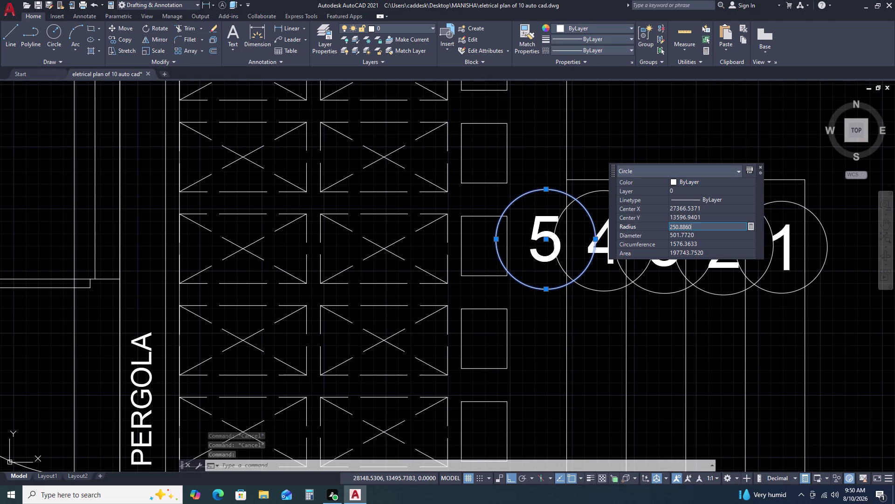
Enter a radius of 100 for circle 5 in the Properties palette.
text(100)
key(Return)
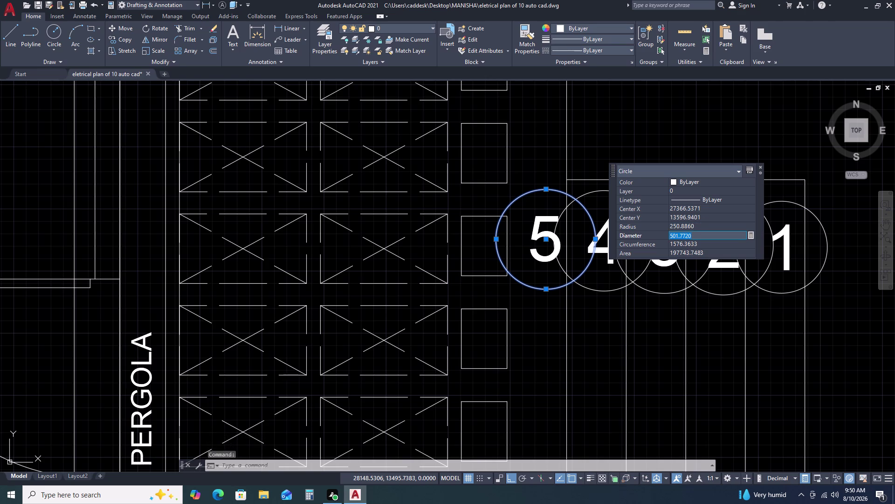
click(698, 228)
text(1)
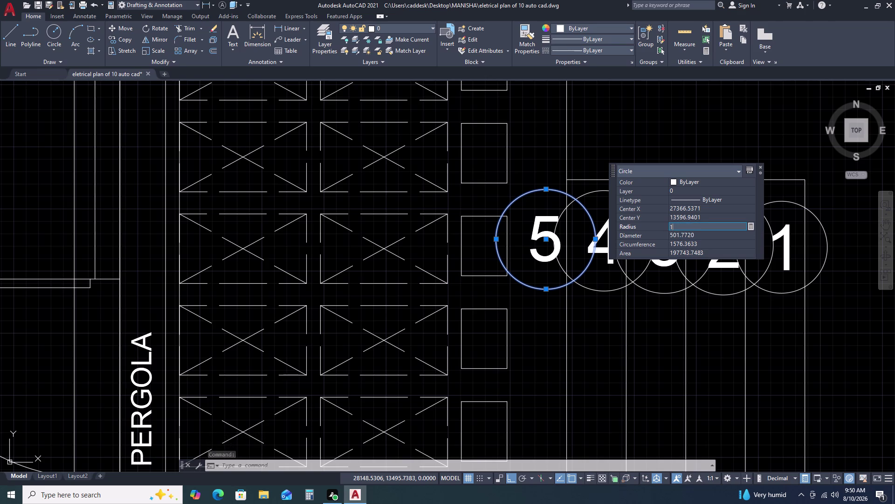
text(00)
key(Return)
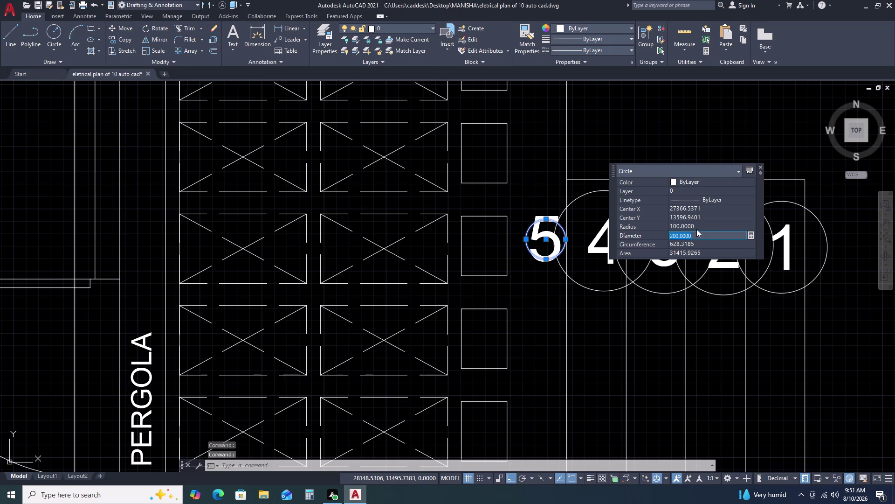
Change circle 5's radius to 150.
double_click(703, 224)
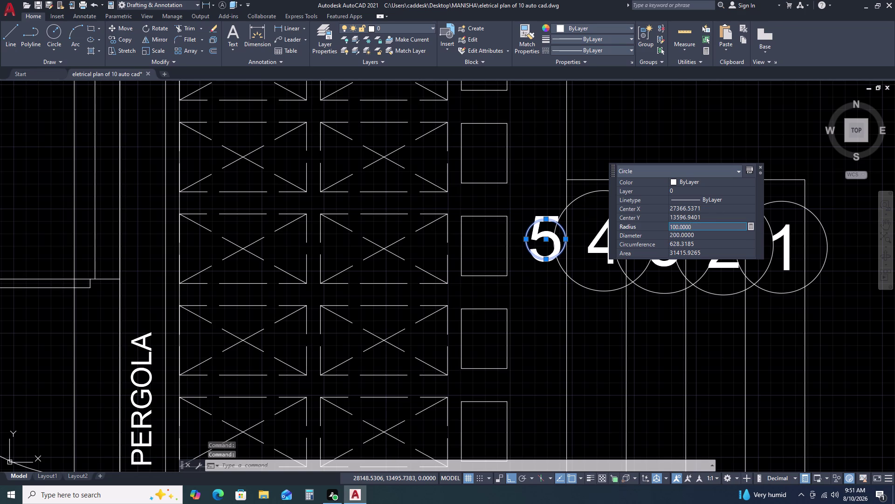
key(1)
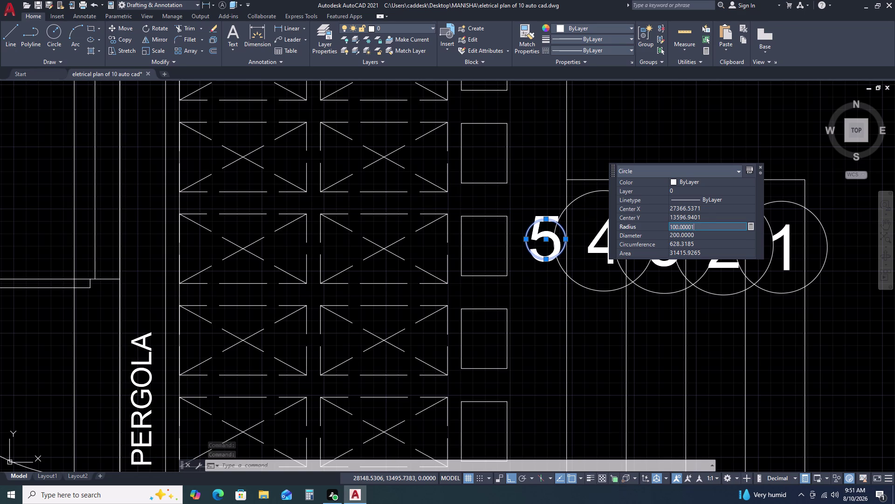
key(BackSpace)
key(BackSpace)
key(BackSpace)
key(BackSpace)
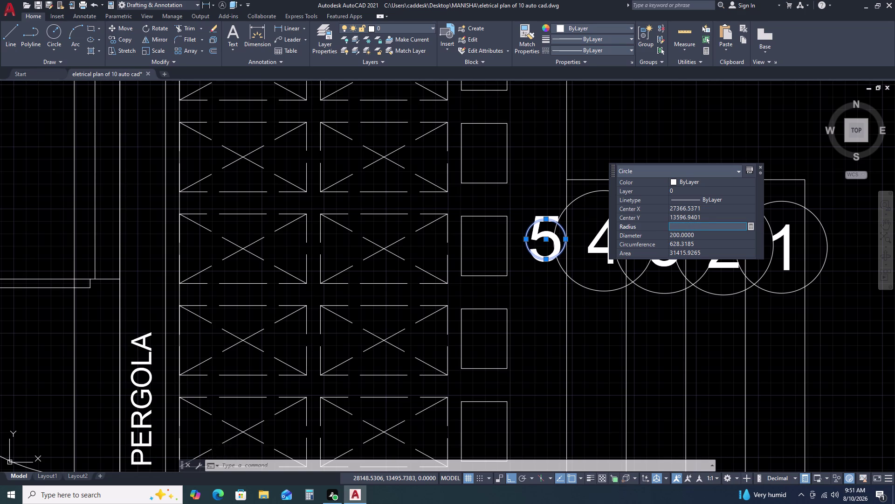
key(1)
text(50)
key(Return)
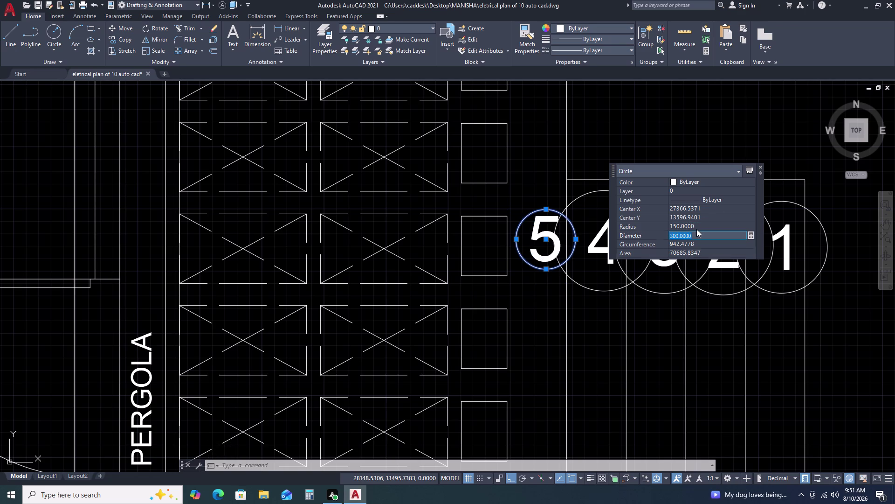
key(Escape)
key(Escape)
click(760, 164)
click(760, 167)
key(Escape)
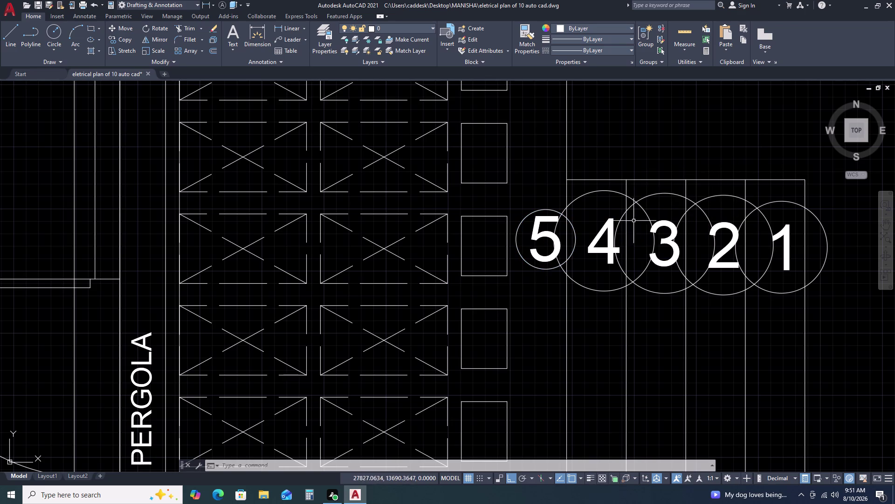
Give circles 4, 3, 2 and 1 the same 150 radius.
click(617, 194)
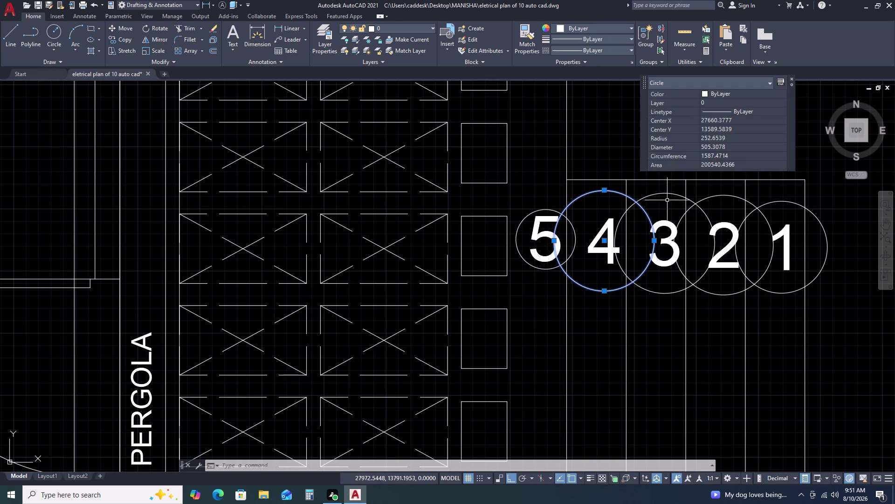
key(Escape)
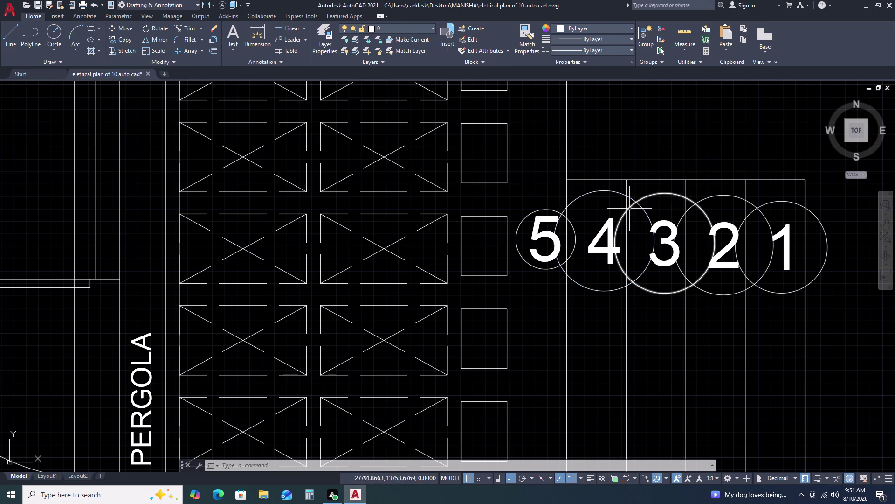
click(582, 192)
click(583, 202)
click(606, 189)
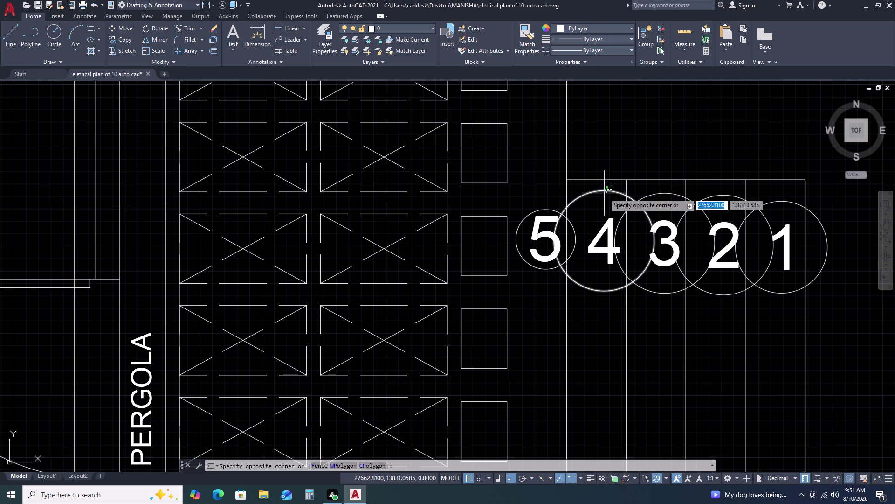
click(601, 200)
click(666, 189)
click(649, 207)
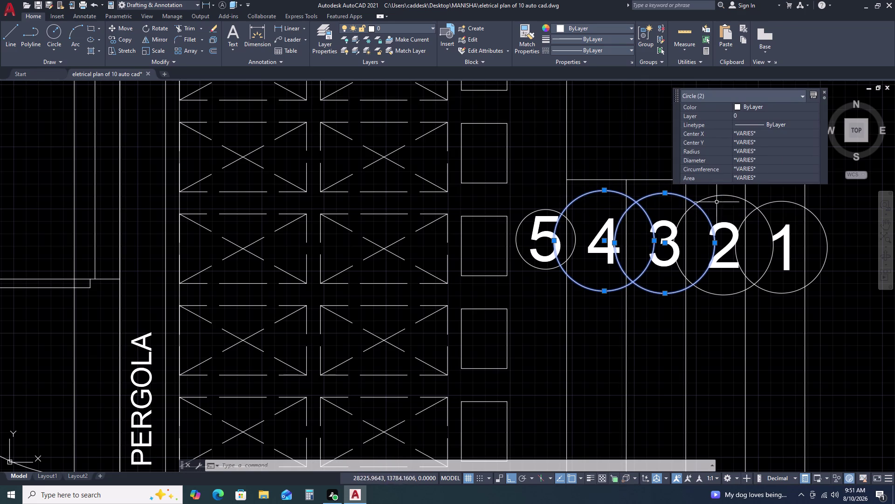
click(722, 194)
click(770, 202)
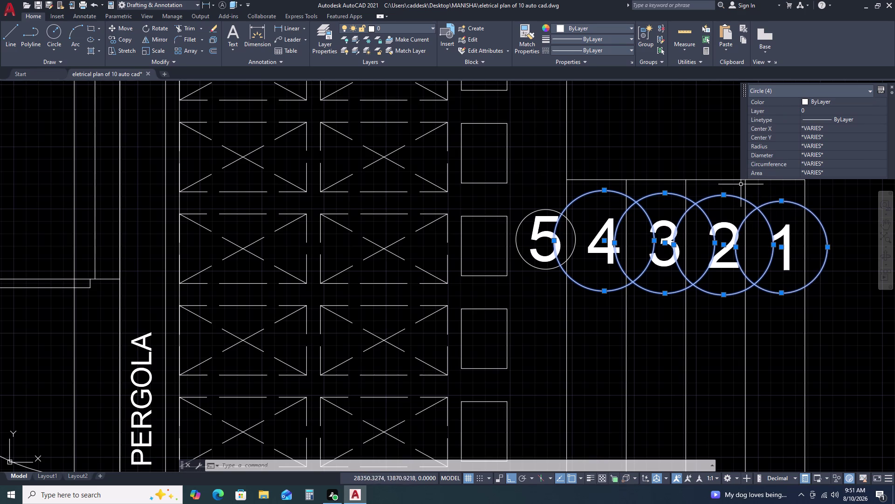
click(828, 147)
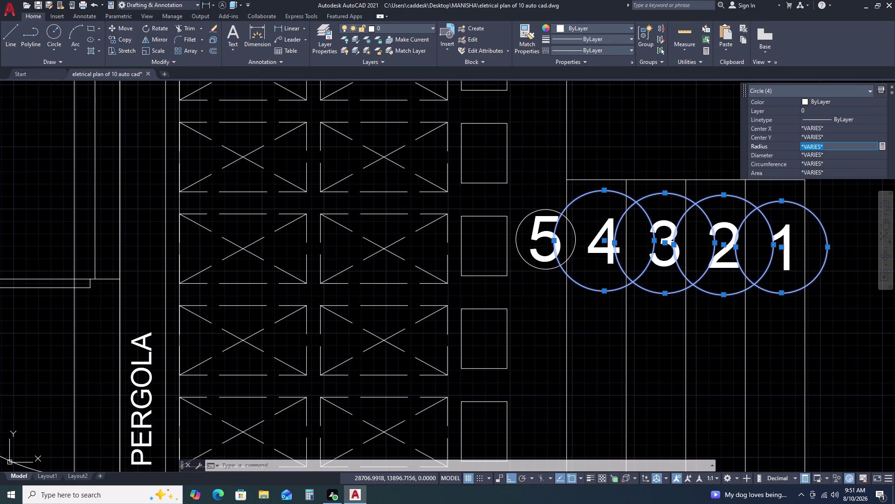
key(1)
text(50)
key(Return)
key(Escape)
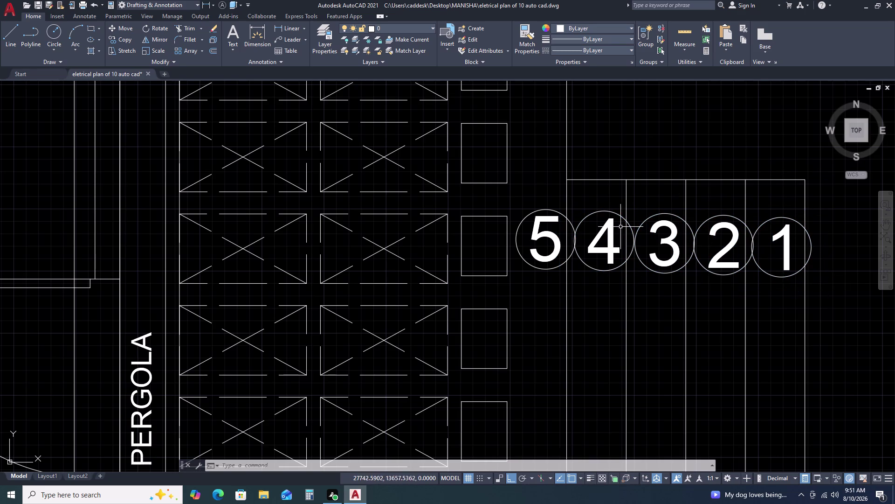
scroll(down, 3)
middle_drag(829, 286, 795, 213)
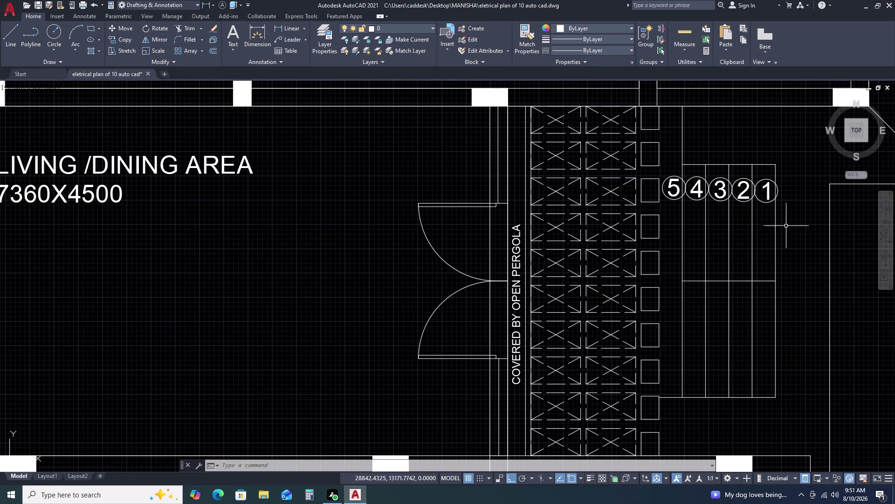
scroll(down, 3)
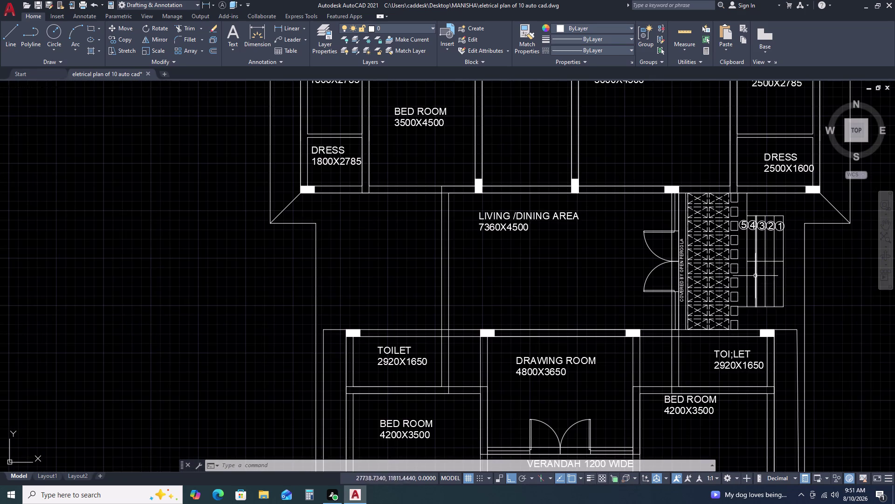
middle_drag(768, 265, 718, 228)
scroll(up, 3)
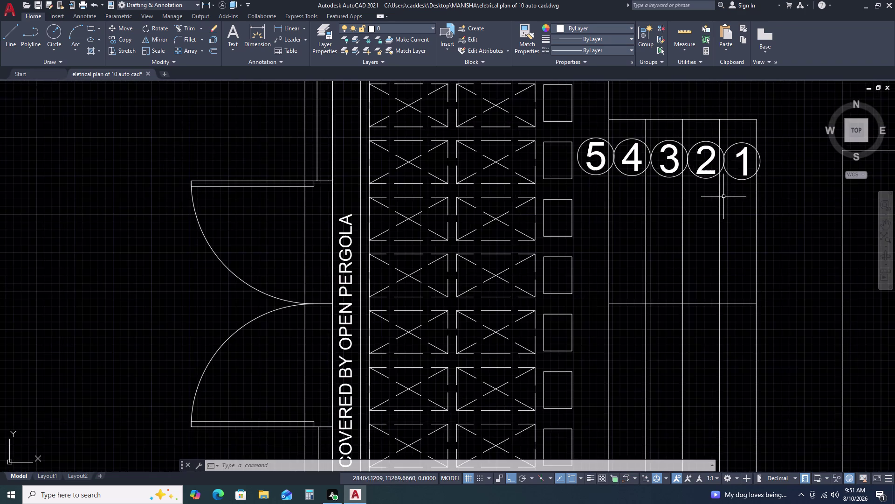
scroll(down, 3)
scroll(down, 3)
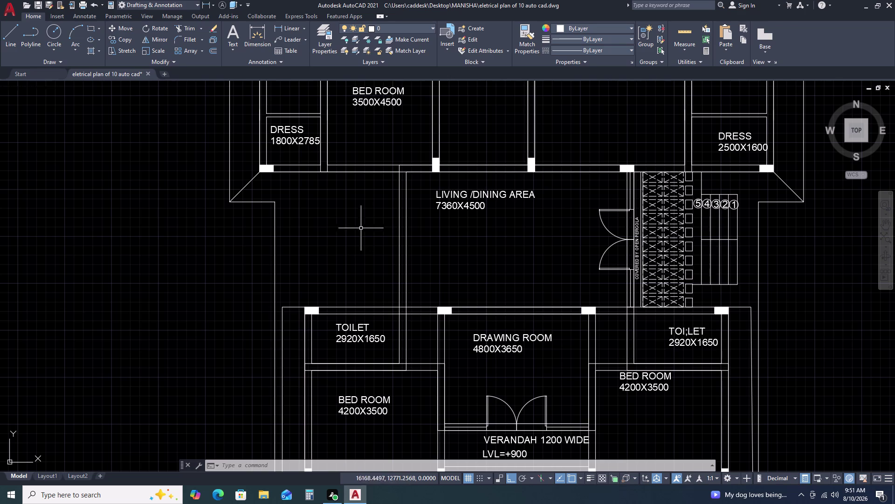
scroll(up, 3)
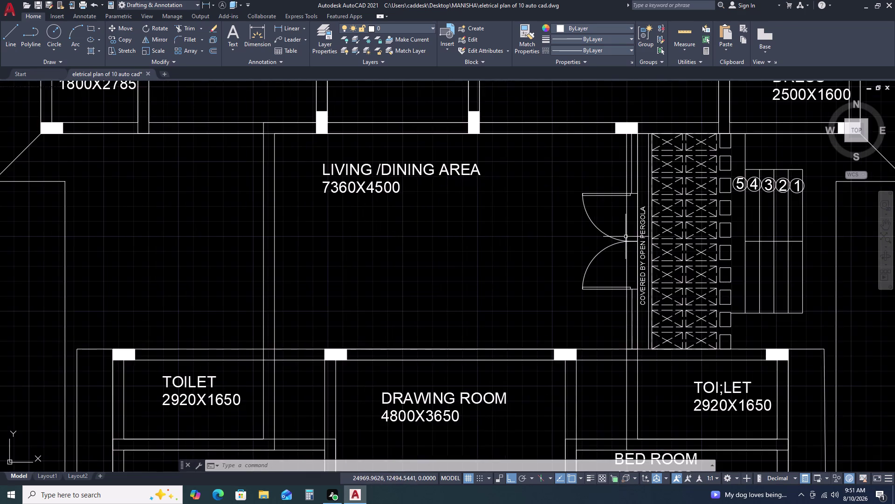
scroll(up, 3)
text(TR)
key(space)
scroll(up, 3)
click(654, 209)
click(505, 221)
scroll(down, 3)
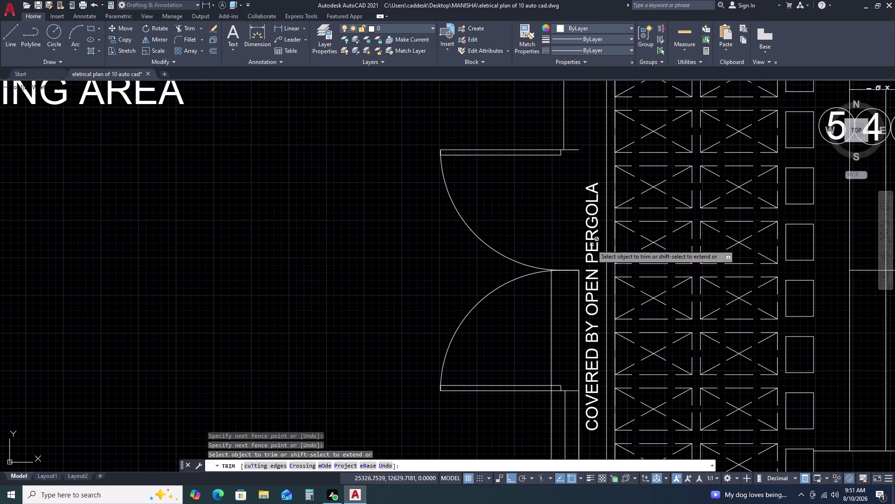
scroll(down, 3)
key(Escape)
key(Escape)
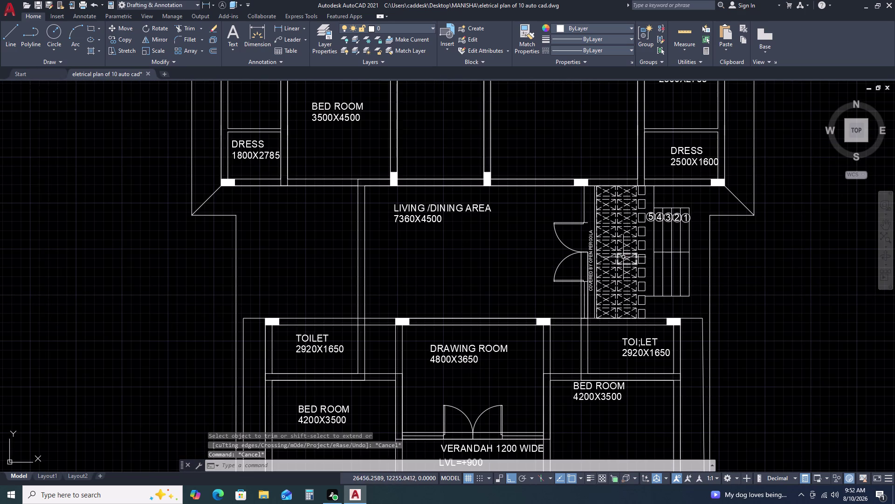
key(ctrl+z)
key(ctrl+z)
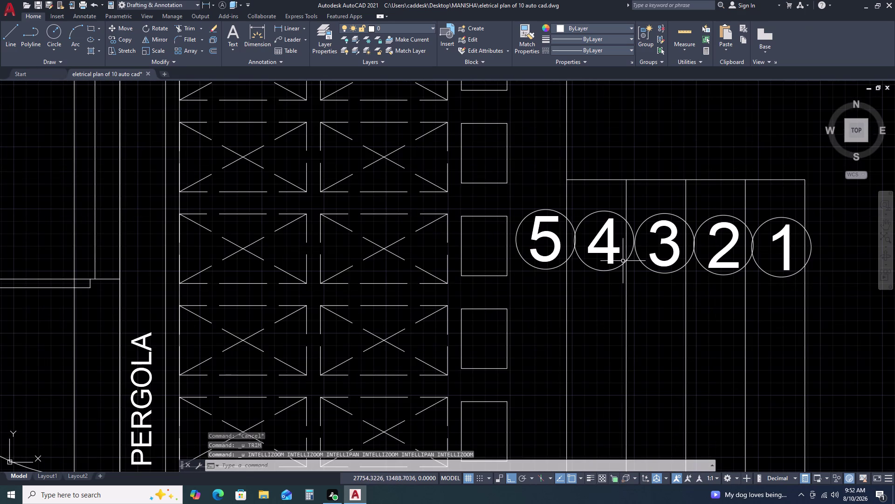
scroll(down, 3)
middle_drag(740, 328, 717, 265)
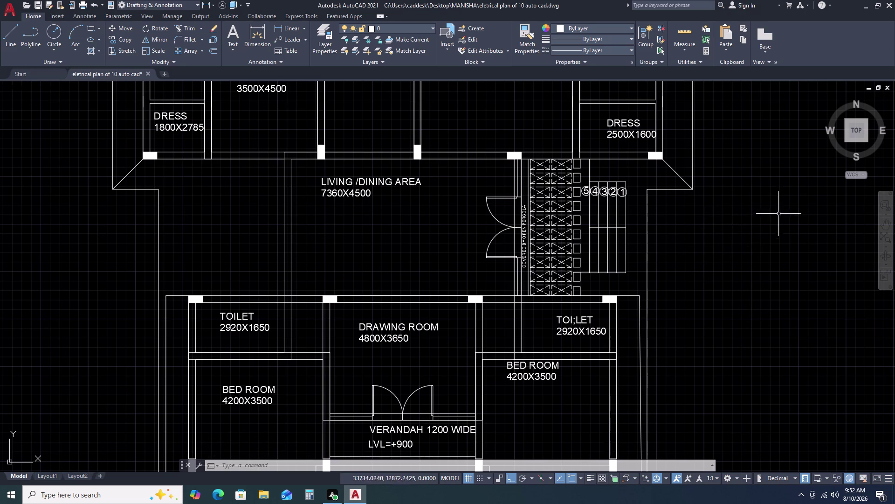
scroll(up, 3)
scroll(down, 3)
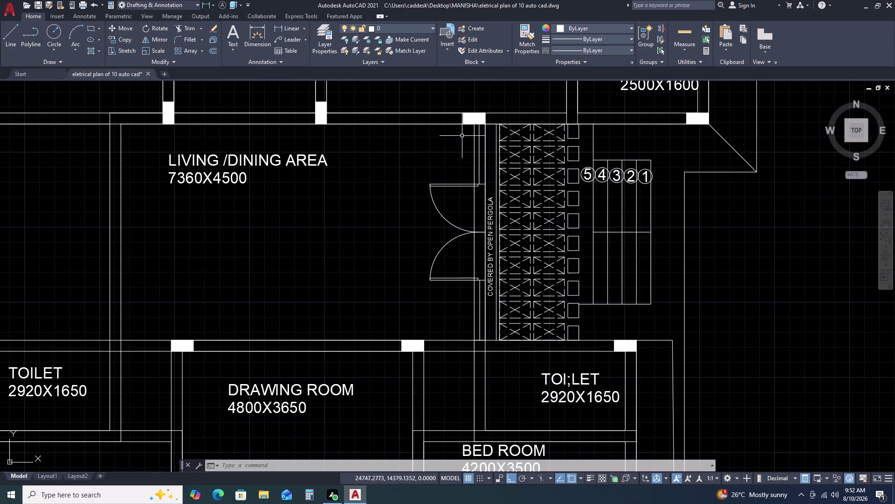
Select the pergola, numbered steps and door swings.
click(449, 120)
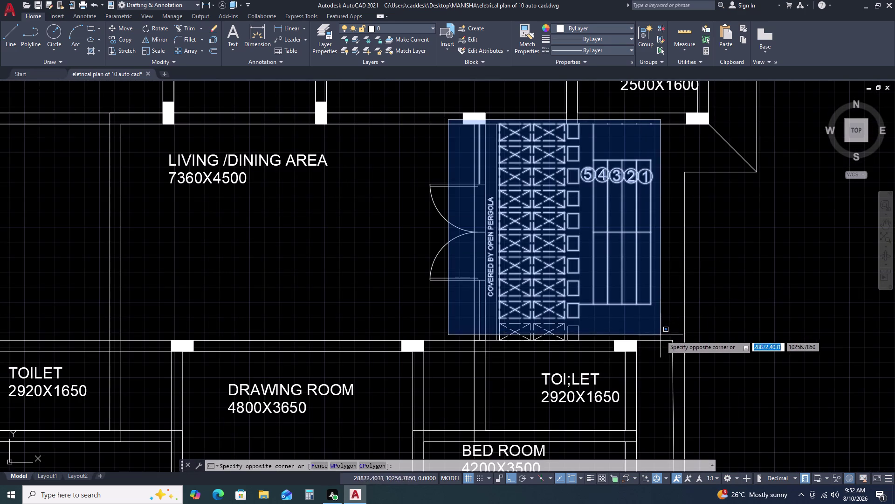
click(671, 346)
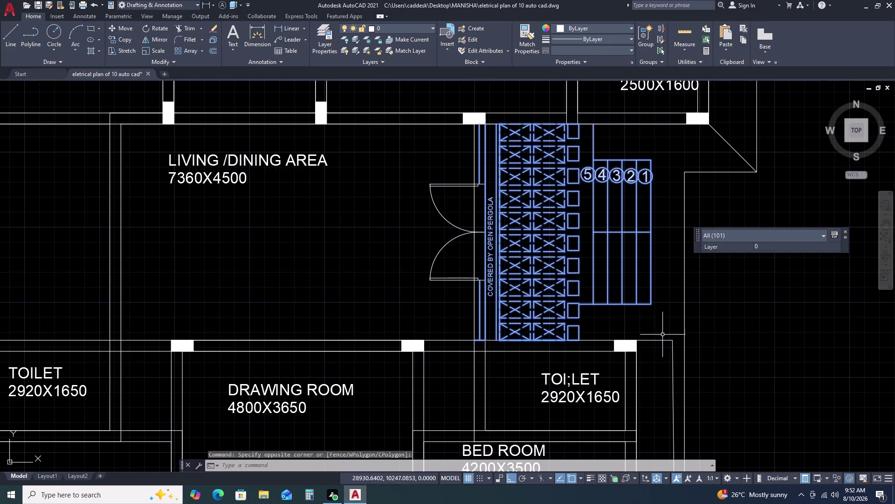
click(414, 172)
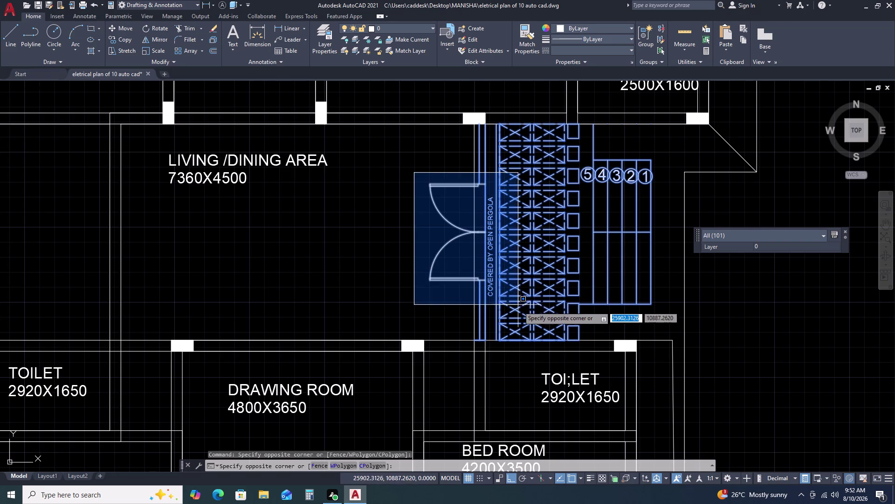
click(521, 312)
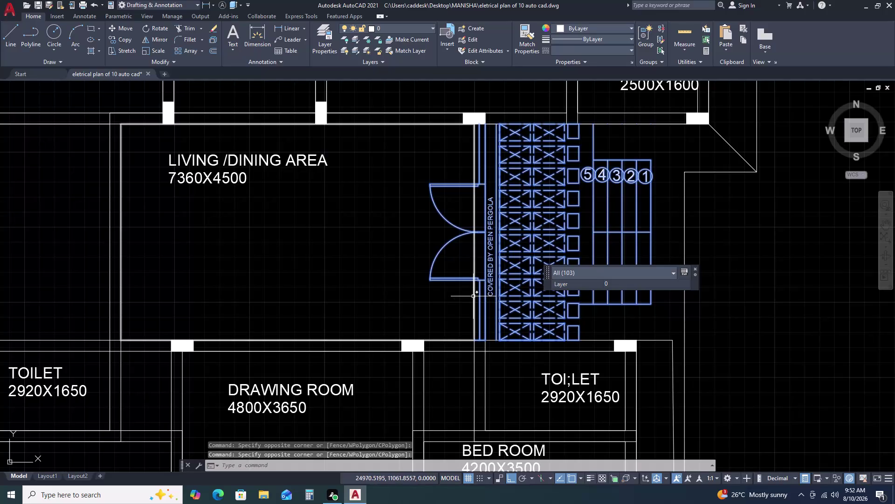
scroll(down, 3)
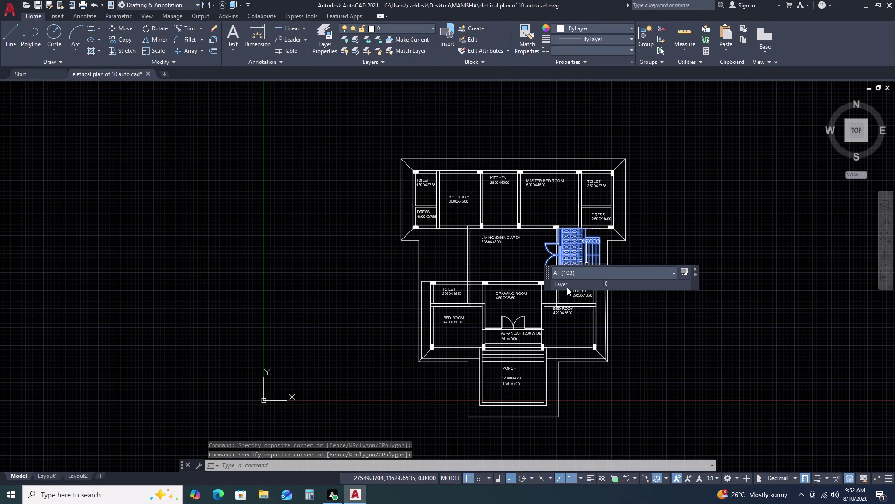
Mirror the selection across a vertical axis through the living area, keeping the originals.
key(m)
text(I)
key(space)
scroll(up, 3)
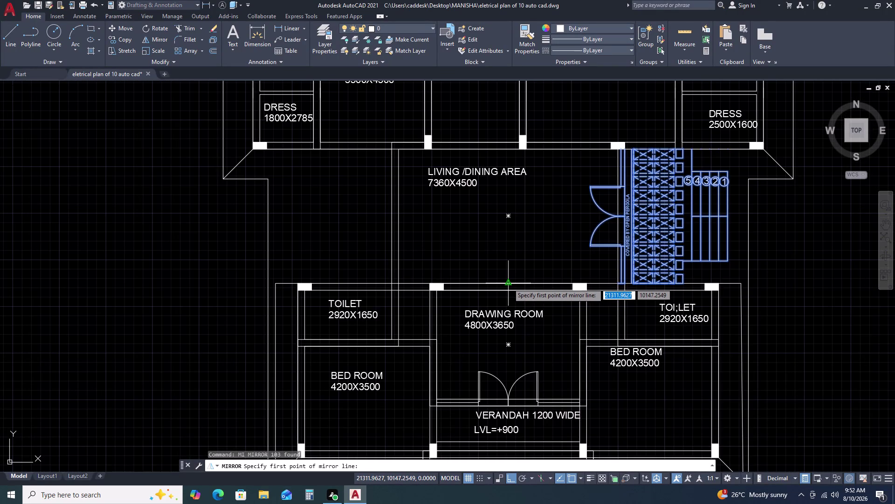
click(508, 283)
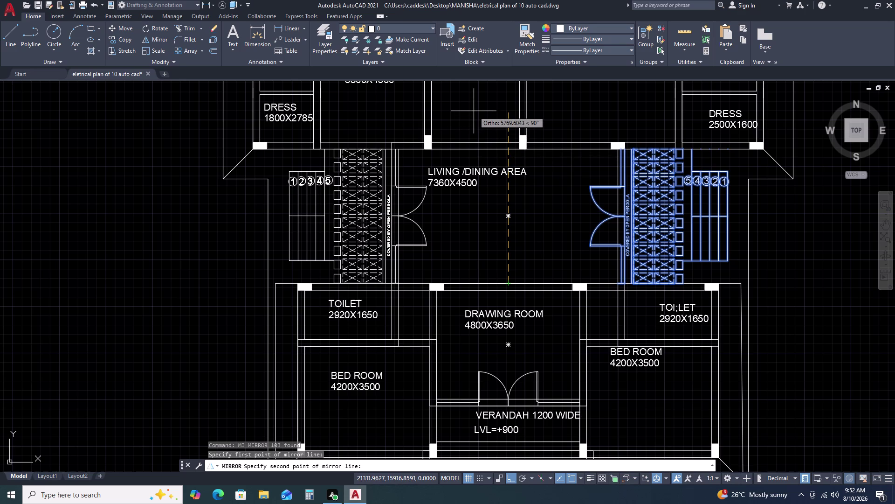
click(474, 111)
click(485, 145)
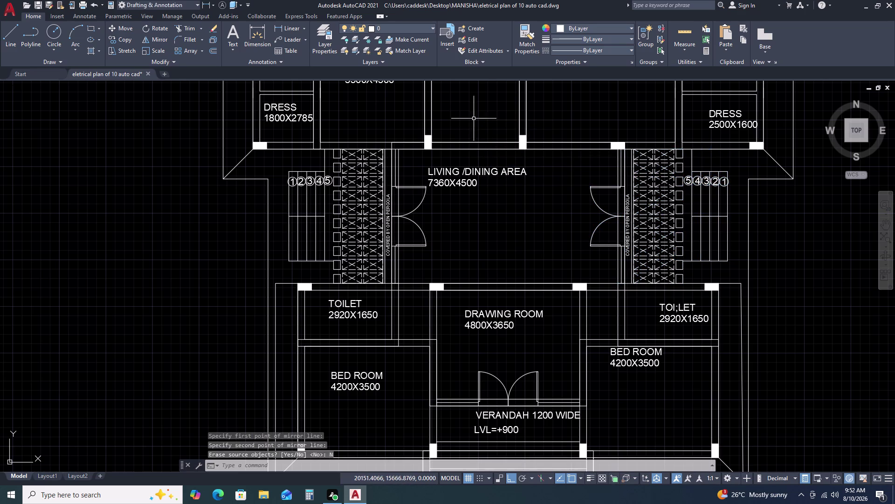
key(Escape)
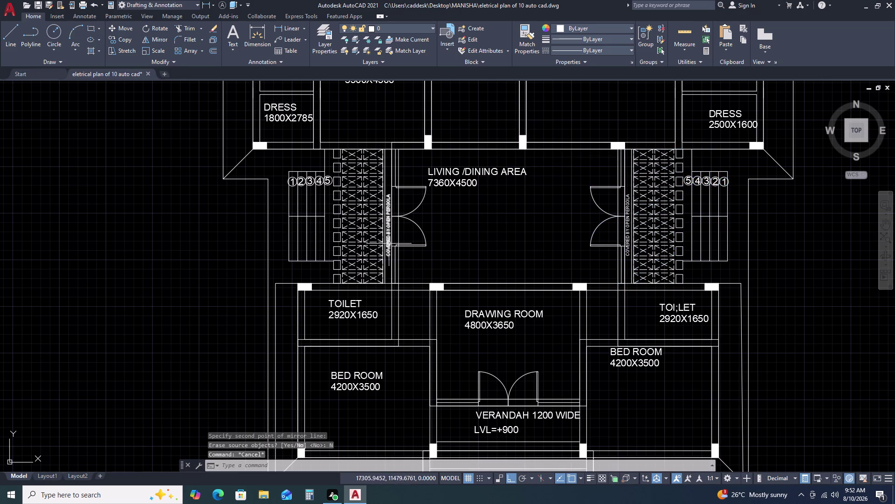
Trim the excess line segments beside the left pergola doorway with TR.
scroll(up, 3)
middle_drag(406, 229, 492, 247)
text(TR)
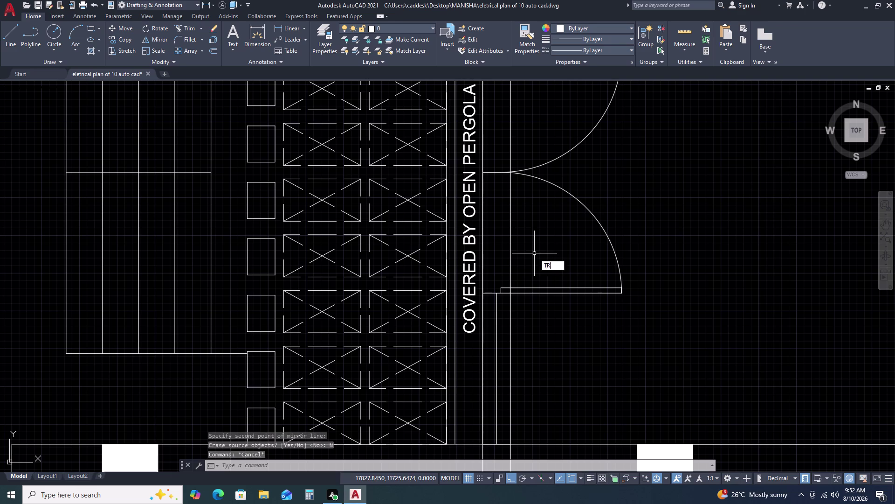
key(space)
click(483, 244)
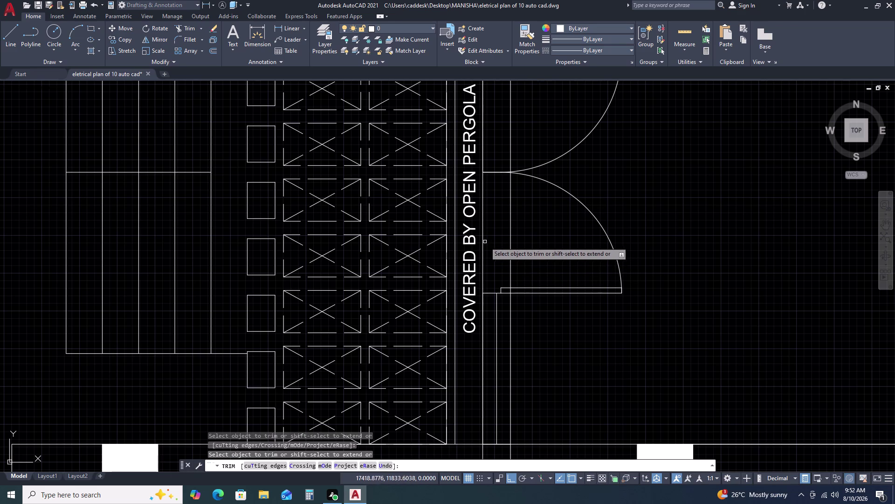
double_click(483, 244)
click(514, 232)
click(501, 238)
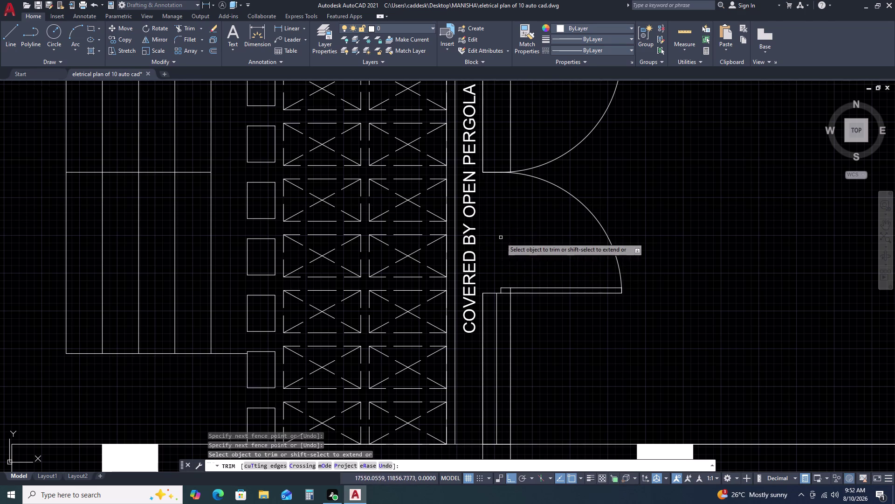
scroll(down, 3)
scroll(up, 3)
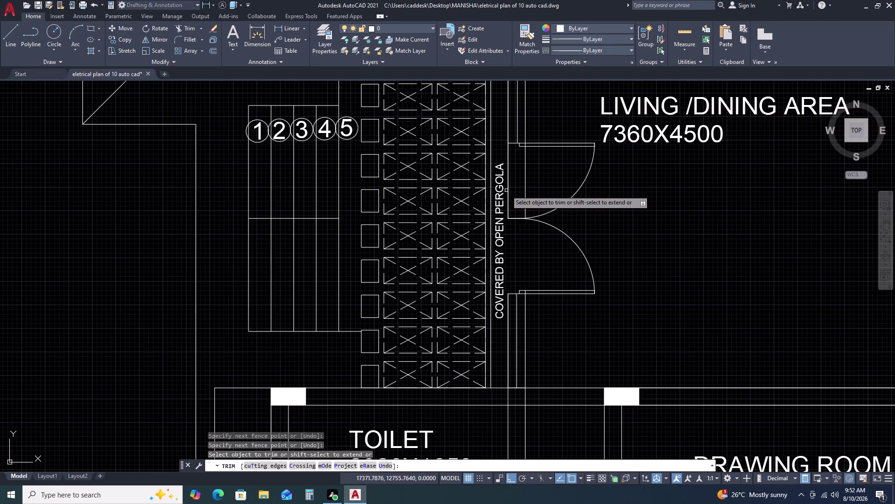
click(507, 188)
click(507, 188)
click(544, 178)
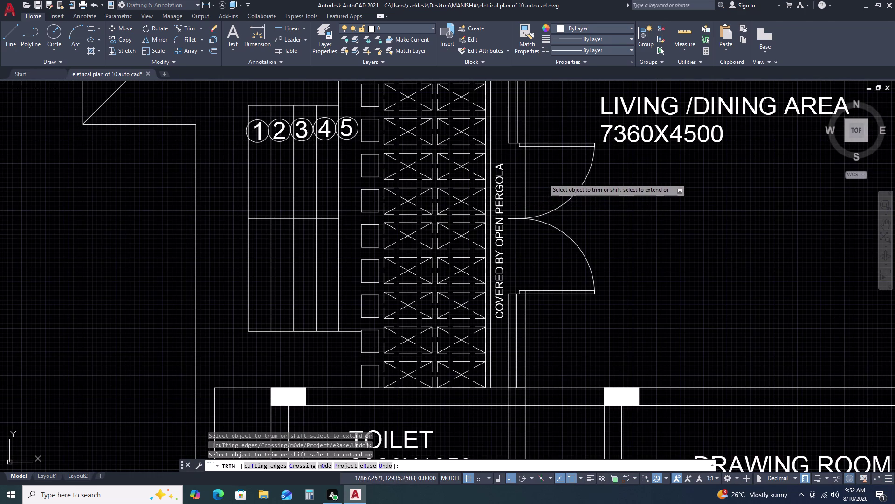
click(518, 190)
Trim the wall corner and wall lines beside the pergola, including a fence trim.
scroll(up, 3)
scroll(up, 3)
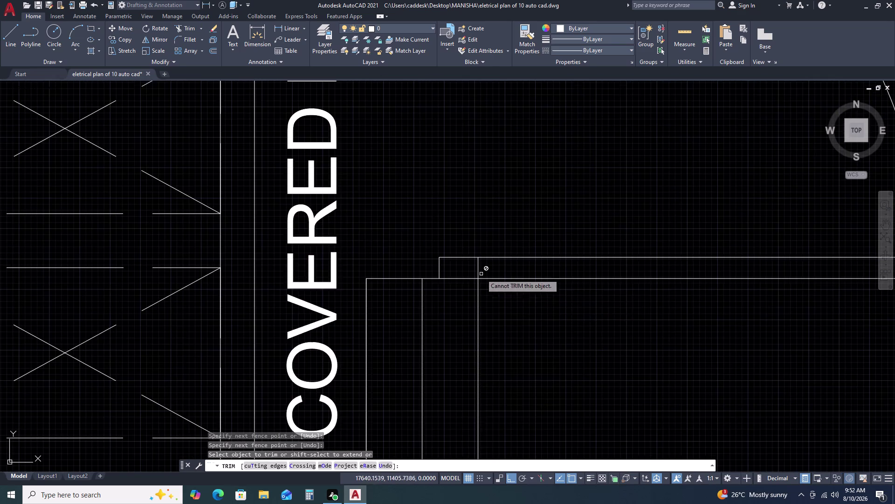
scroll(up, 3)
click(512, 267)
click(440, 253)
scroll(down, 3)
scroll(down, 3)
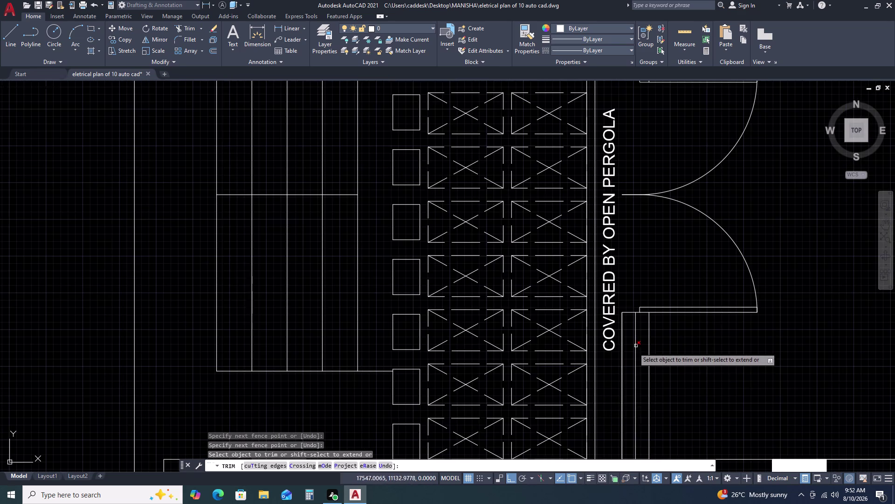
click(622, 358)
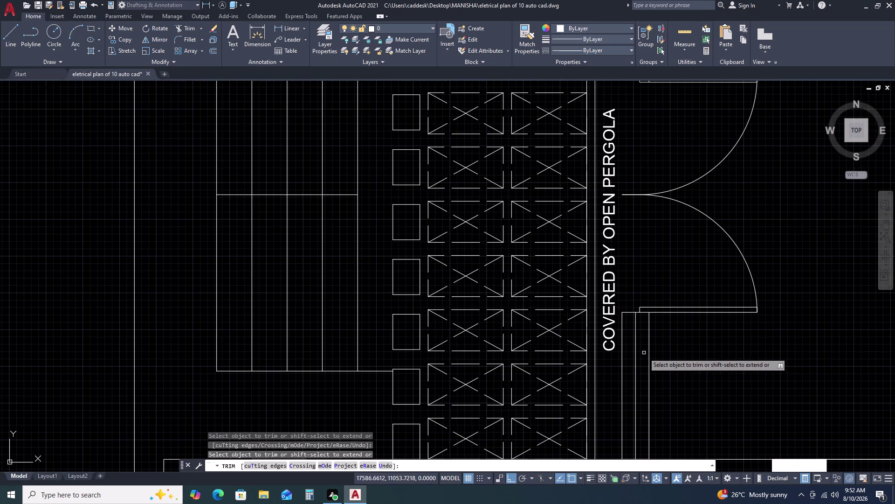
scroll(down, 3)
scroll(up, 3)
click(620, 288)
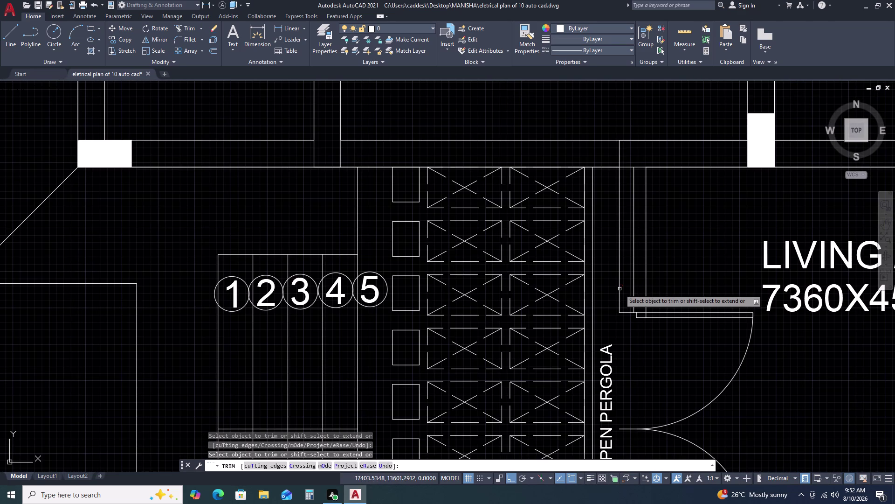
scroll(up, 3)
click(670, 359)
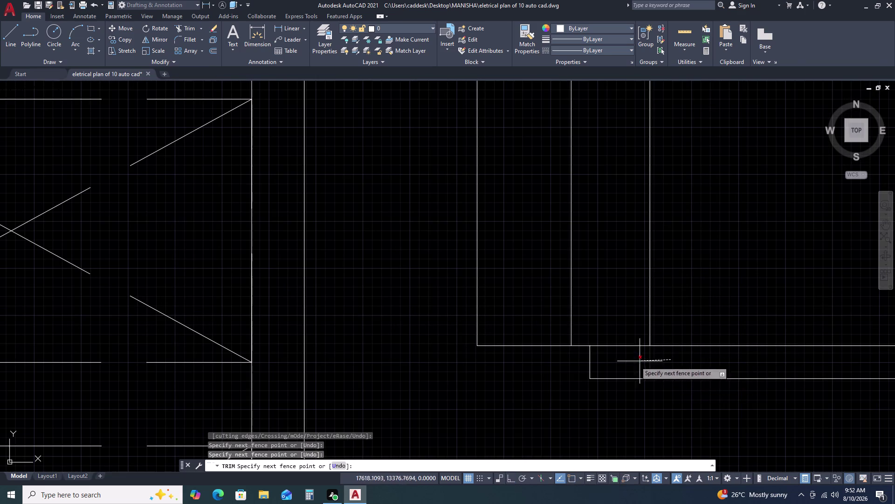
double_click(629, 364)
Shift the view to the right pergola doorway, abandoning a started fence selection.
scroll(down, 3)
middle_drag(755, 389, 586, 309)
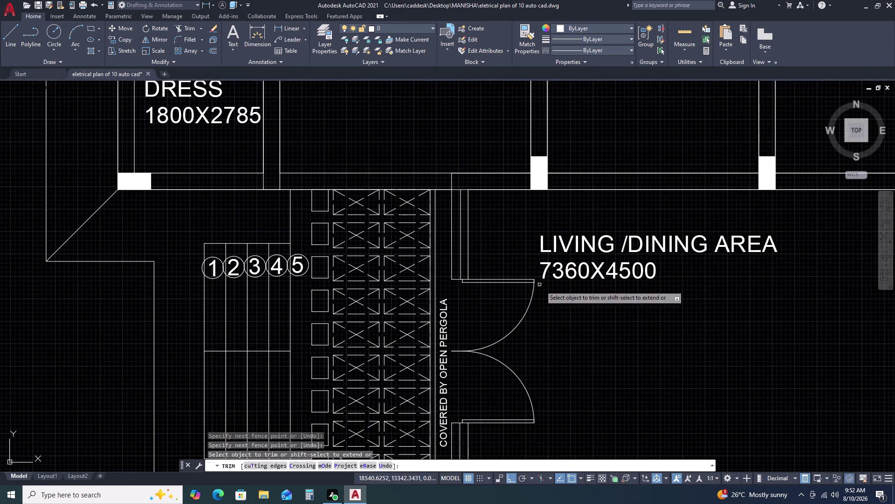
scroll(down, 3)
scroll(up, 3)
middle_drag(726, 360, 651, 285)
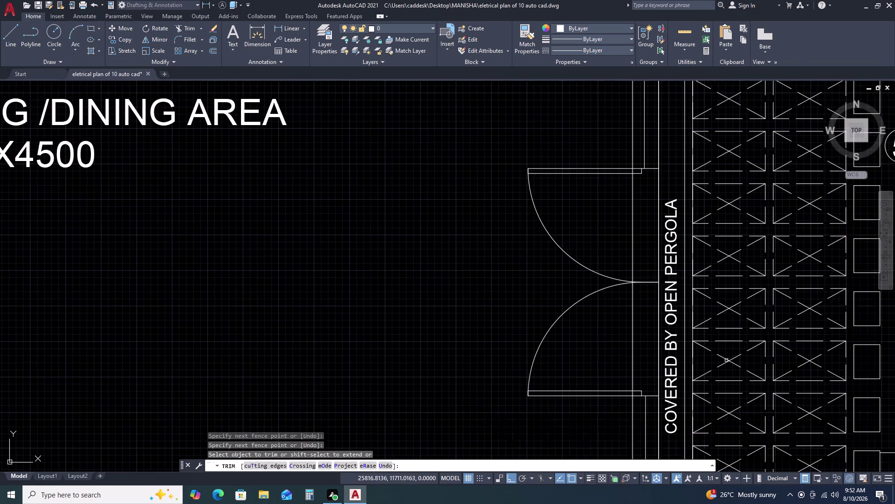
scroll(up, 3)
click(699, 164)
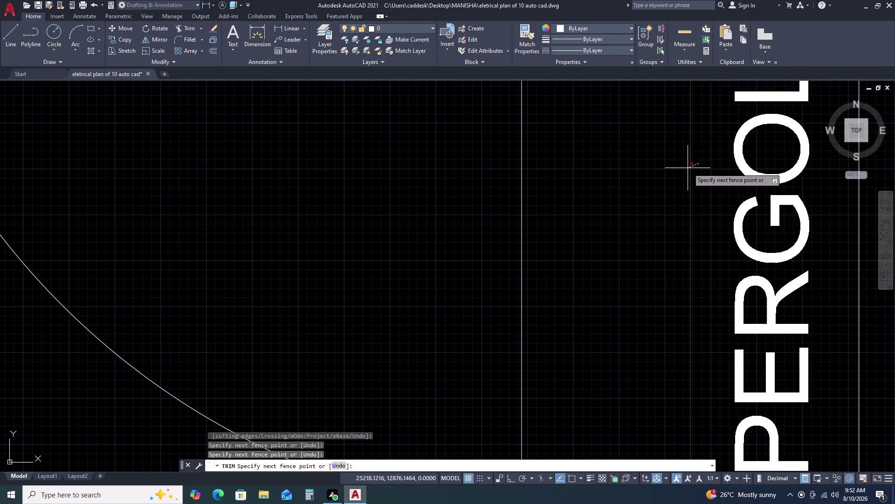
key(Escape)
Trim the leftover segments at the right door jamb and end Trim.
key(space)
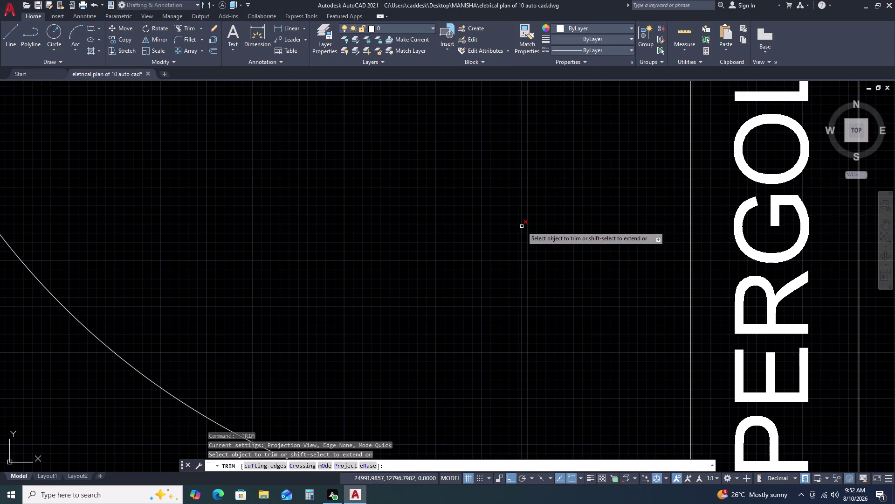
click(522, 226)
scroll(down, 3)
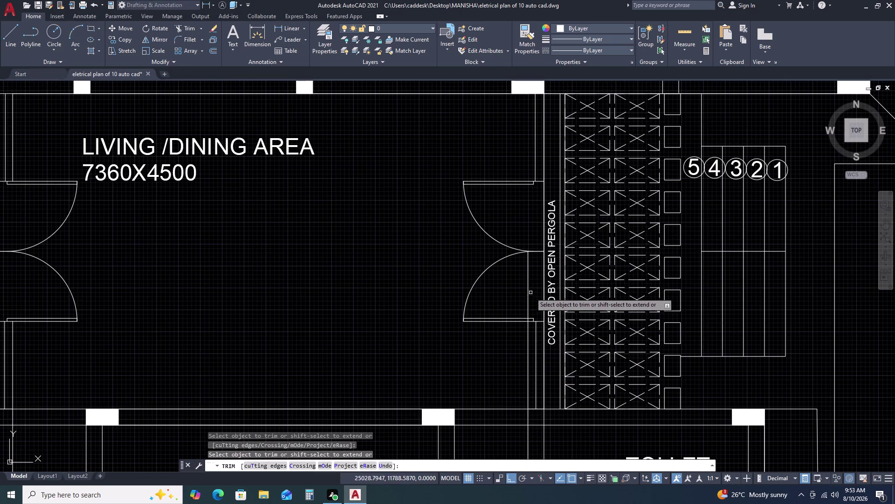
click(529, 286)
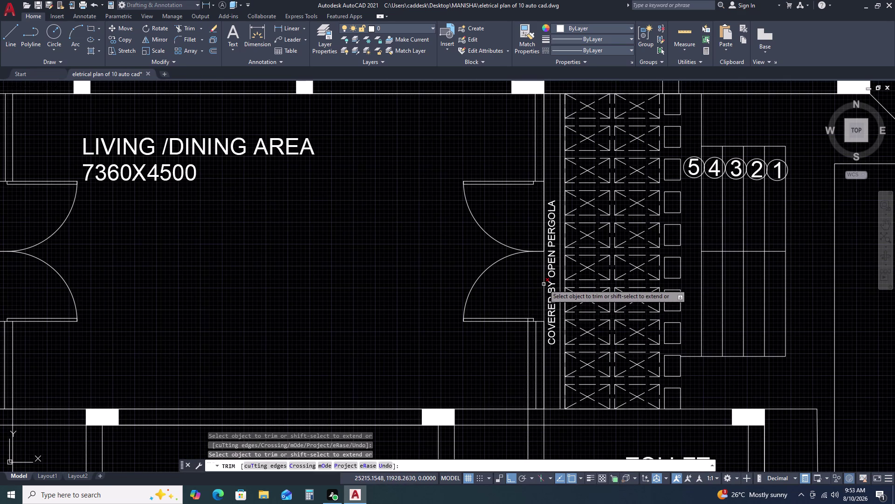
click(544, 284)
click(543, 240)
double_click(544, 264)
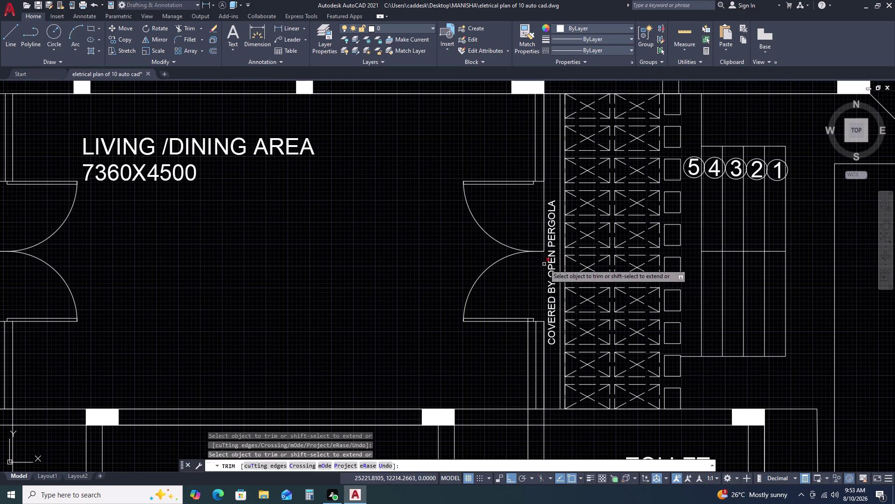
click(543, 241)
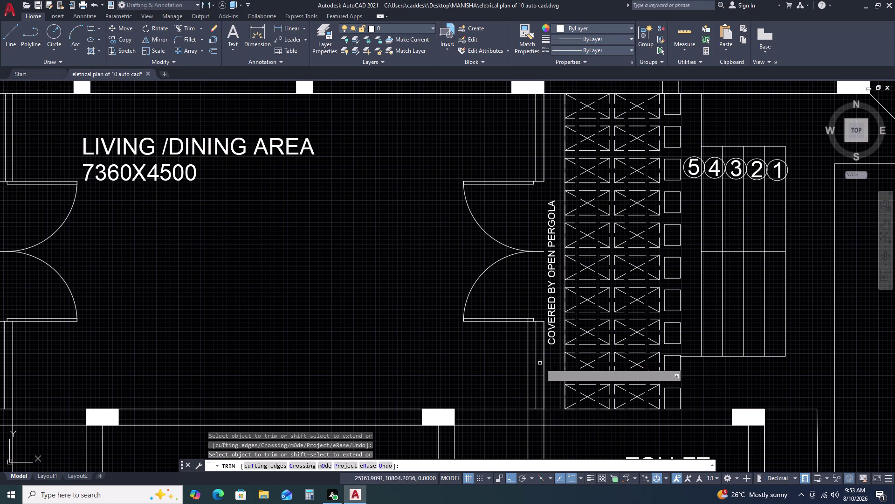
key(Escape)
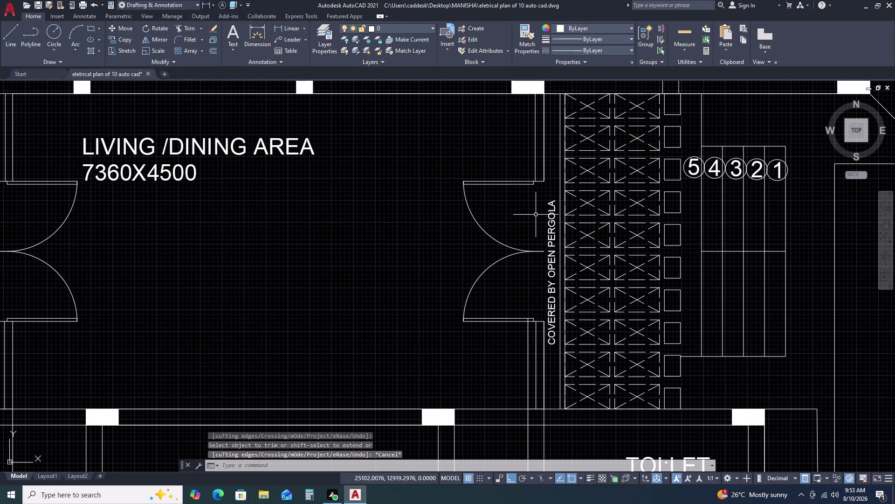
Start a line of length 115 from the door corner, then cancel it.
key(l)
key(space)
click(546, 180)
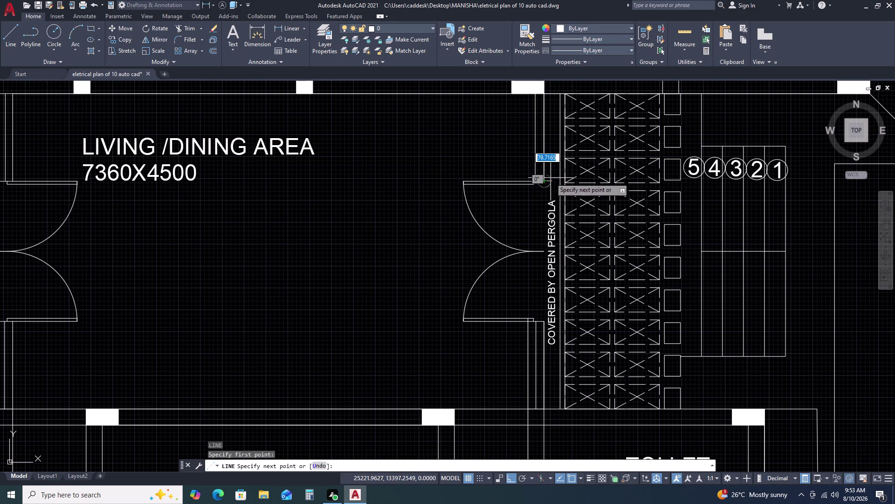
text(11)
text(5)
key(space)
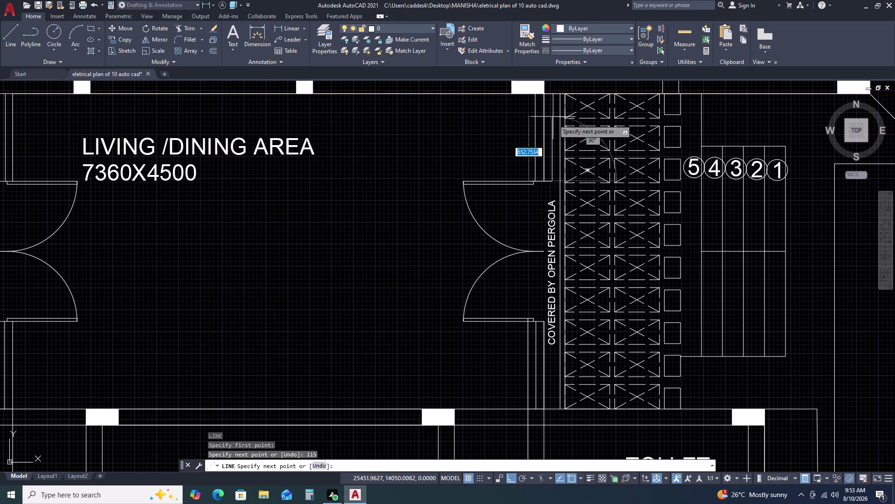
click(549, 97)
key(Escape)
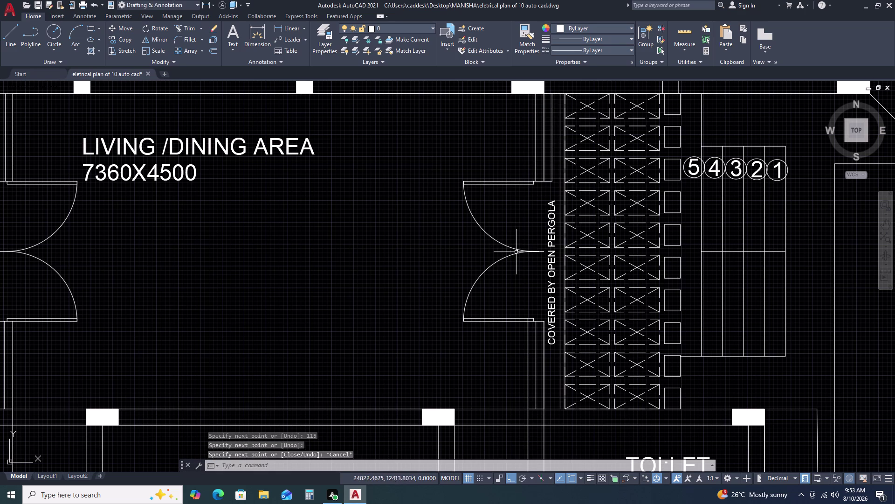
Delete the 1250-long vertical line below the right doorway.
click(545, 367)
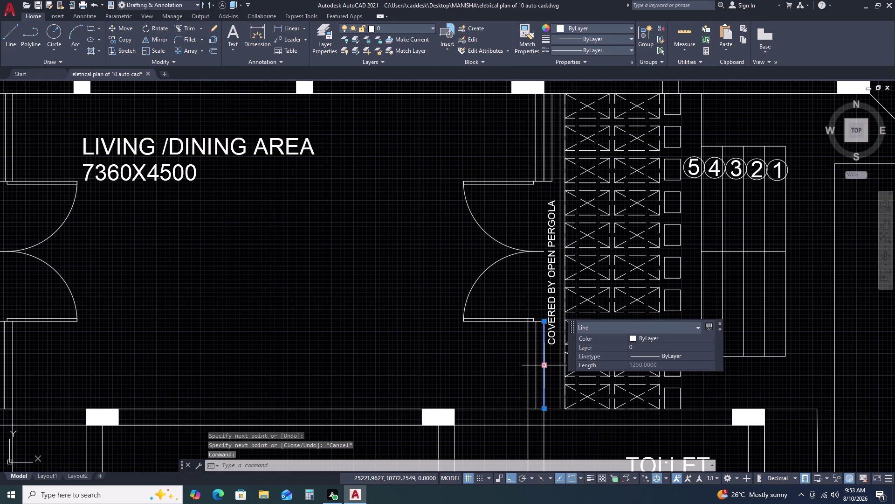
key(Delete)
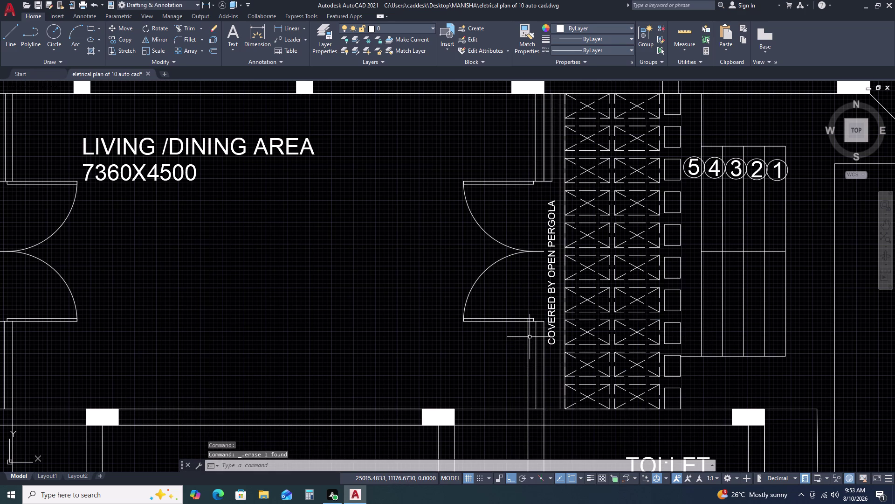
click(530, 336)
key(Escape)
Trim the two leftover edge segments at the doorway with TR.
text(TR)
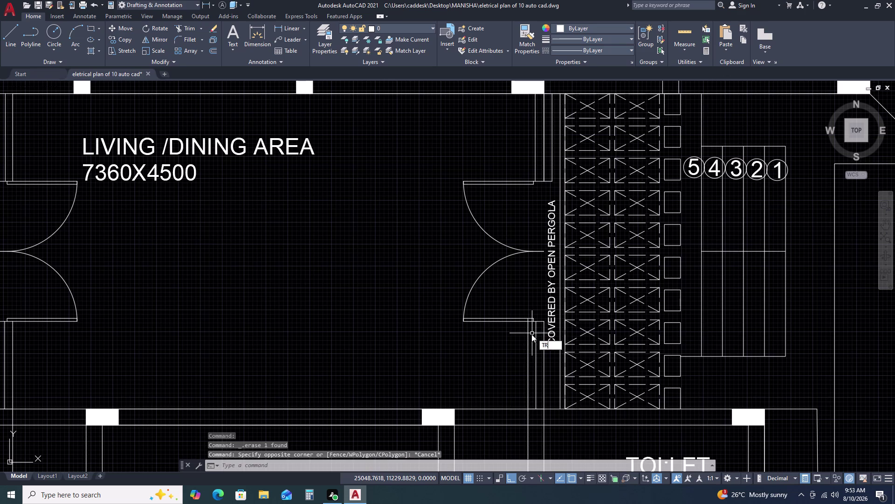
key(space)
scroll(up, 3)
click(548, 344)
click(511, 343)
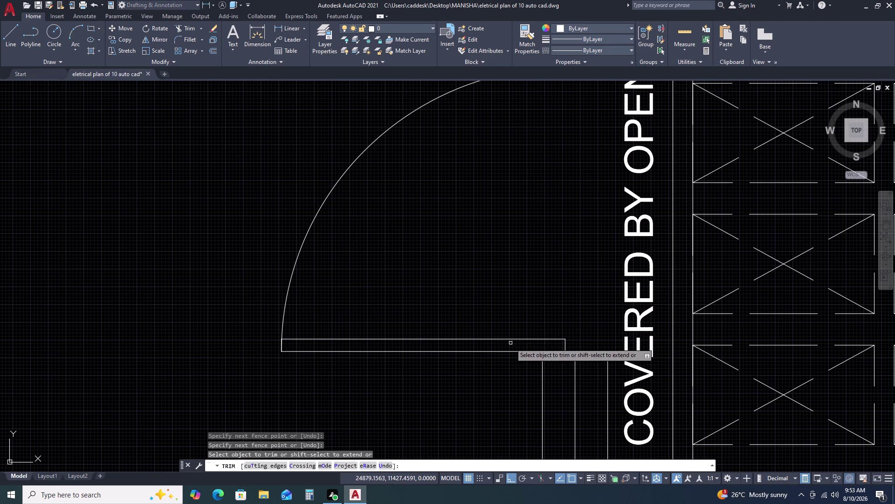
key(Escape)
scroll(down, 3)
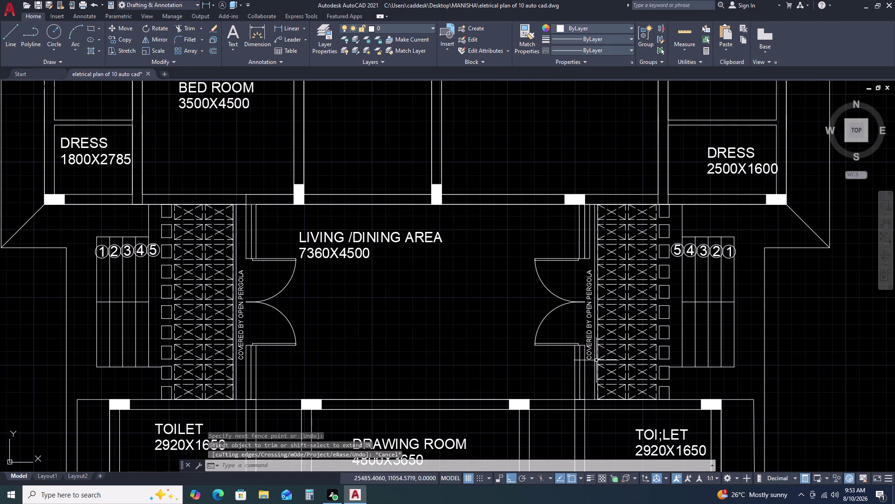
Zoom in on both pergola doorways and select the left door block.
scroll(down, 3)
middle_drag(828, 394, 725, 334)
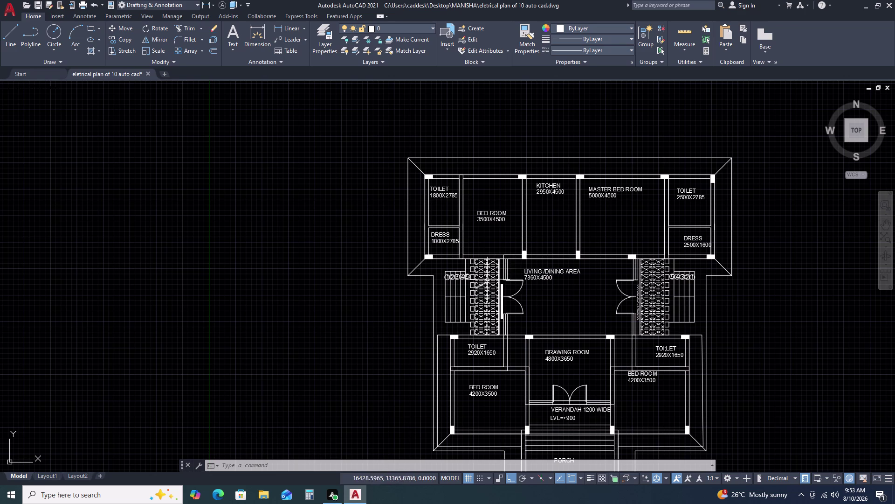
scroll(up, 3)
scroll(down, 3)
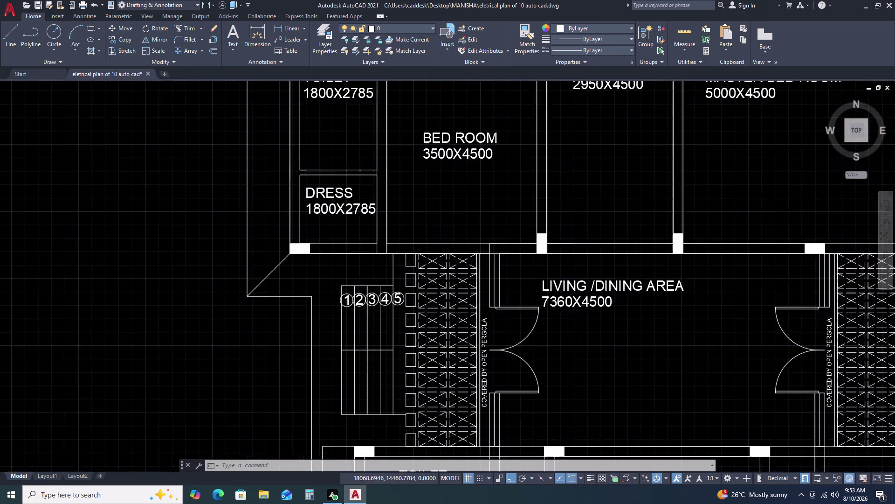
scroll(down, 3)
scroll(up, 3)
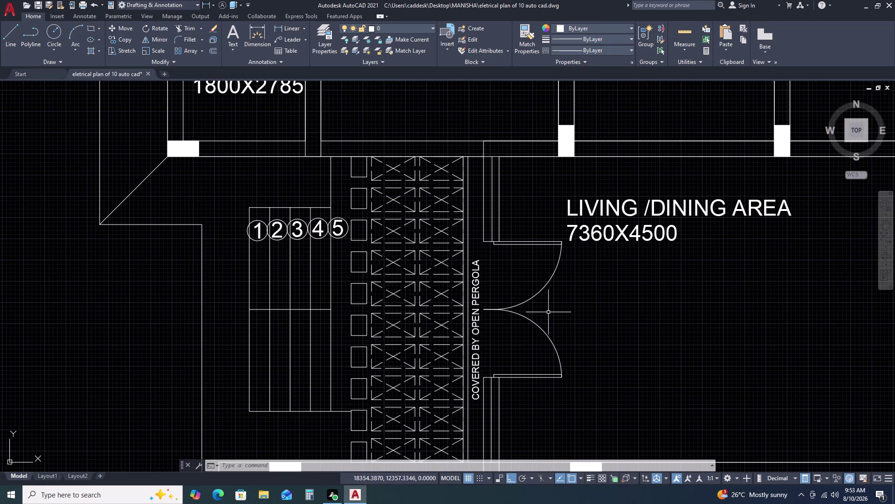
double_click(542, 296)
double_click(534, 282)
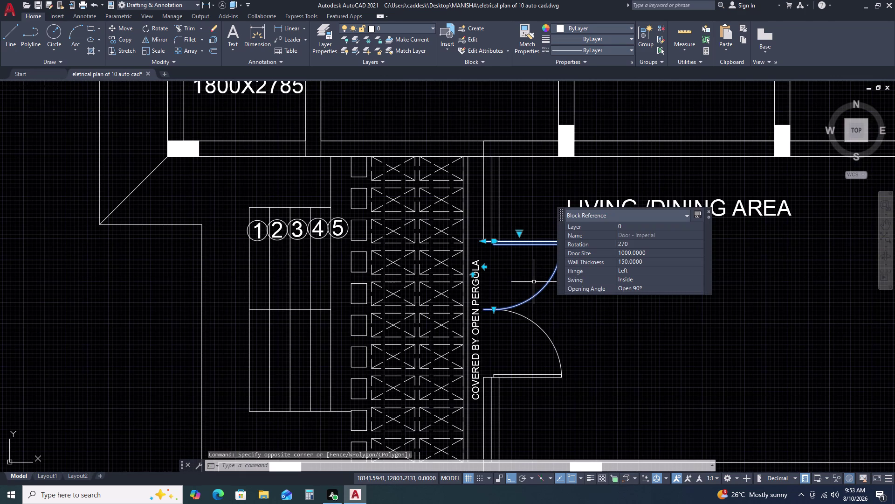
Copy the door block to a point further right in the living/dining area.
text(CO)
key(space)
double_click(534, 281)
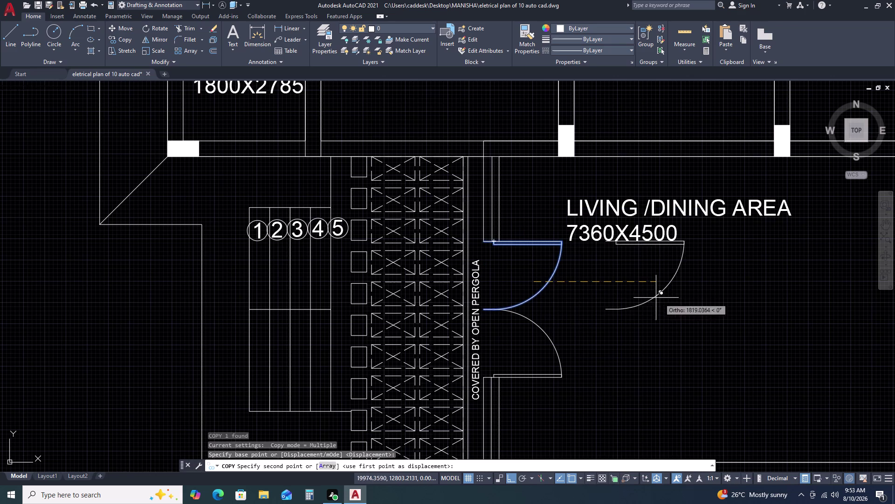
double_click(783, 339)
key(Escape)
Select the new door copy and start mirroring it, then cancel.
click(788, 314)
drag(784, 310, 778, 302)
double_click(771, 289)
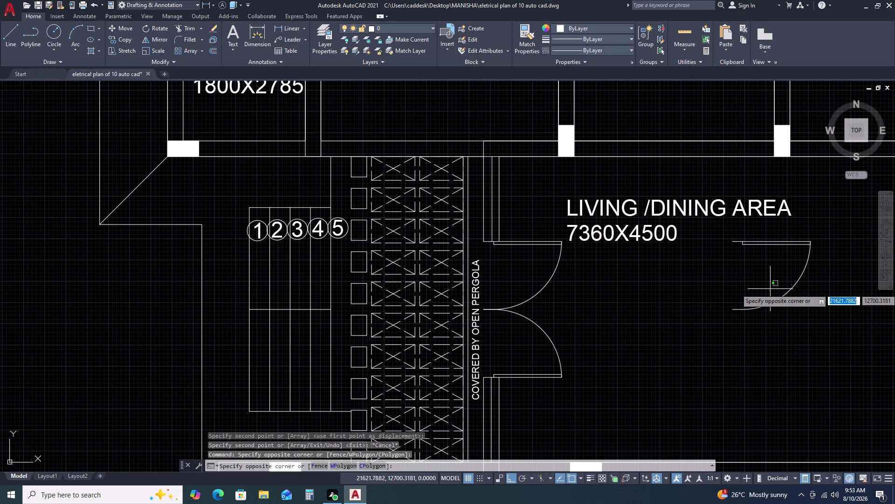
double_click(756, 235)
text(M)
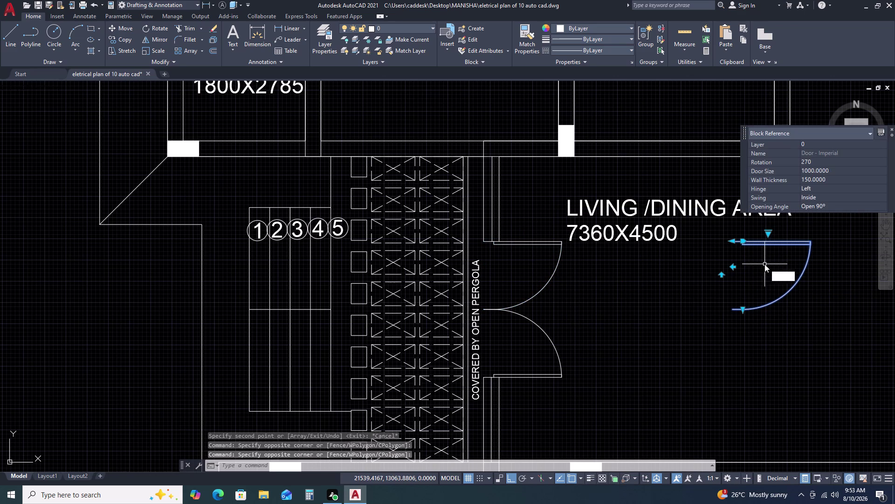
text(I)
key(space)
click(735, 313)
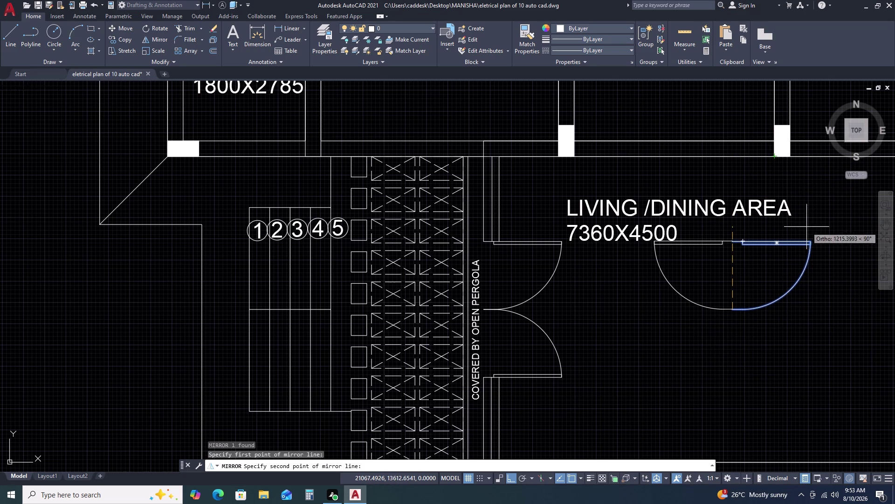
middle_drag(807, 227, 636, 261)
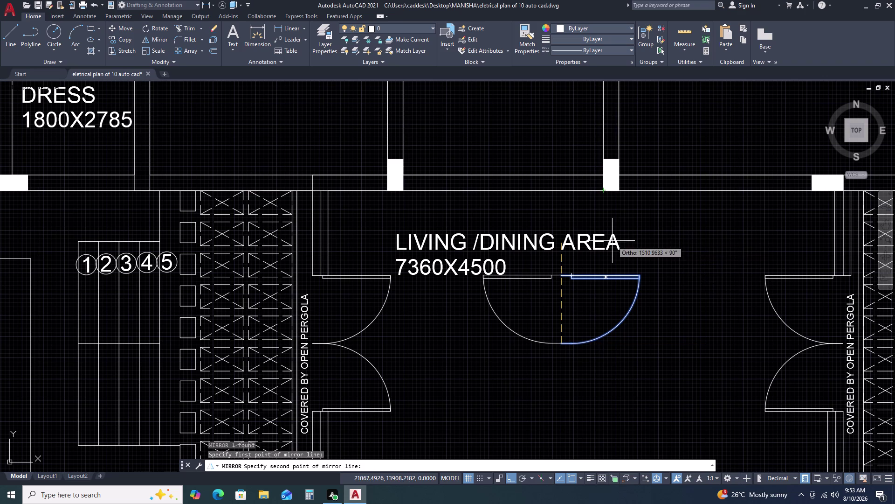
key(Escape)
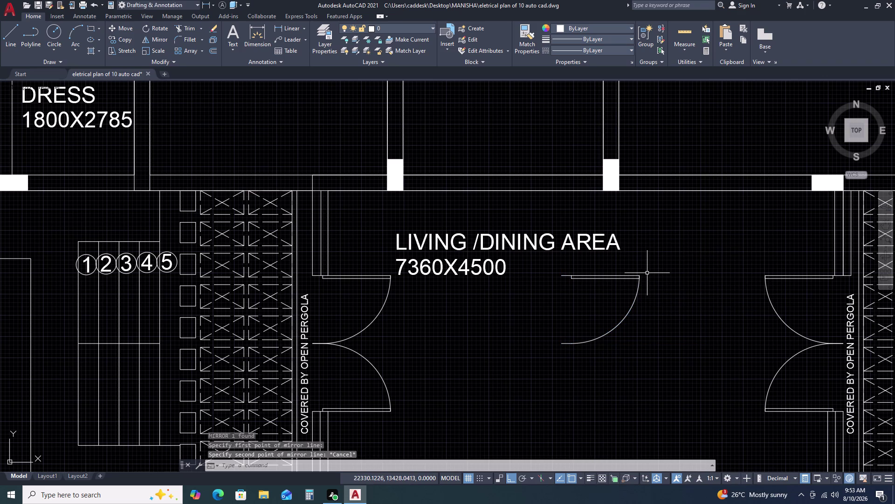
Rotate the copied door to its new angle about a picked base point.
click(647, 273)
click(614, 318)
text(R)
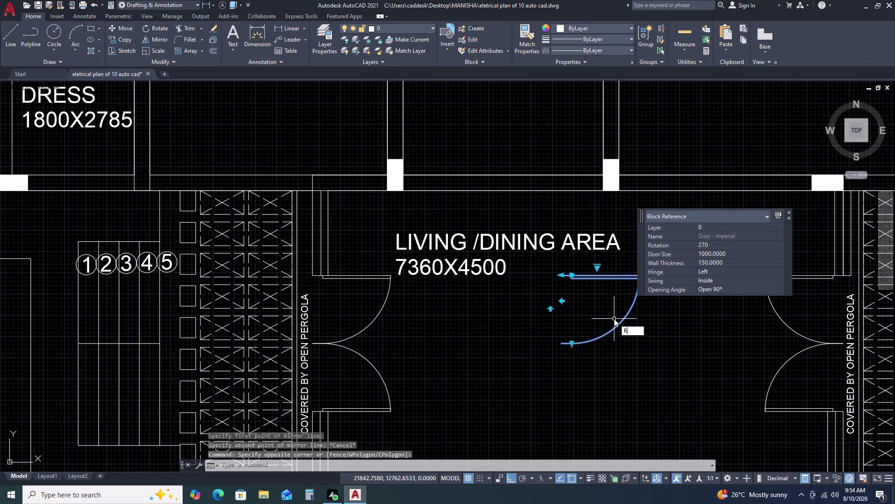
text(O)
key(space)
drag(619, 316, 621, 307)
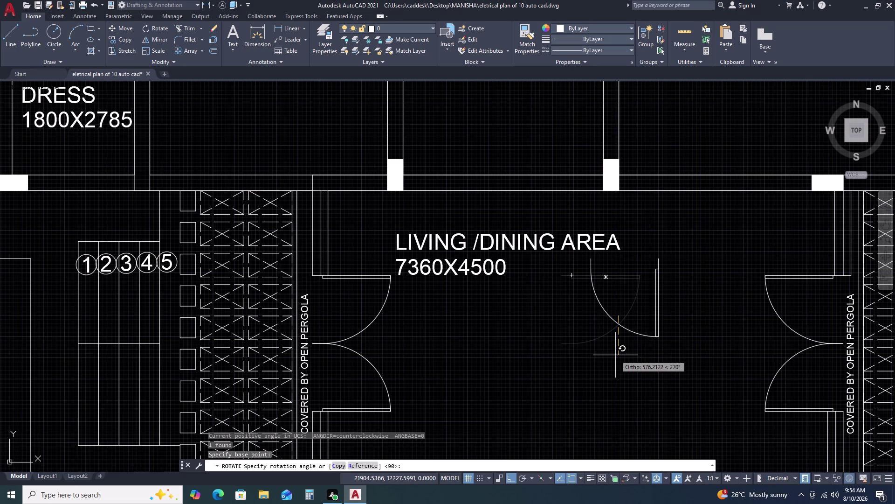
double_click(615, 355)
Mirror the rotated door so it swings left, deleting the original.
drag(681, 292, 673, 297)
click(633, 335)
key(m)
text(I)
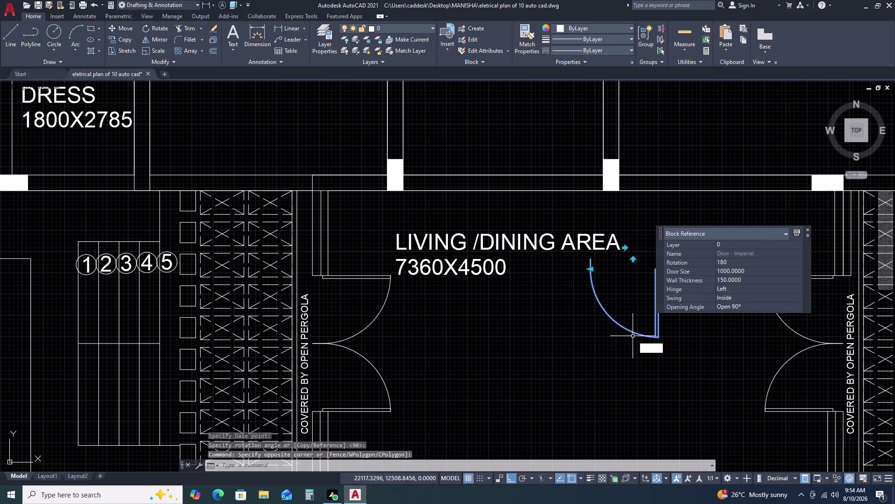
key(space)
click(659, 261)
click(704, 253)
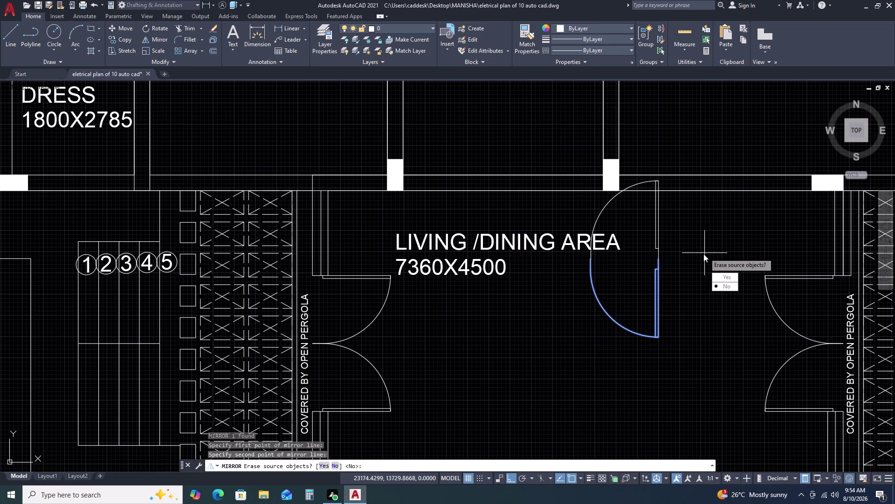
drag(725, 275, 705, 253)
click(664, 211)
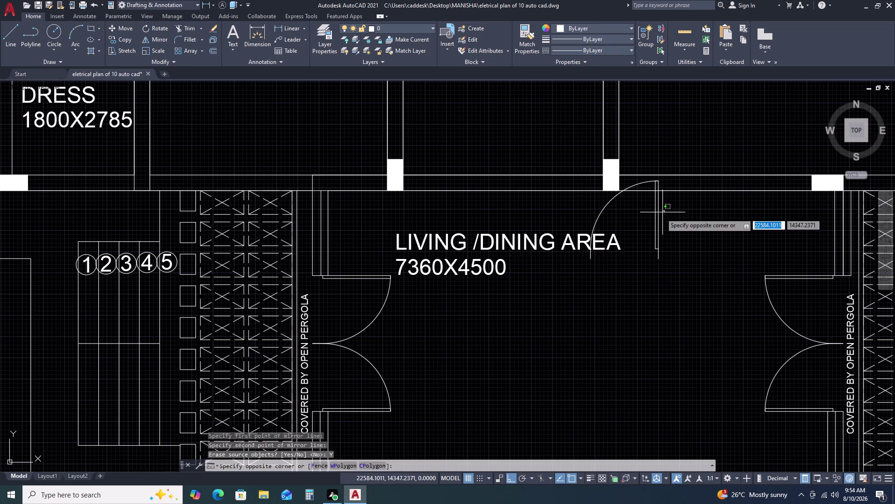
Move the mirrored door lower into the living/dining area.
double_click(642, 223)
text(M)
key(space)
click(655, 258)
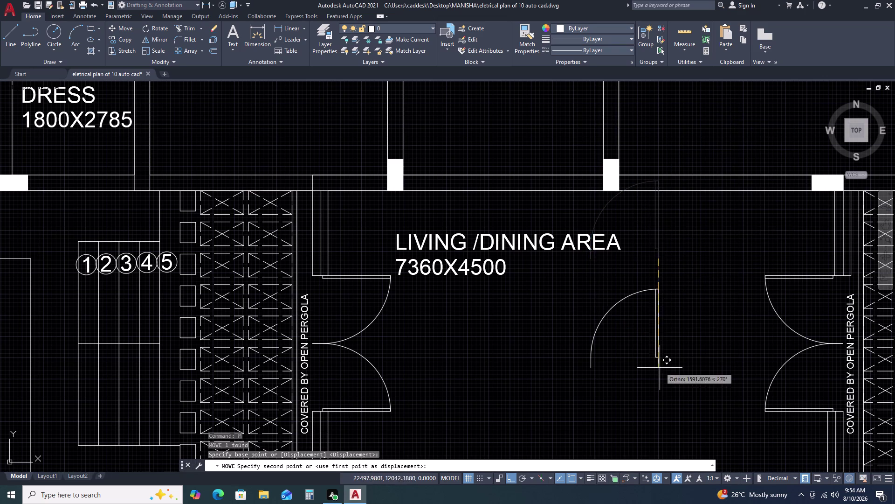
double_click(660, 367)
Cancel the stray DLI command and select the repositioned door for scaling.
key(d)
key(l)
key(i)
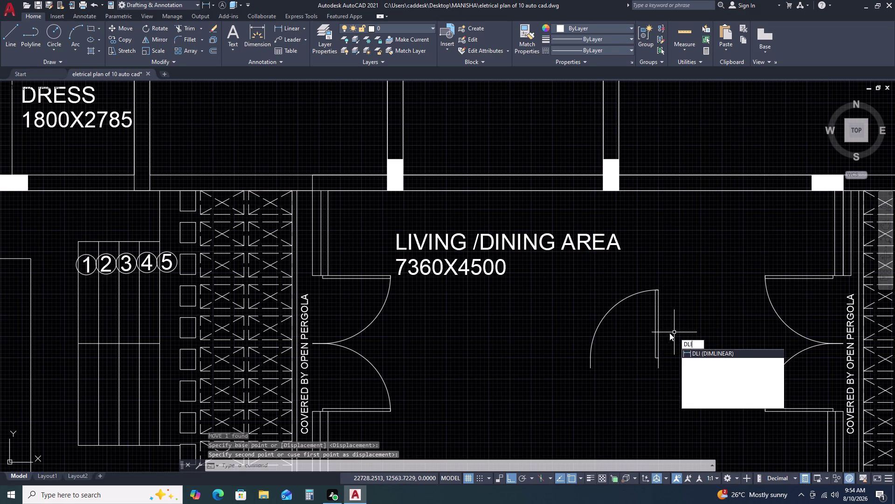
key(Escape)
click(679, 315)
drag(679, 314, 668, 321)
click(646, 337)
click(646, 340)
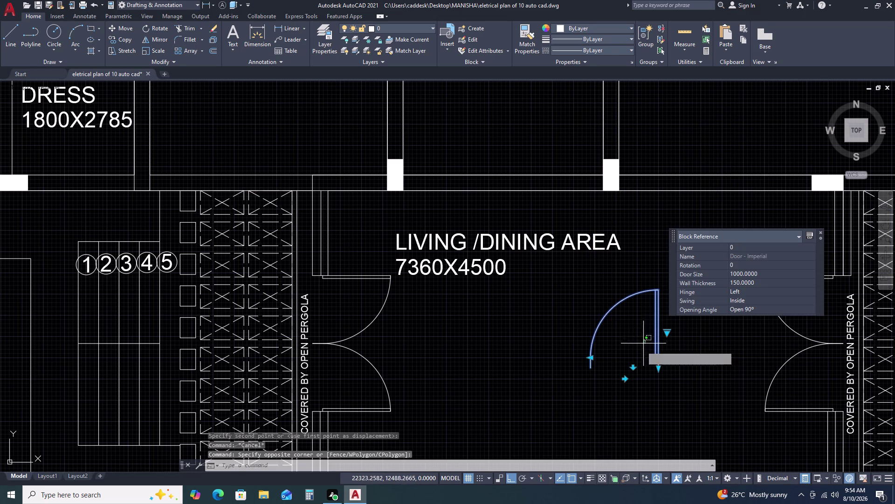
text(SC)
key(space)
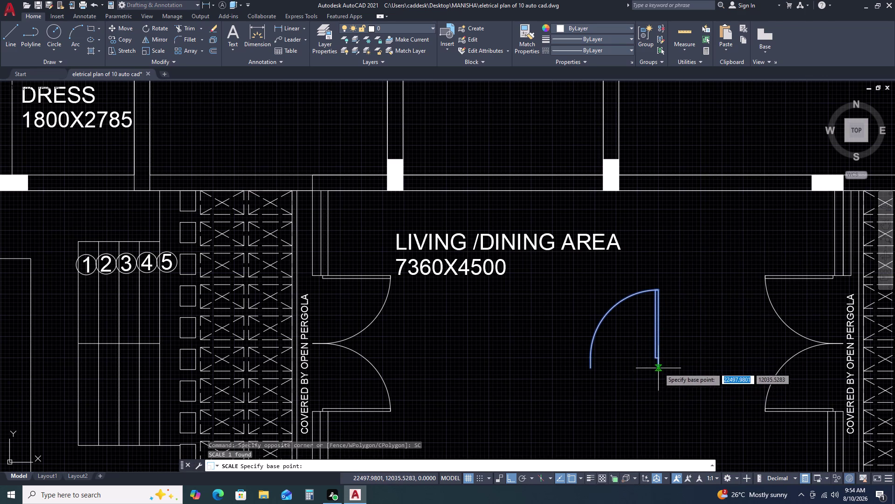
Scale the door by reference so its measured width becomes 1000.
click(659, 367)
text(R)
key(space)
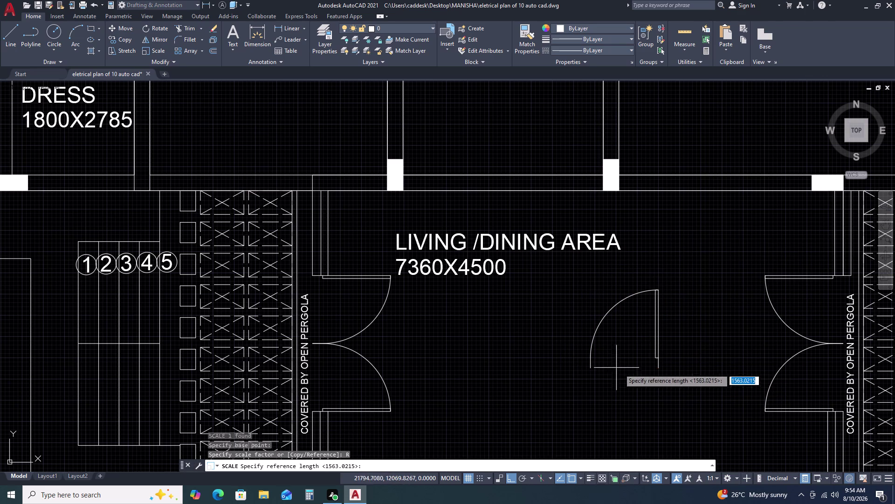
click(661, 369)
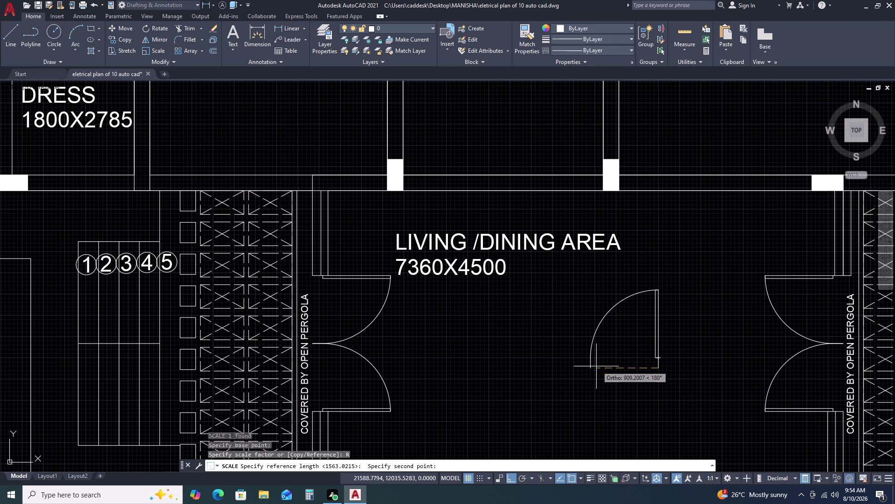
click(589, 367)
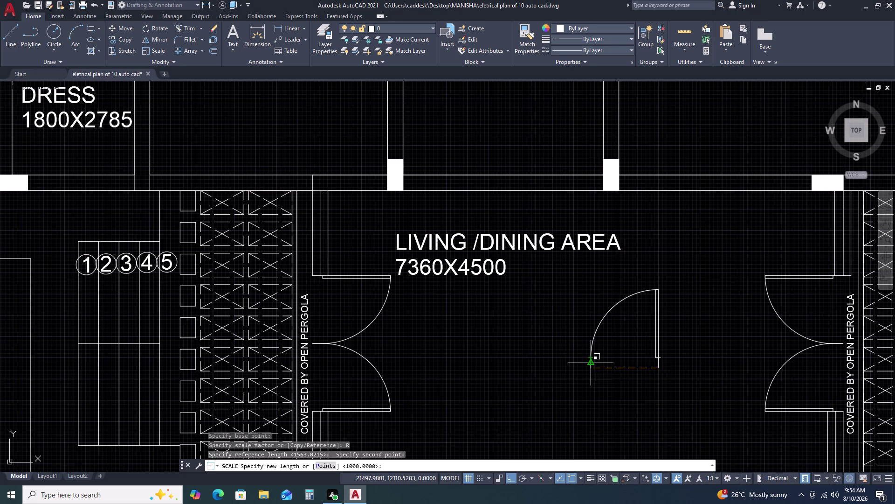
key(1)
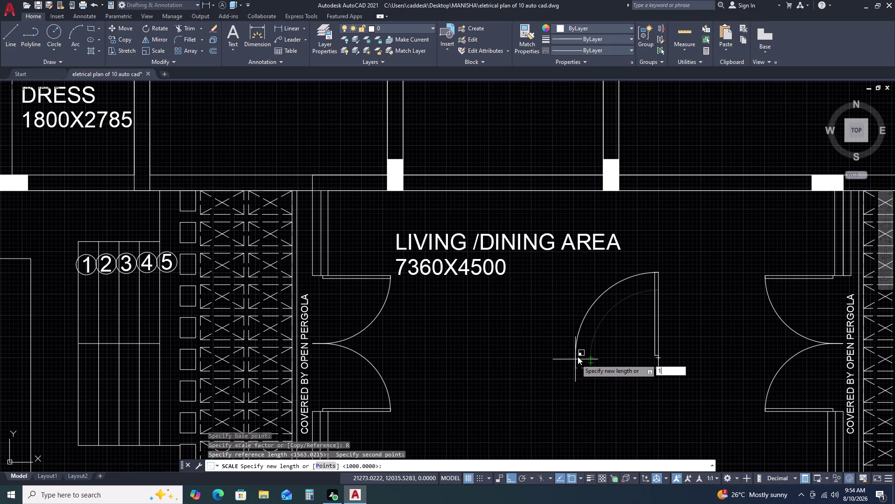
key(0)
key(0)
key(0)
key(space)
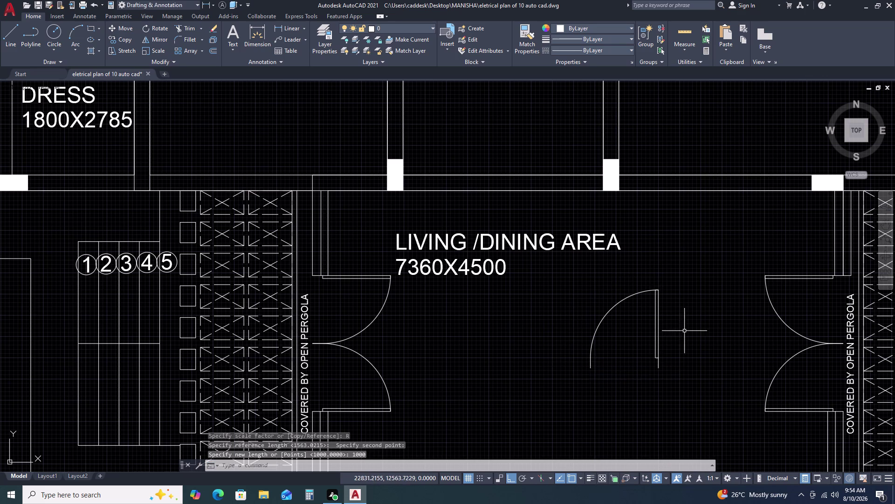
Select the resized door to move it.
click(700, 306)
click(631, 354)
text(M)
key(space)
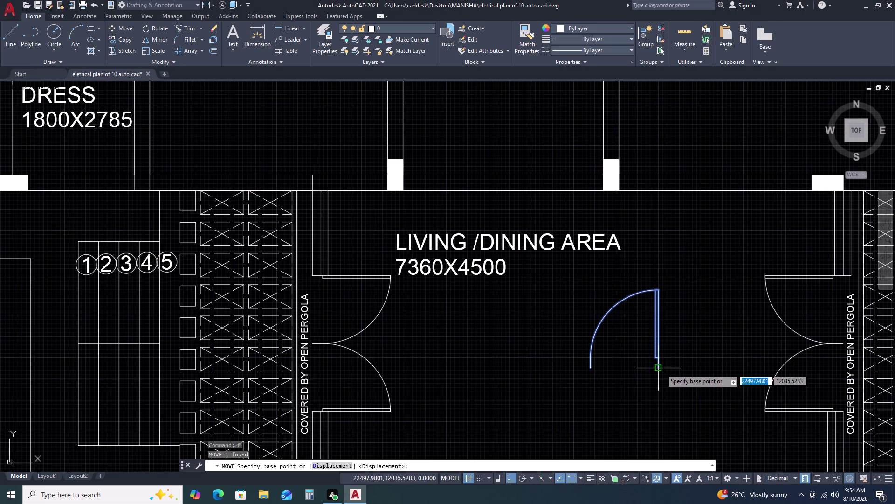
Move the resized door into the upper wall opening, with ortho off.
click(662, 367)
key(F8)
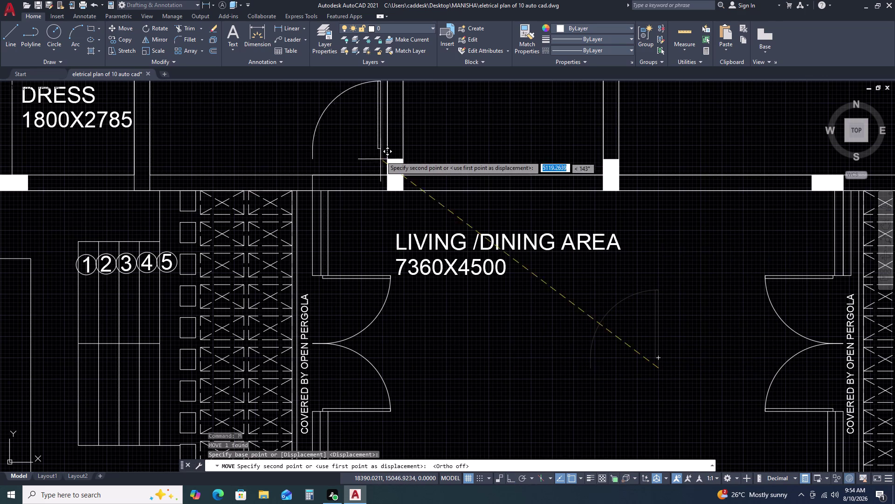
click(385, 188)
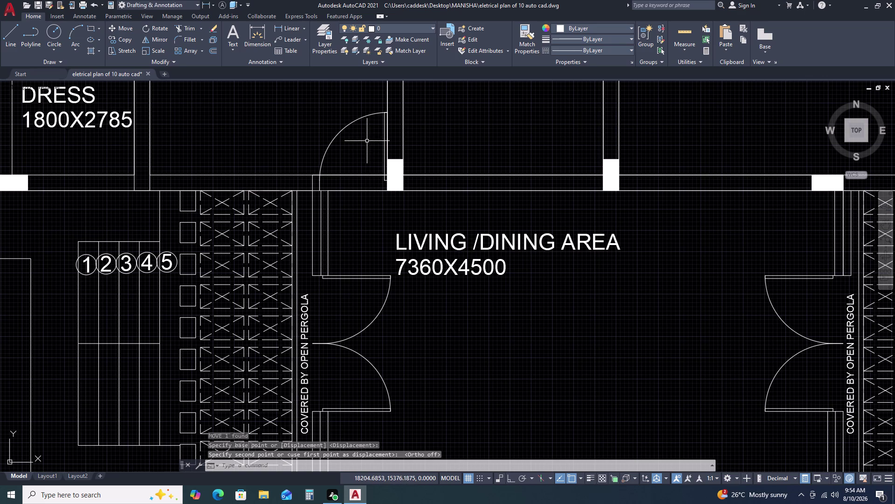
Copy the moved door, panning to the whole plan to place a first copy.
click(367, 140)
click(339, 119)
key(c)
text(O)
key(space)
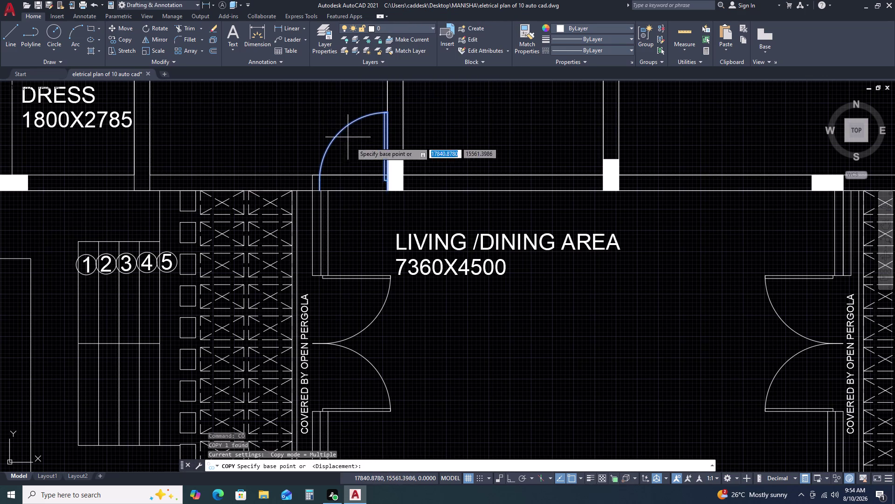
double_click(387, 192)
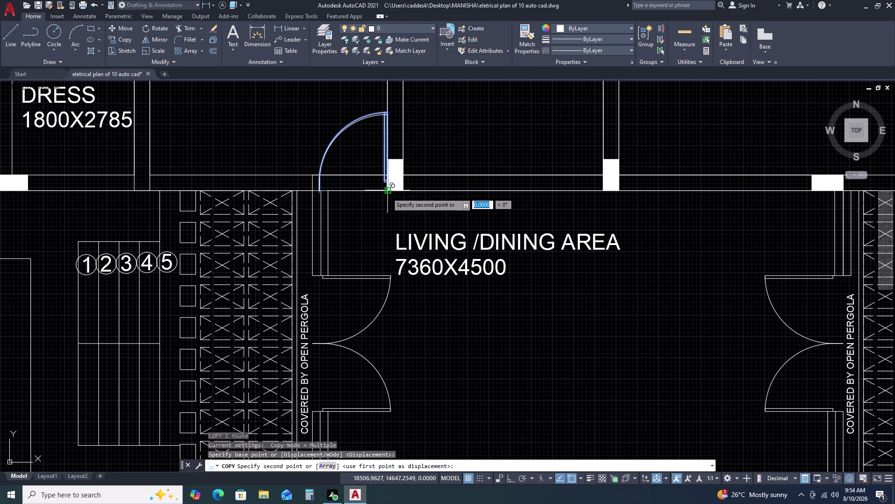
double_click(602, 189)
scroll(down, 3)
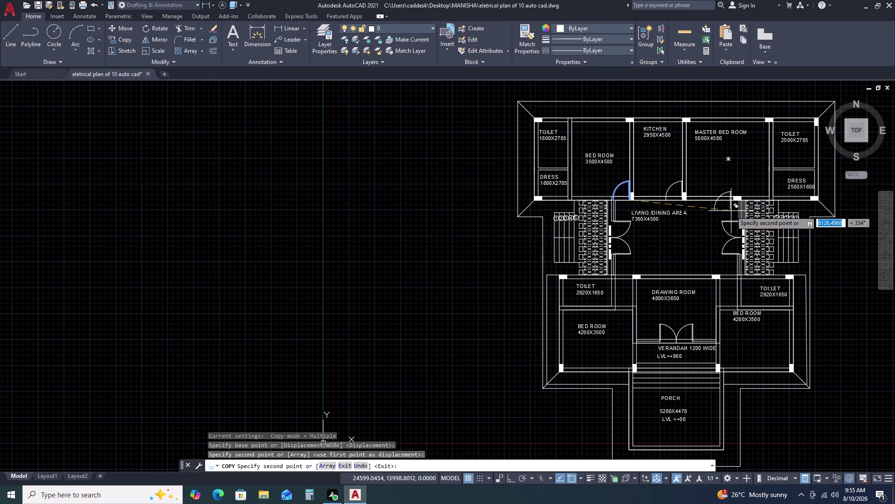
middle_drag(747, 212, 605, 209)
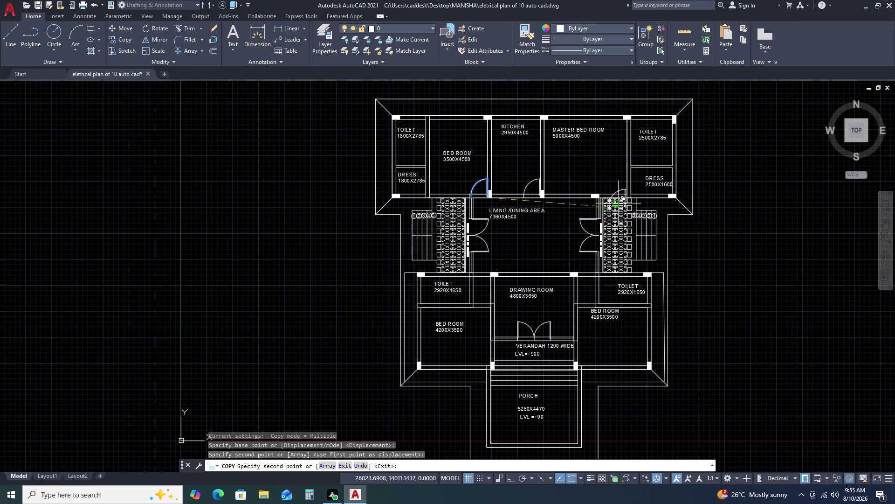
scroll(up, 3)
scroll(up, 3)
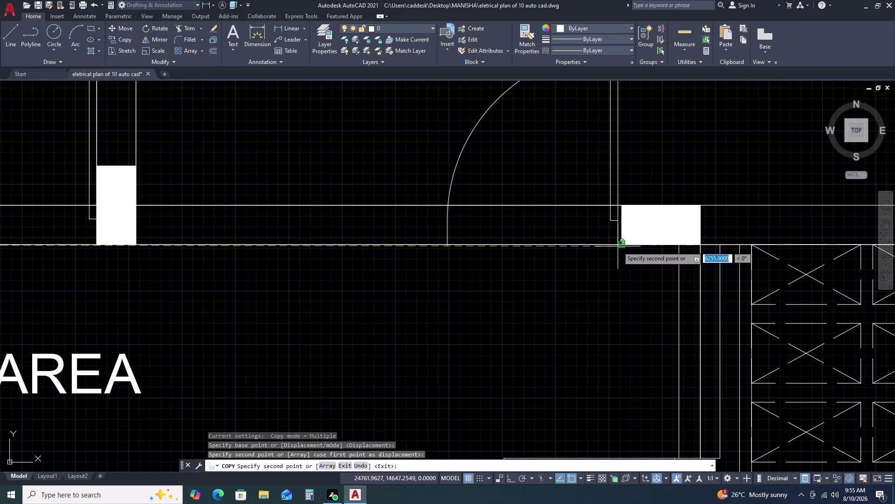
click(623, 245)
Drop a door copy in the living/dining area above the drawing room and select it.
scroll(down, 3)
scroll(down, 3)
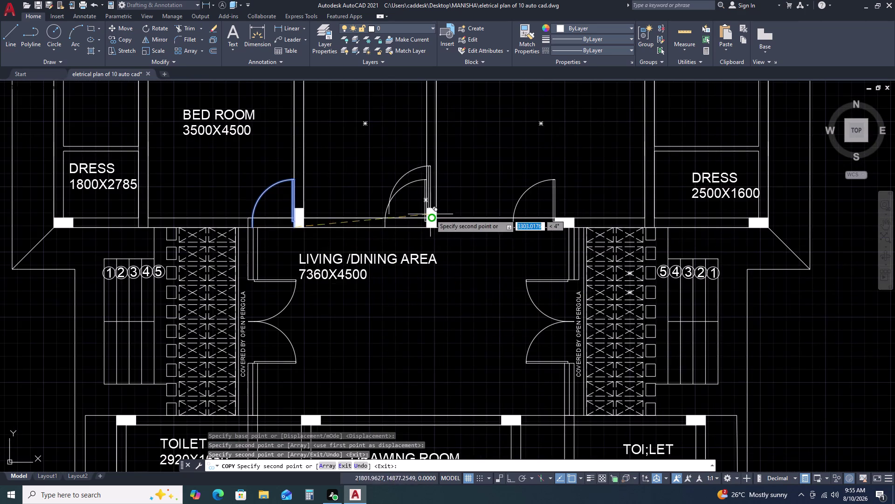
scroll(down, 3)
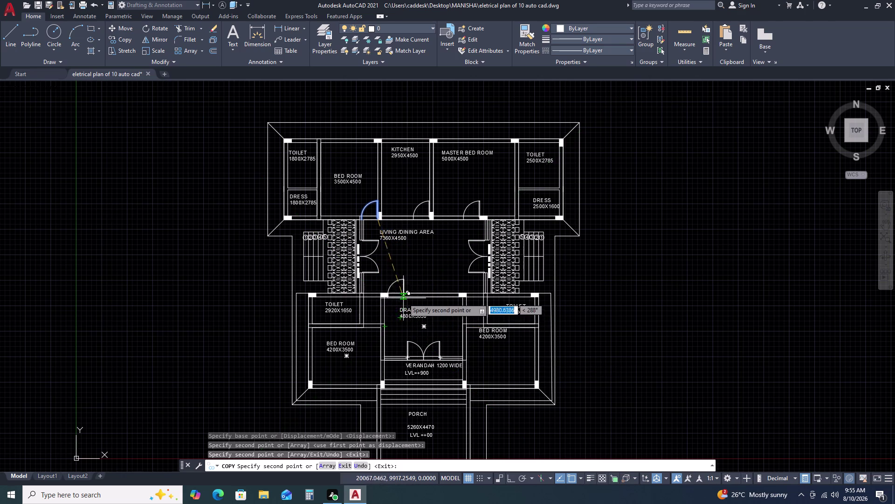
scroll(up, 3)
click(451, 258)
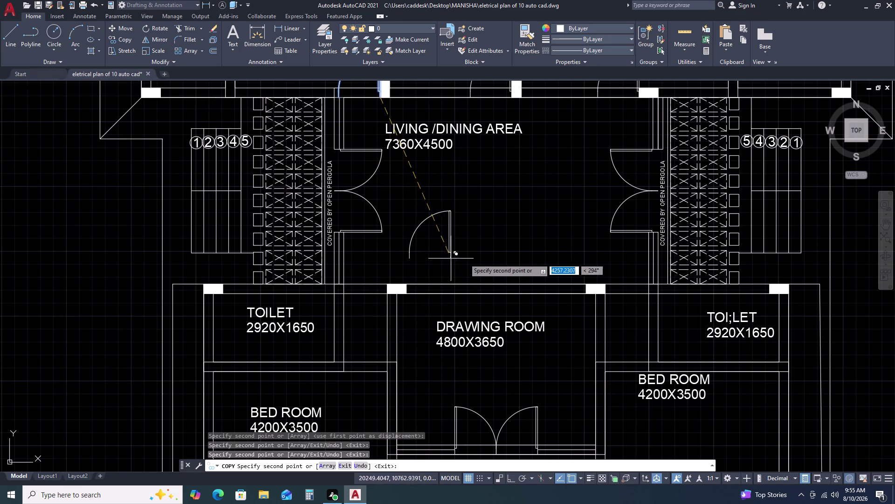
key(Escape)
click(484, 235)
Mirror the new door across a horizontal line, erasing the original.
click(439, 247)
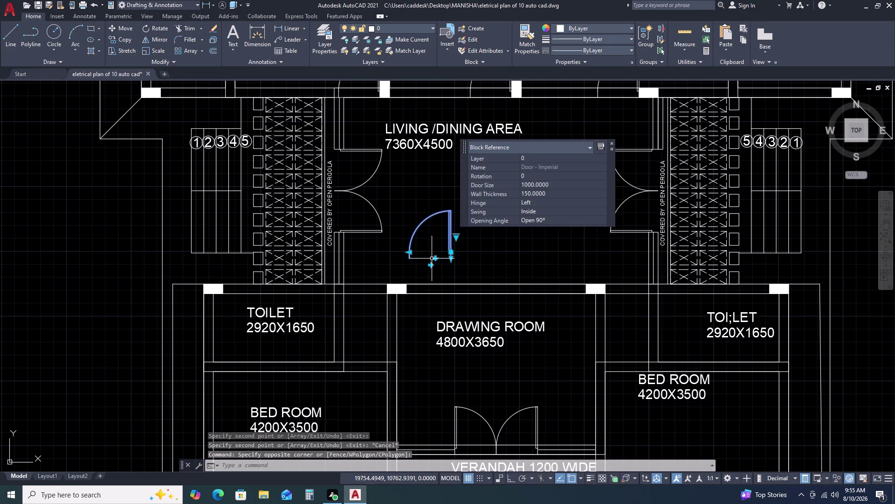
text(M)
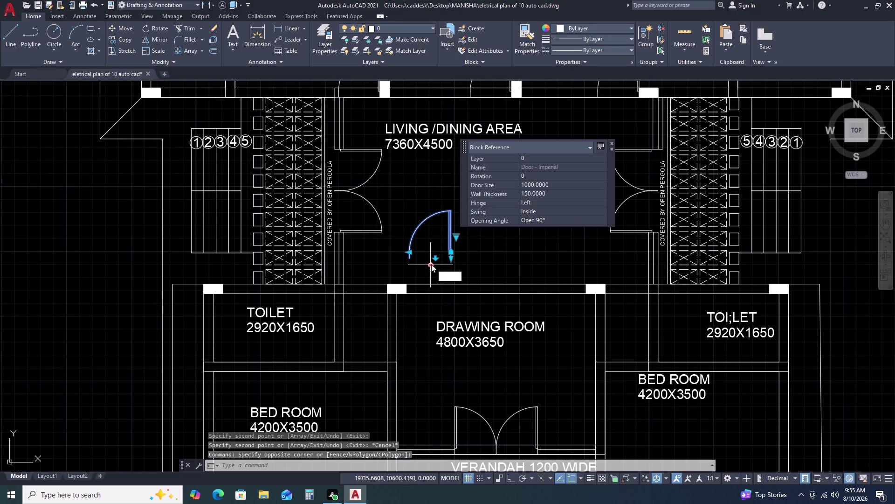
text(I)
key(space)
click(450, 257)
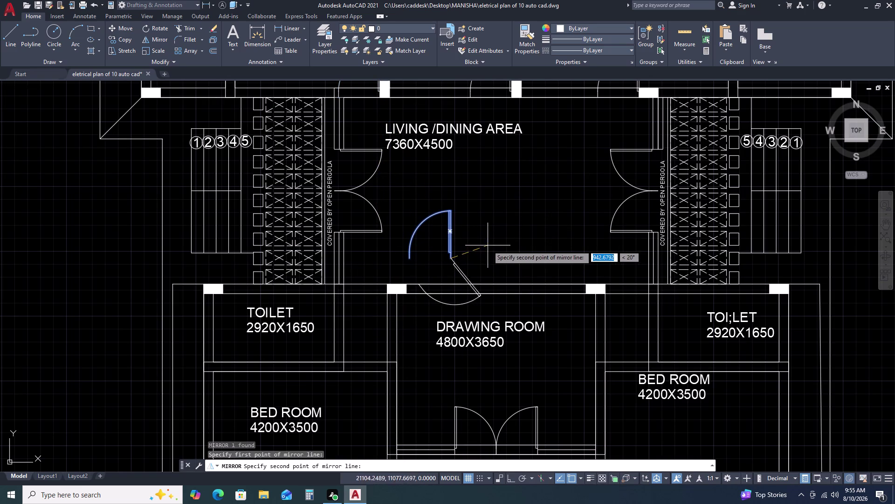
key(F8)
click(552, 257)
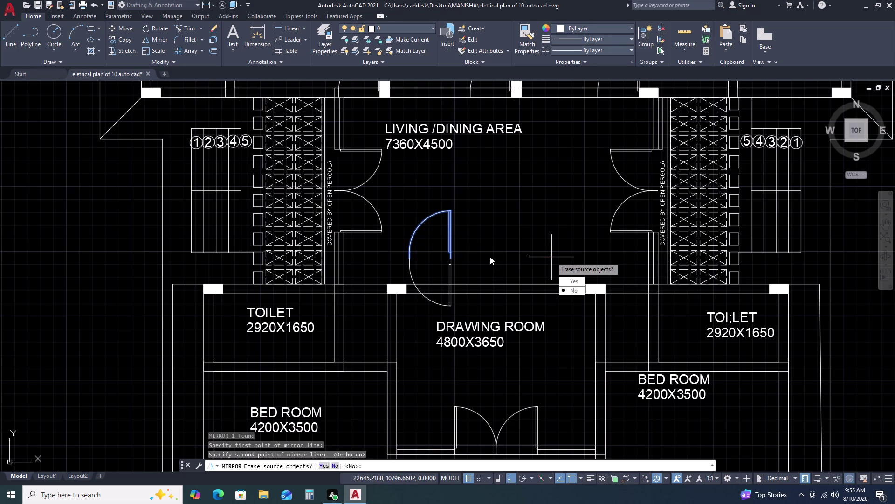
drag(570, 279, 552, 257)
click(462, 251)
Move the flipped door into the opening beside the left toilet.
click(430, 260)
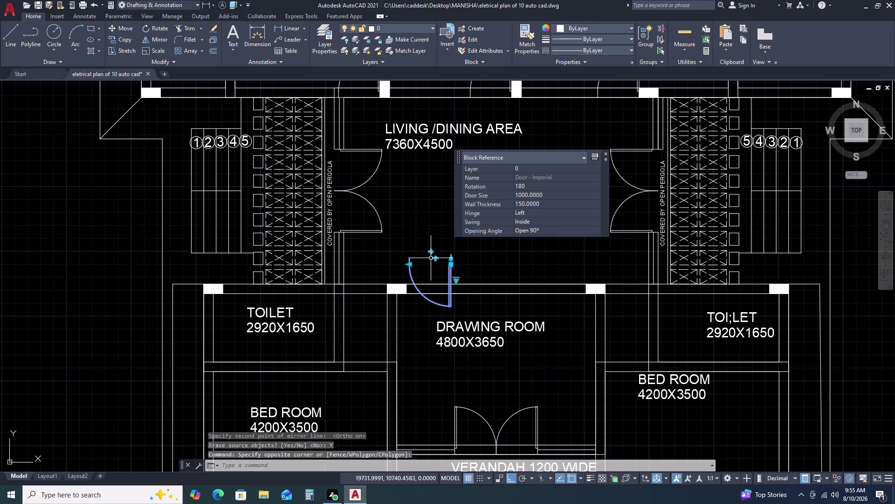
key(m)
key(space)
scroll(up, 3)
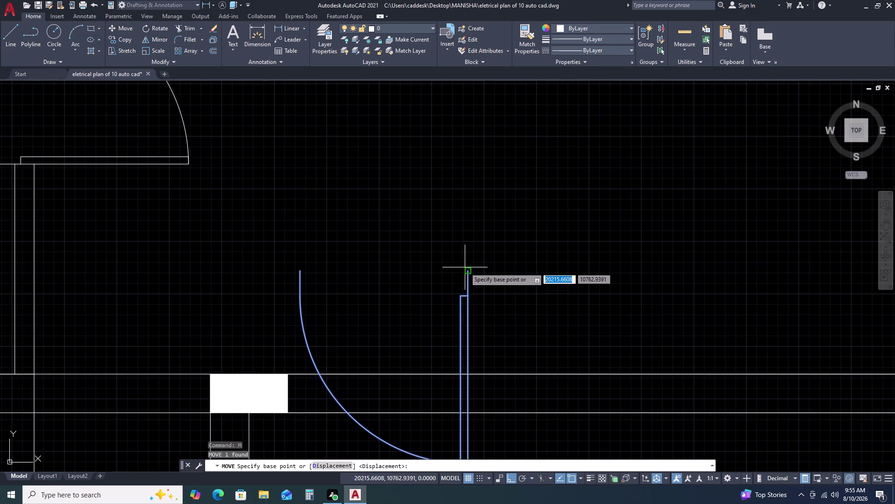
click(467, 271)
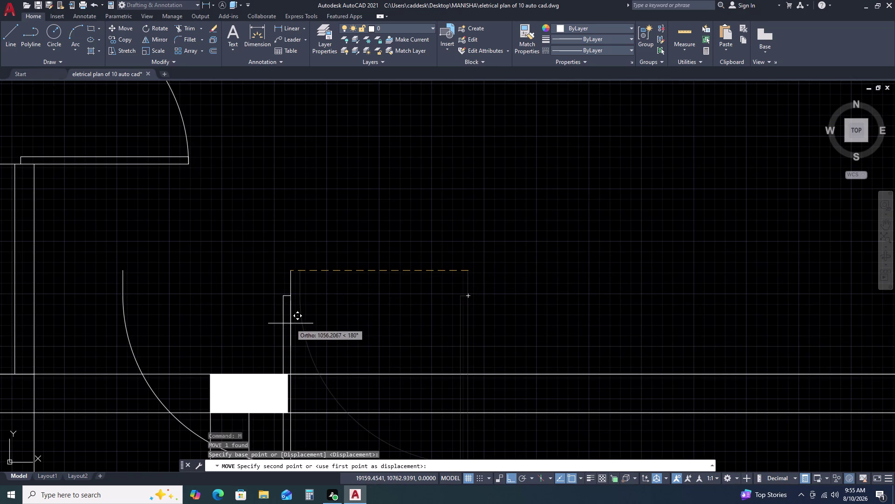
key(F8)
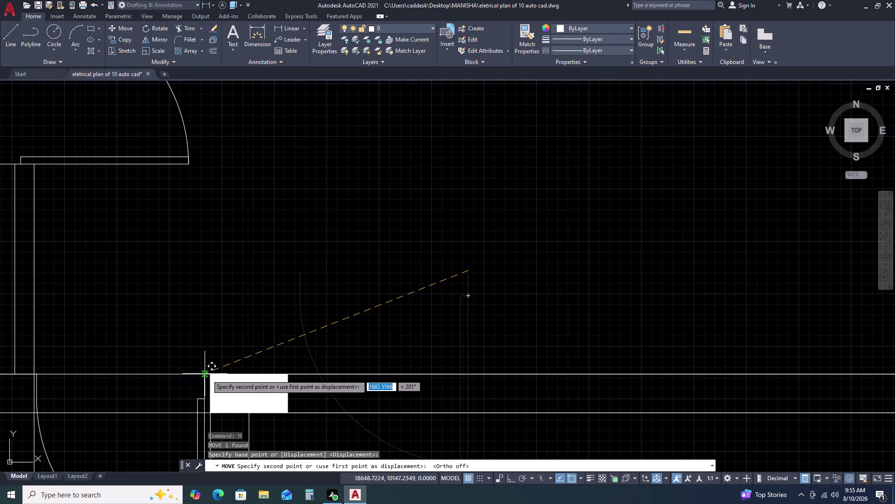
click(209, 376)
scroll(down, 3)
middle_drag(313, 330, 364, 290)
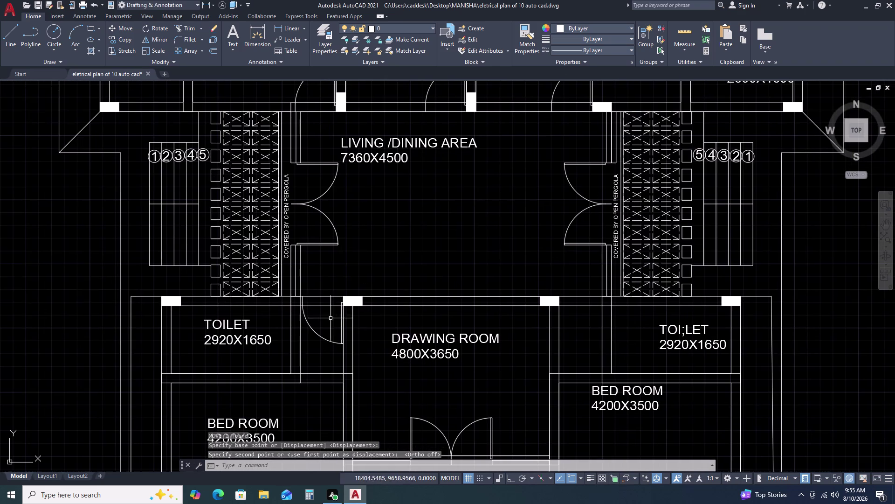
Copy the placed door toward the right toilet opening.
click(321, 321)
click(306, 341)
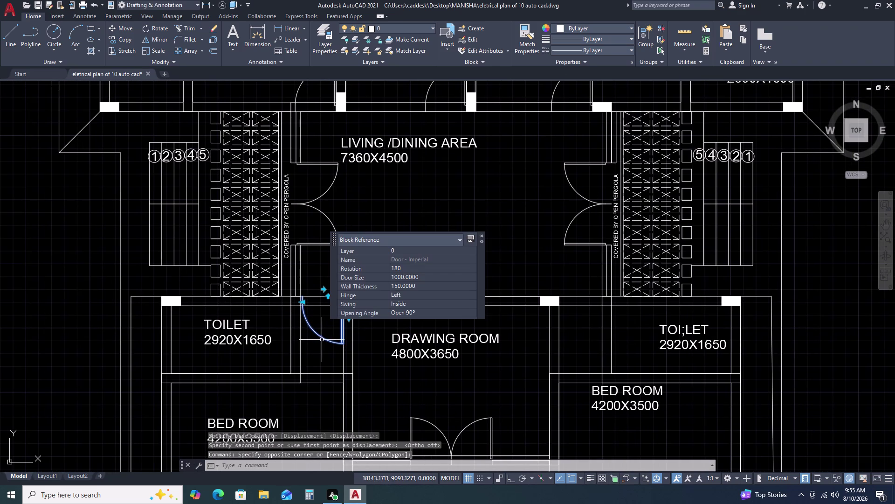
text(CO)
key(space)
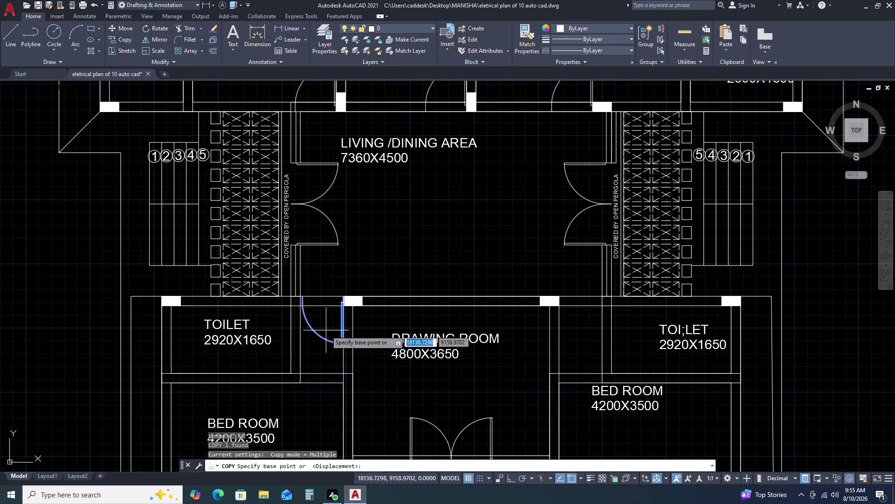
click(343, 295)
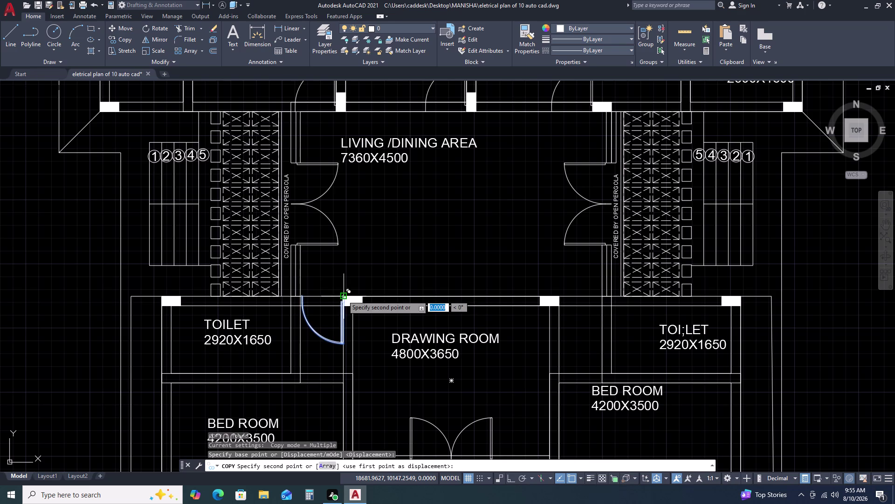
click(602, 298)
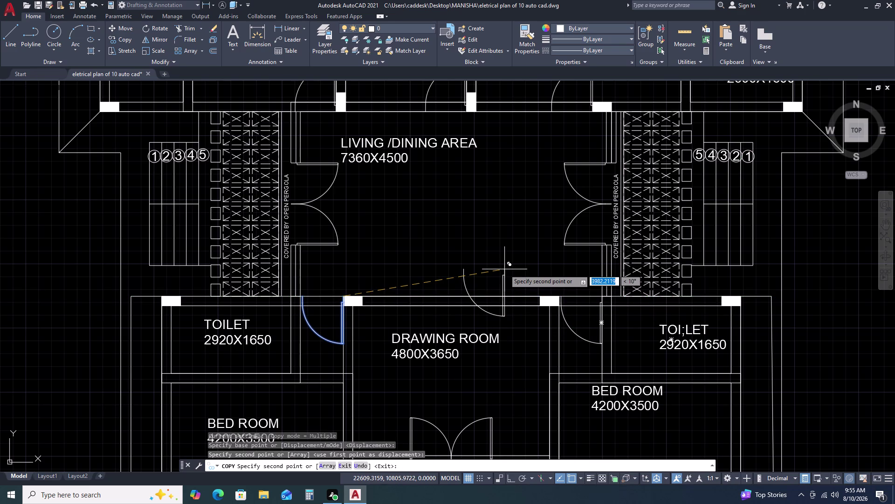
key(Escape)
Mirror the door copy across a vertical line, erasing the unflipped copy.
click(578, 356)
click(572, 324)
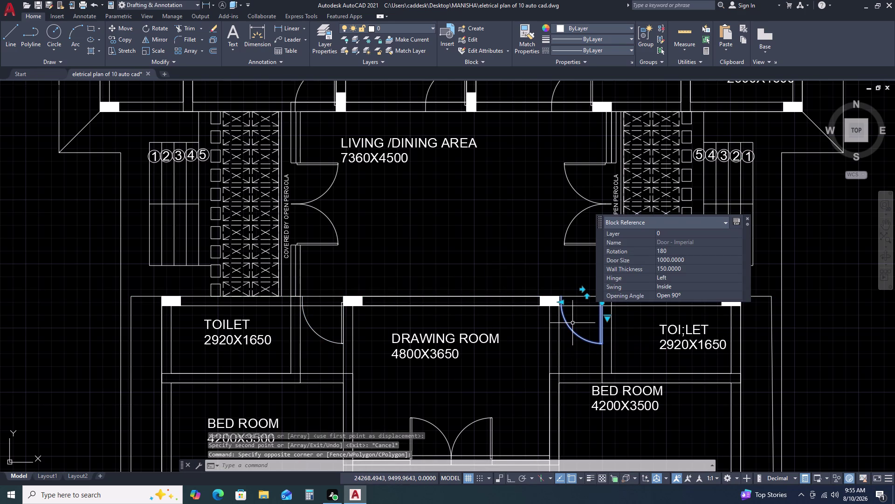
text(MI)
key(space)
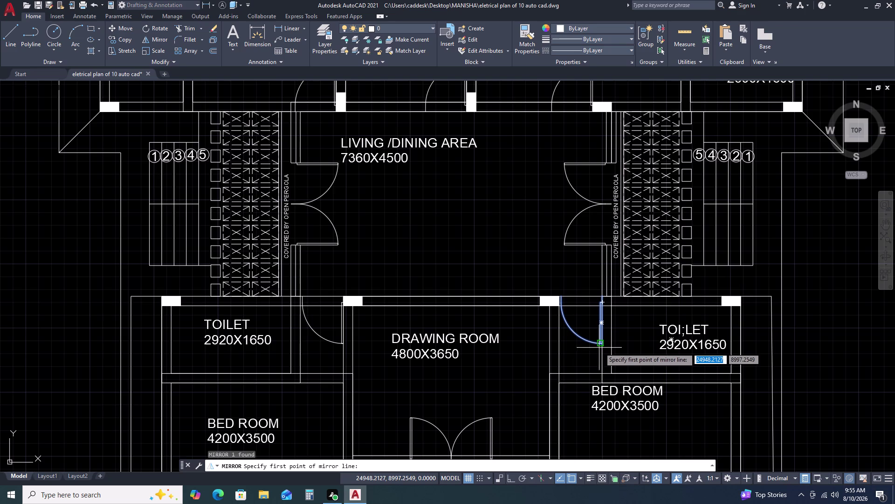
click(602, 343)
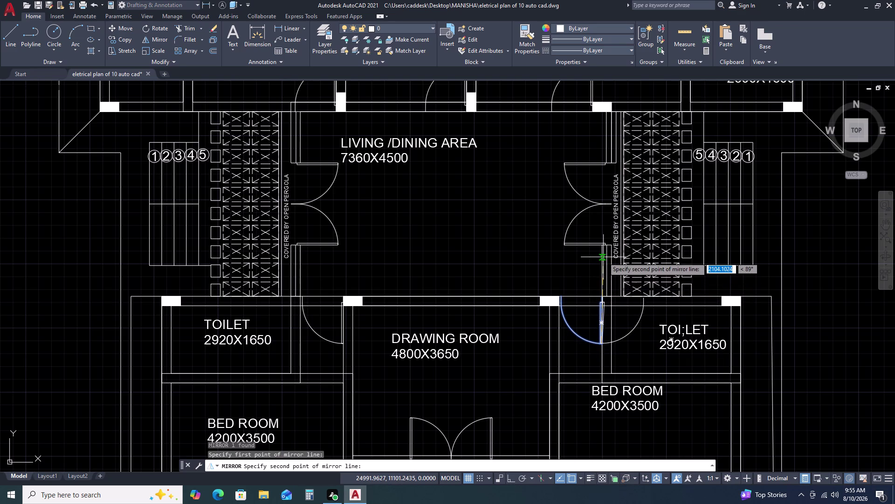
click(600, 246)
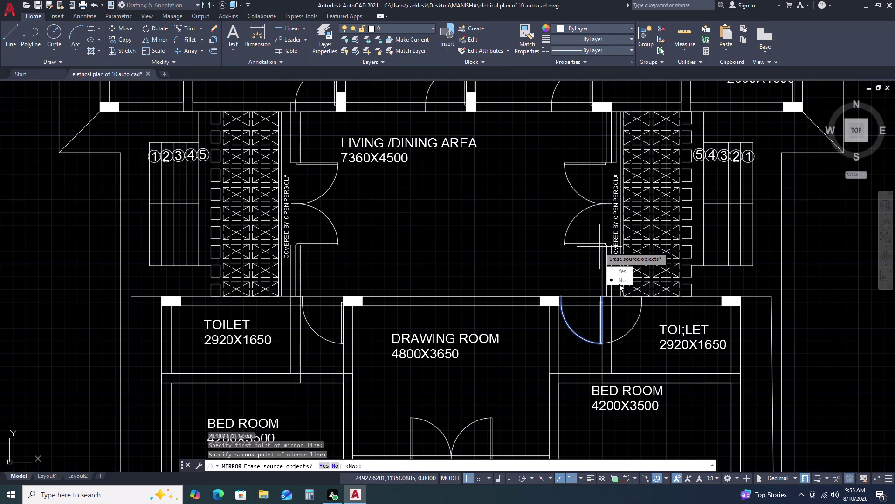
click(620, 272)
Move the flipped copy into the opening beside the right toilet.
click(629, 331)
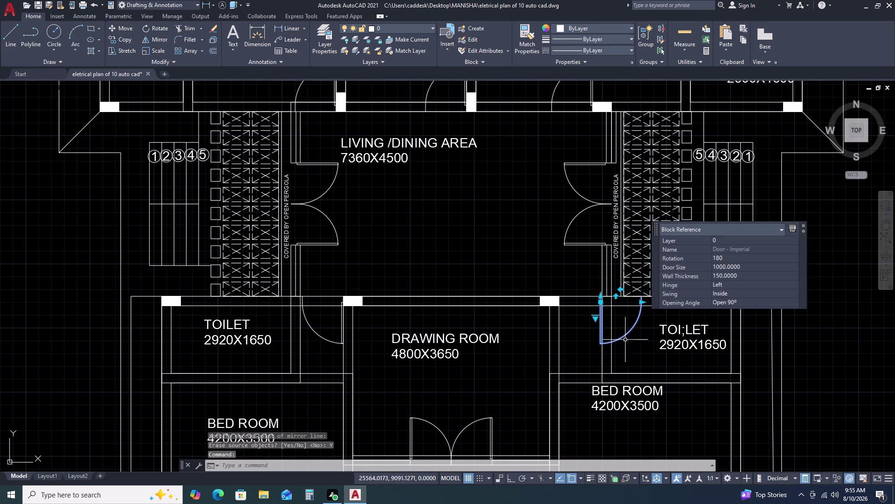
text(M)
key(space)
scroll(up, 3)
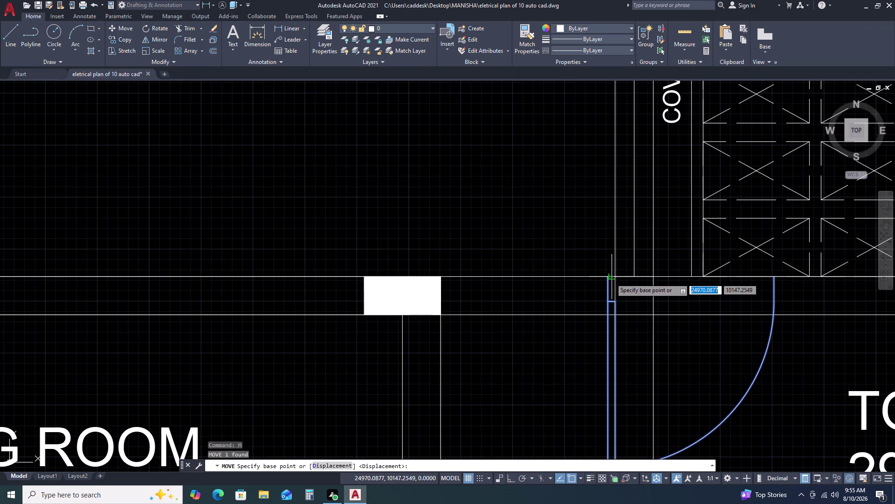
click(606, 279)
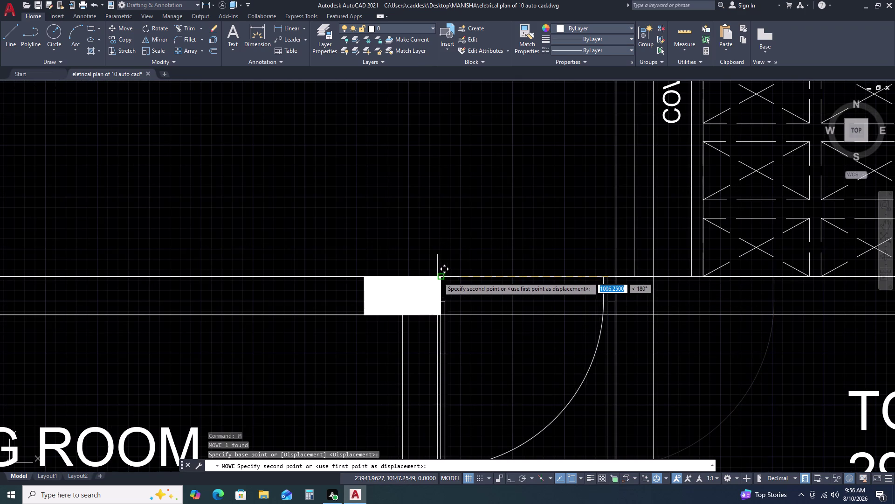
click(439, 276)
scroll(down, 3)
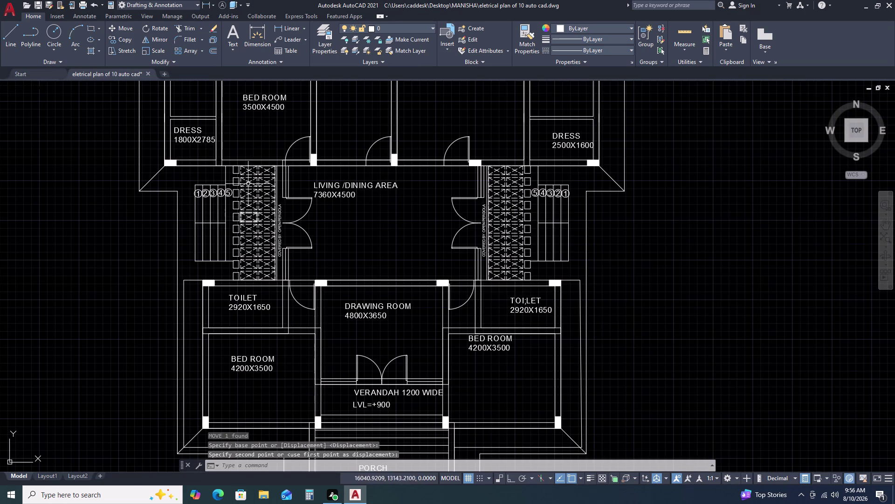
Pan to the verandah and select its door, cancelling an accidental circle.
scroll(down, 3)
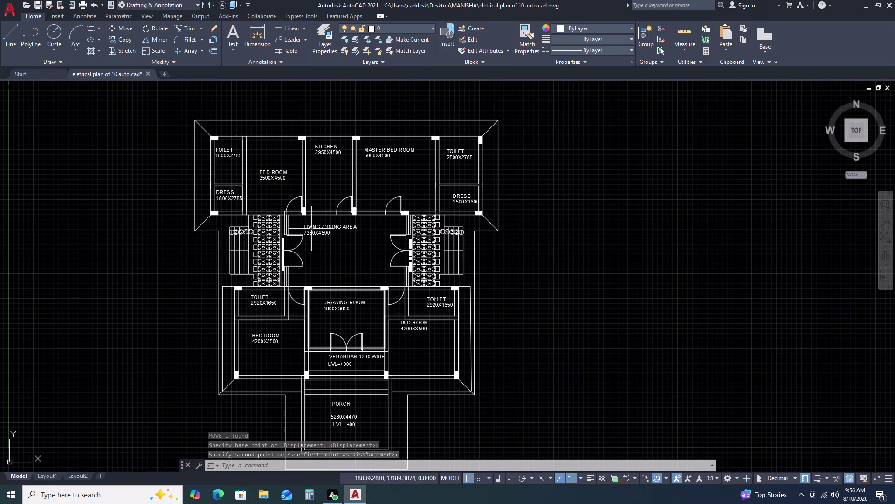
middle_drag(463, 321, 432, 263)
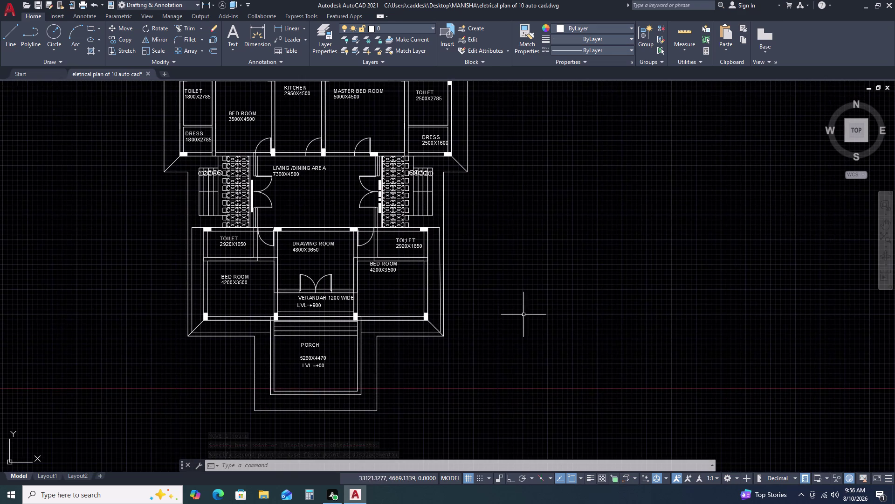
click(323, 276)
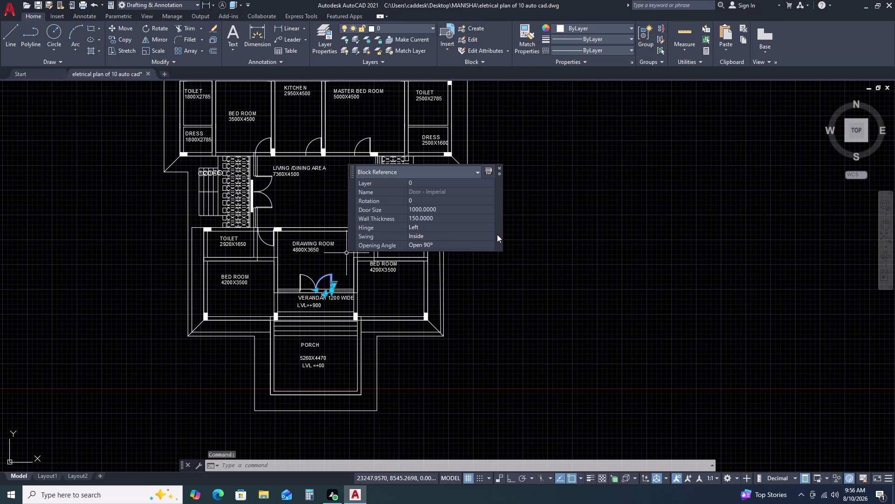
key(c)
key(o)
key(space)
click(493, 243)
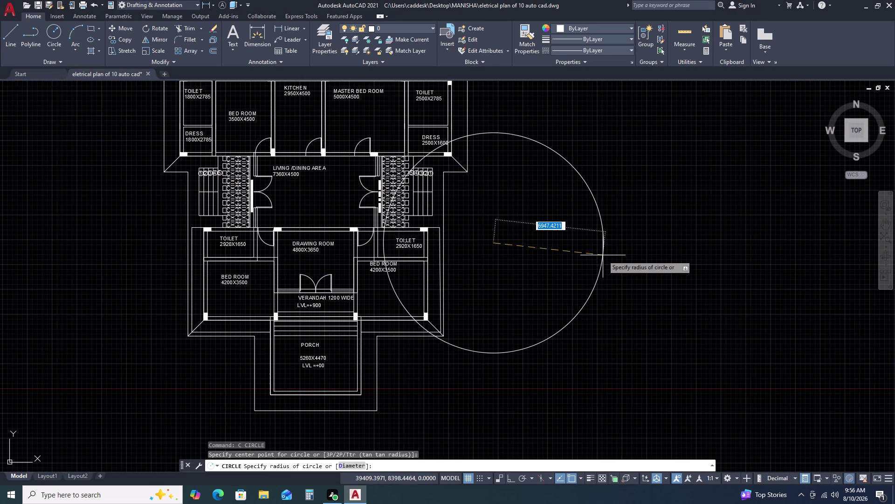
key(Escape)
Copy the verandah door into empty space right of the plan.
key(c)
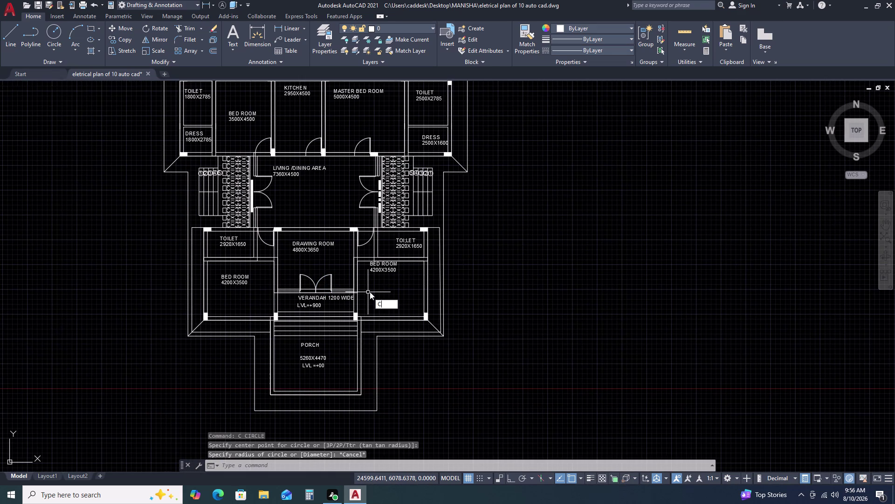
text(O)
key(space)
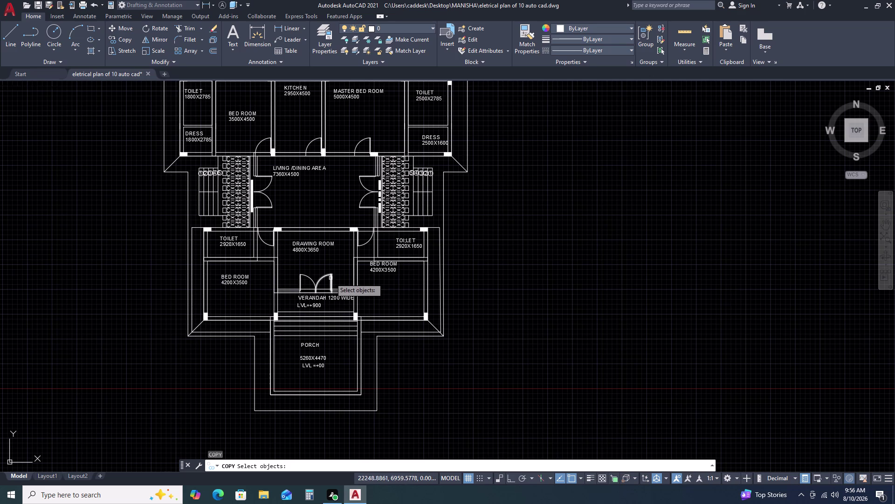
click(329, 278)
key(space)
click(332, 280)
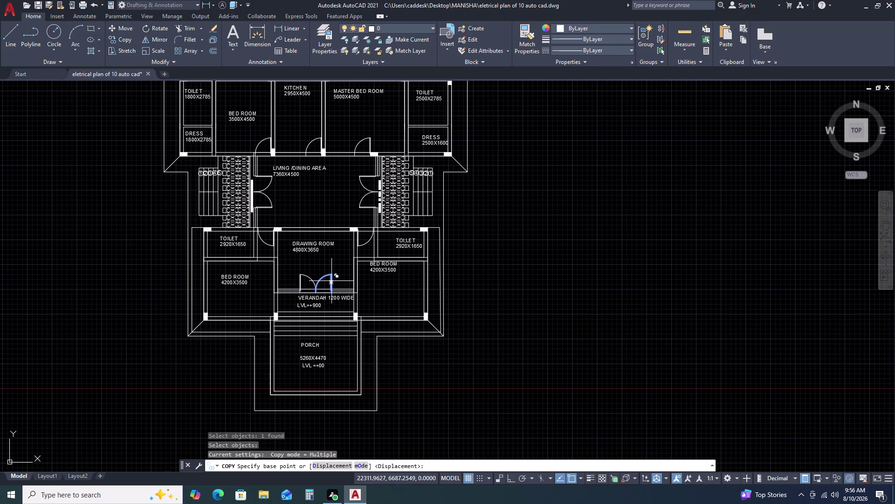
click(602, 262)
key(Escape)
Scale the door copy by reference from 1000 to an 850 length.
click(608, 260)
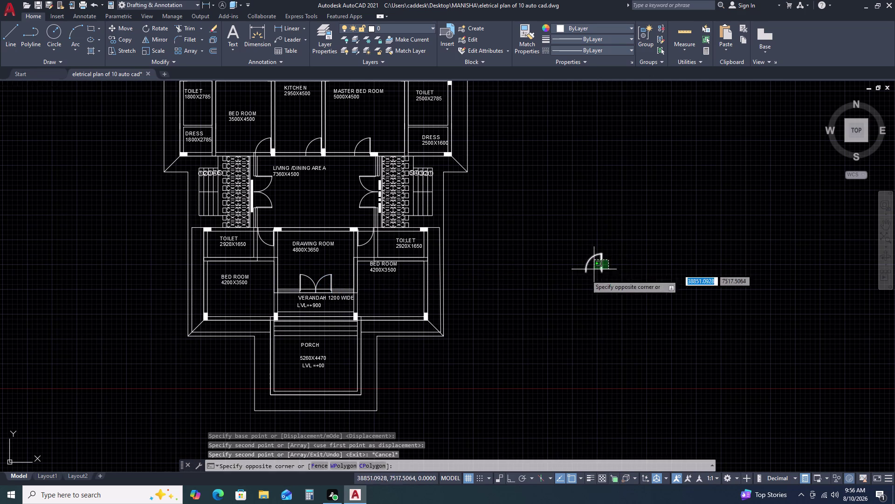
click(578, 280)
key(s)
key(c)
key(space)
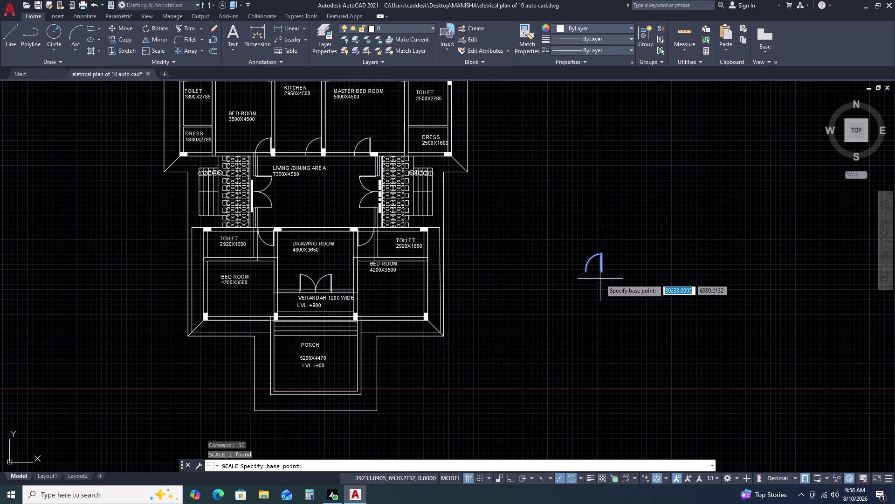
scroll(up, 3)
click(591, 280)
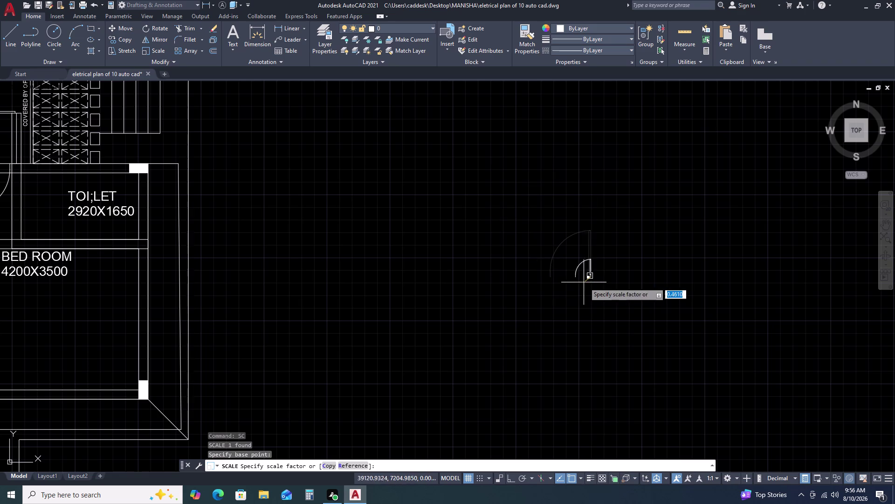
text(R)
key(space)
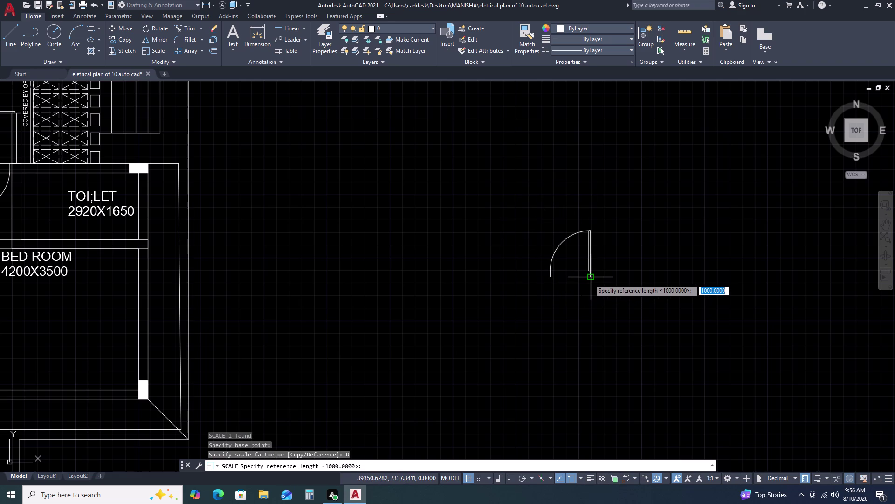
click(592, 277)
click(551, 279)
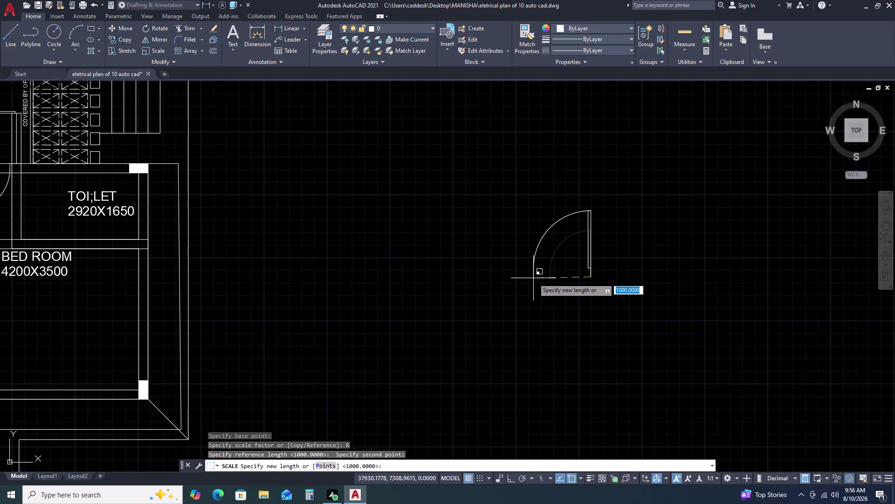
text(8)
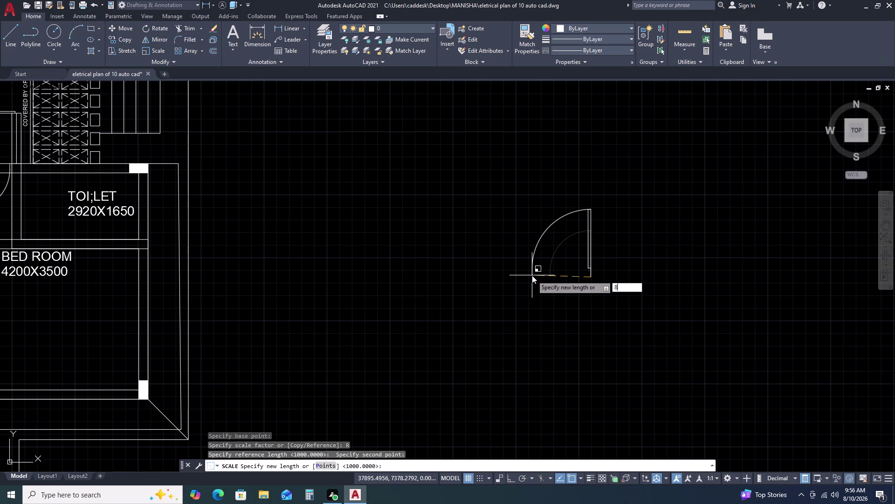
text(5)
key(0)
key(space)
Begin moving the 850 door copy, using its hinge as base point.
click(626, 239)
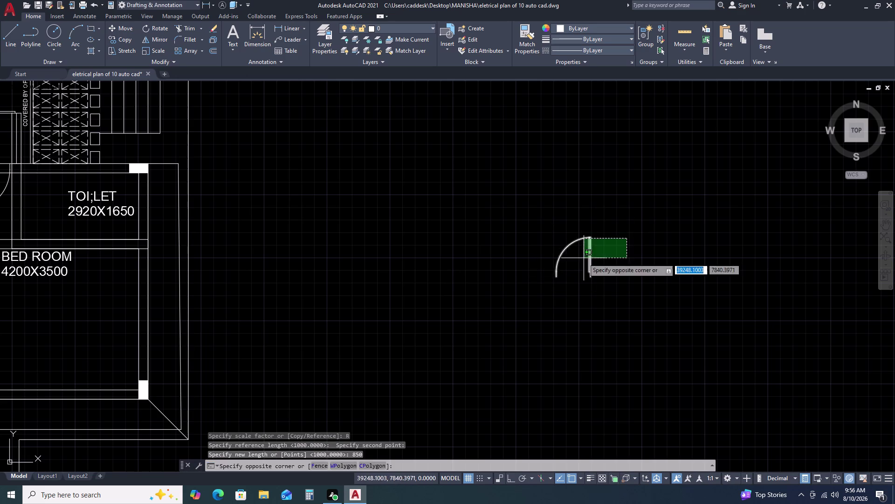
click(550, 275)
text(M)
key(space)
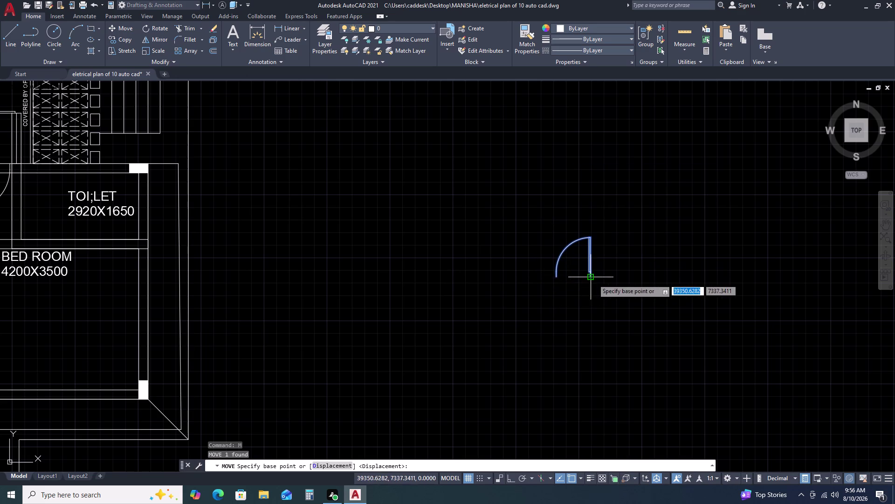
click(594, 279)
scroll(down, 3)
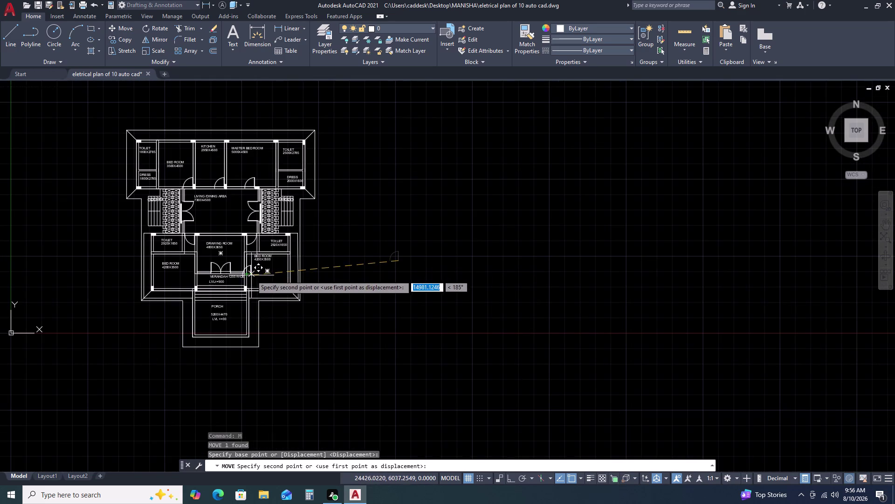
Drop the door into the right bedroom and mirror it, erasing the original.
scroll(up, 3)
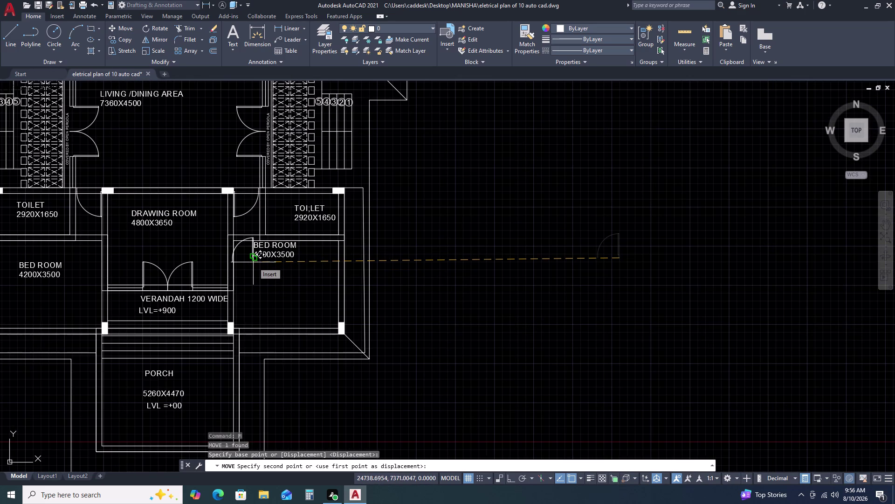
click(306, 295)
click(319, 279)
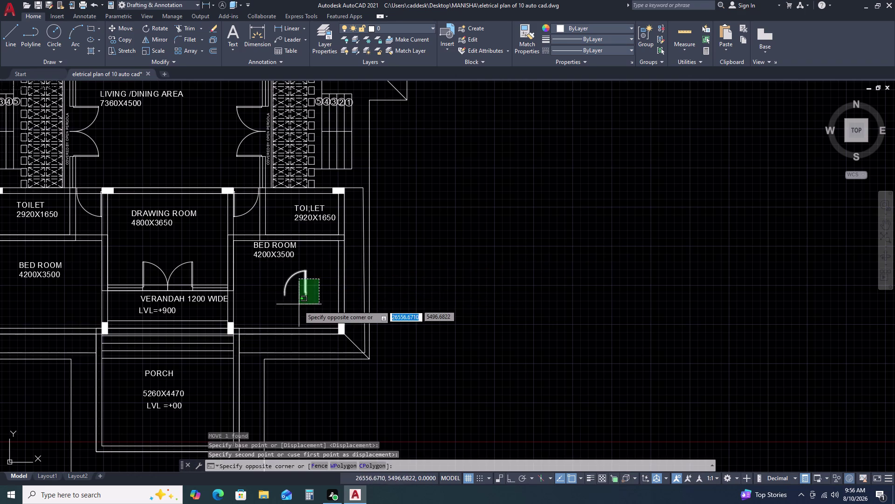
click(299, 305)
text(MI)
key(space)
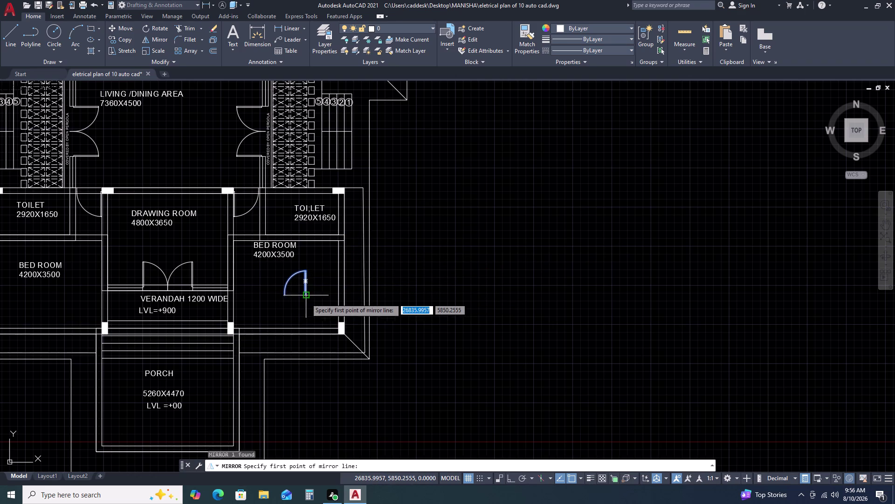
click(306, 297)
click(306, 255)
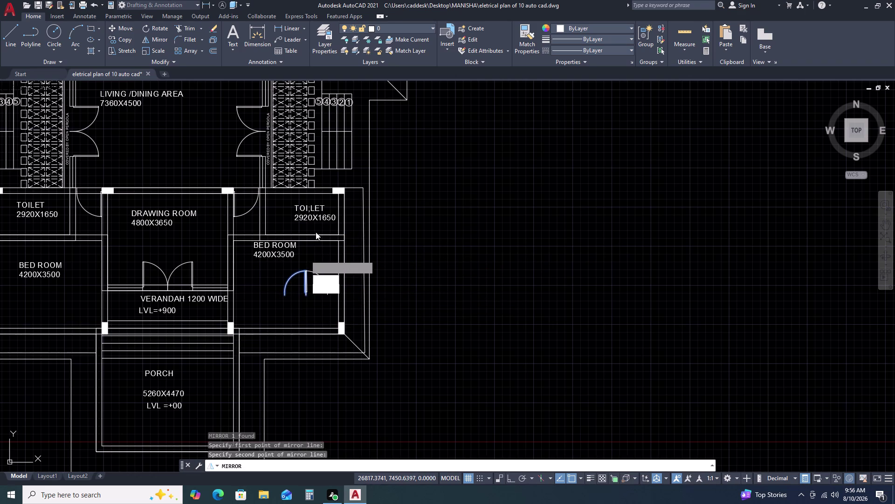
click(322, 279)
Move the flipped door to the wall beside the toilet.
click(322, 283)
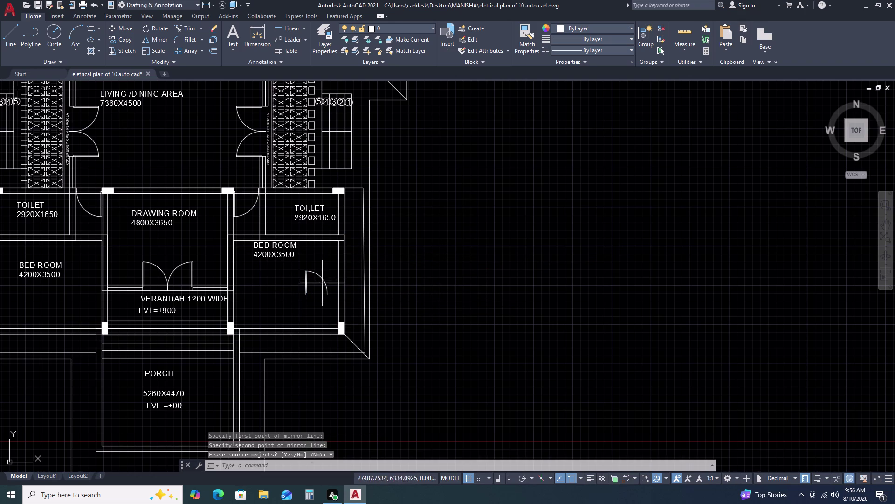
click(314, 264)
text(M)
key(space)
scroll(up, 3)
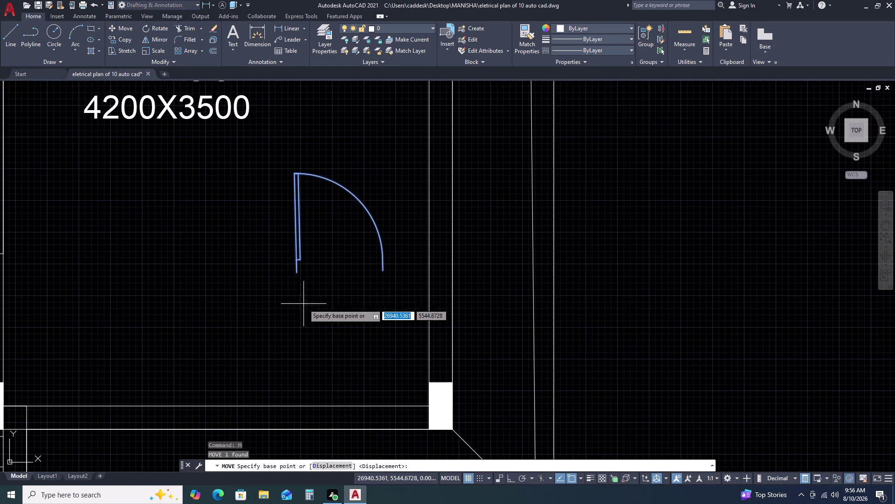
click(296, 277)
scroll(down, 3)
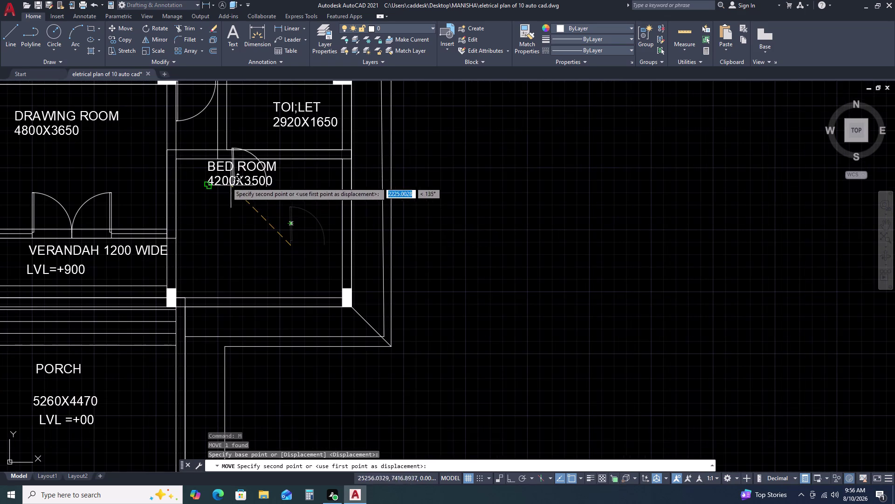
scroll(up, 3)
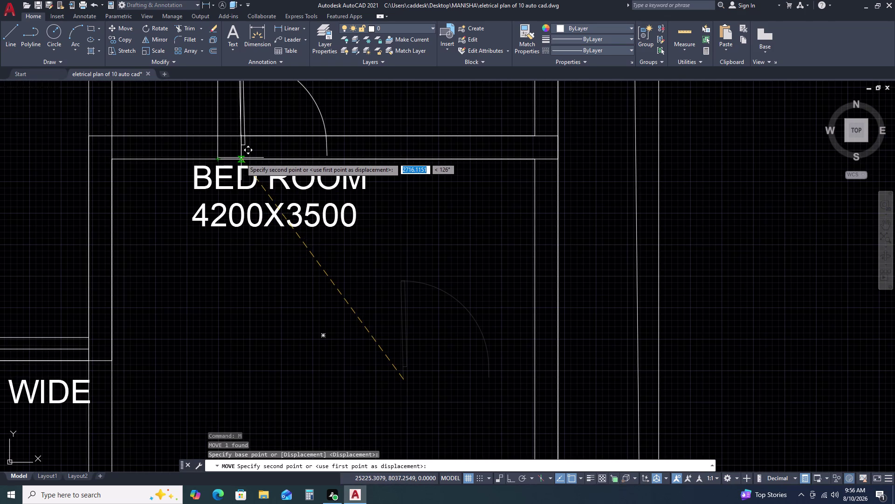
click(241, 157)
scroll(down, 3)
scroll(up, 3)
Move the door again from its top corner to line it up with the wall.
click(423, 126)
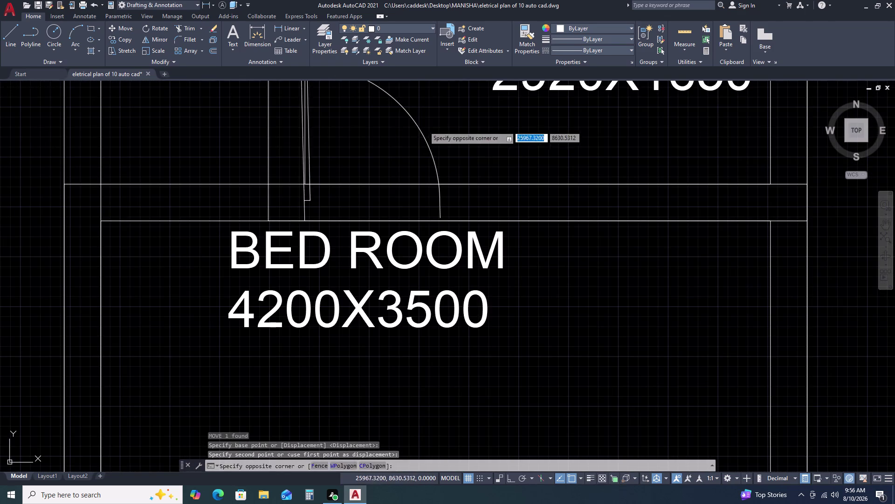
click(400, 138)
text(M)
key(space)
middle_drag(316, 175, 324, 184)
middle_drag(335, 193, 361, 210)
middle_click(385, 218)
middle_drag(400, 222, 413, 224)
middle_click(413, 224)
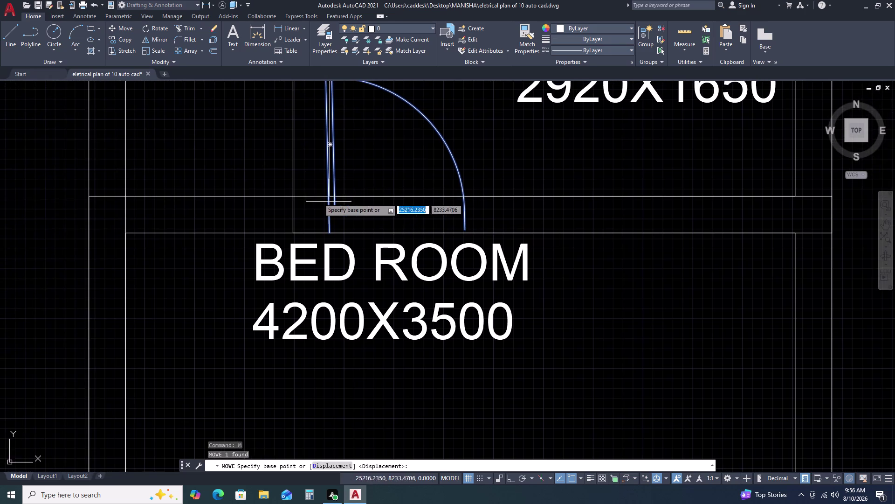
scroll(up, 3)
scroll(down, 3)
middle_drag(489, 231, 572, 284)
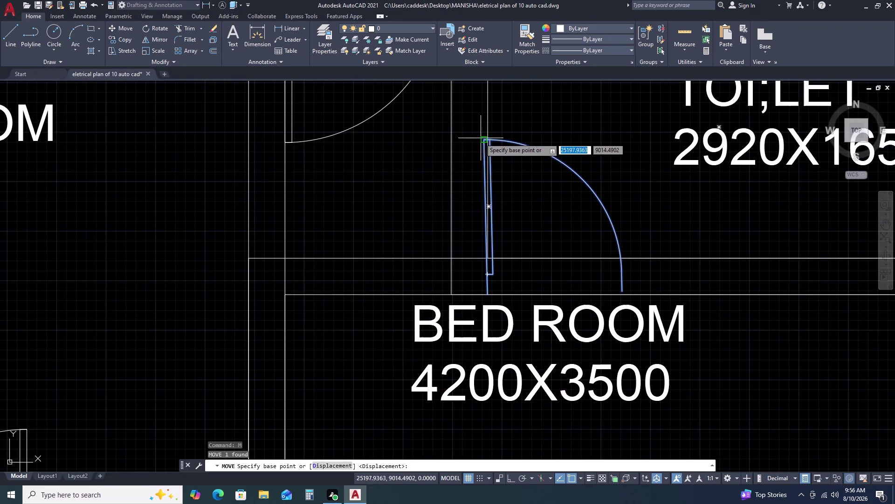
scroll(up, 3)
click(487, 146)
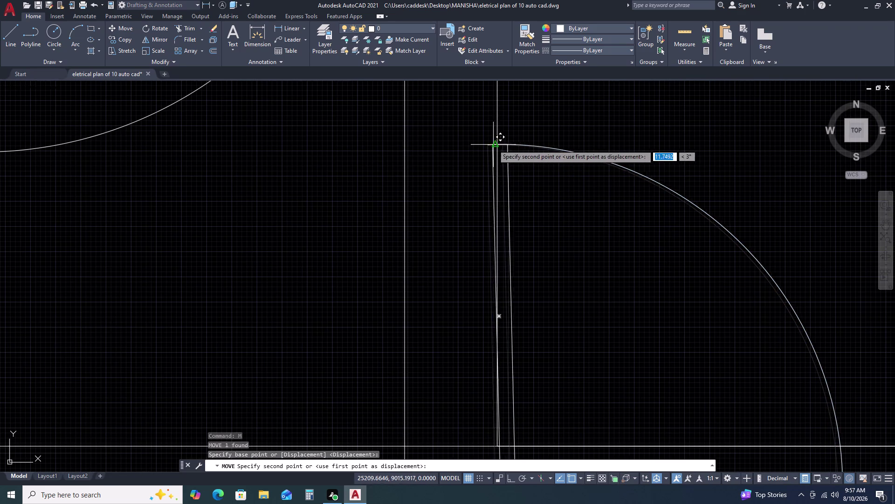
click(498, 144)
scroll(down, 3)
scroll(up, 3)
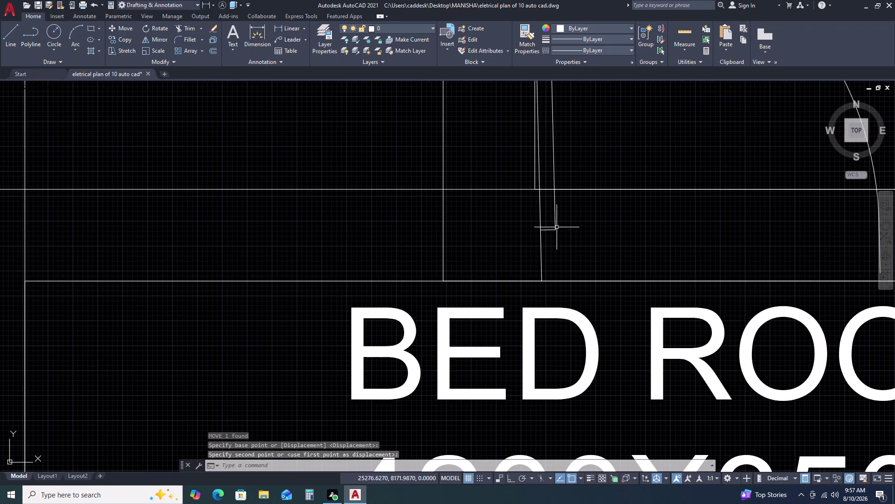
Try editing a corner grip of the door, then cancel the edit.
click(558, 226)
click(530, 244)
click(542, 281)
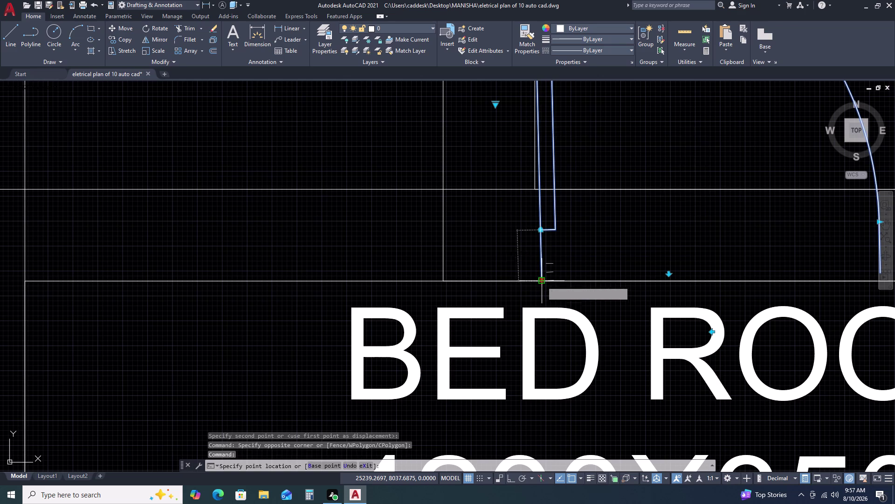
click(530, 277)
key(Escape)
Return to the bedroom and toilet and delete the placed door.
scroll(down, 3)
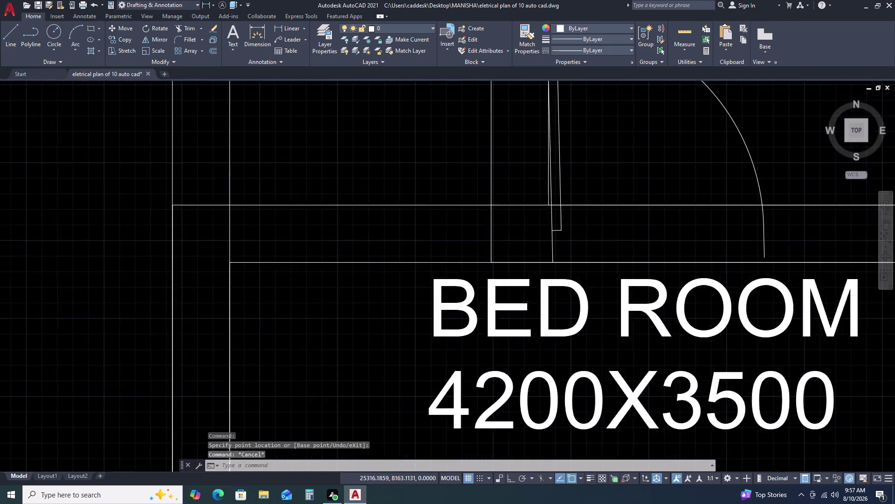
scroll(down, 3)
middle_drag(556, 220, 429, 225)
click(450, 203)
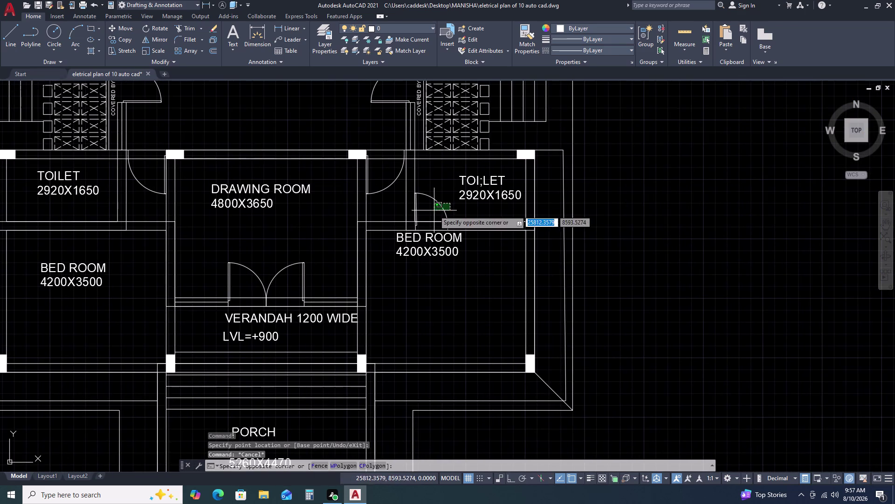
click(434, 210)
key(Delete)
scroll(down, 3)
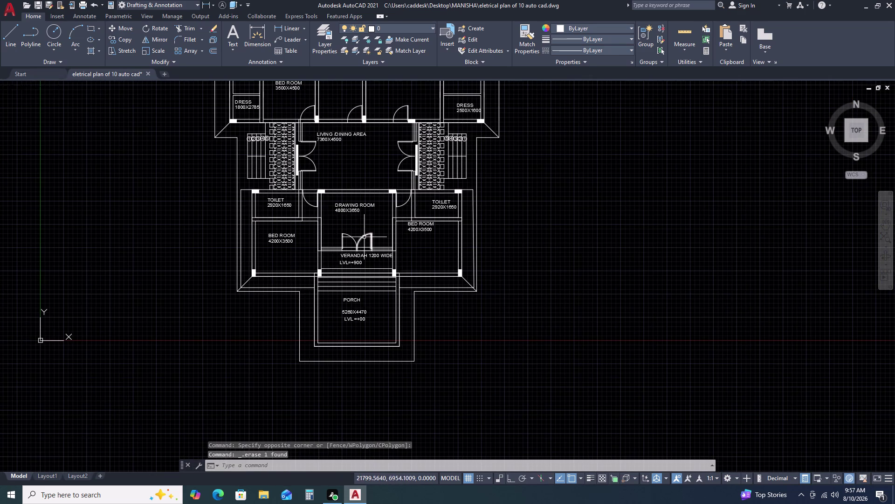
Copy the verandah door into the right bedroom.
click(364, 236)
key(c)
key(o)
key(space)
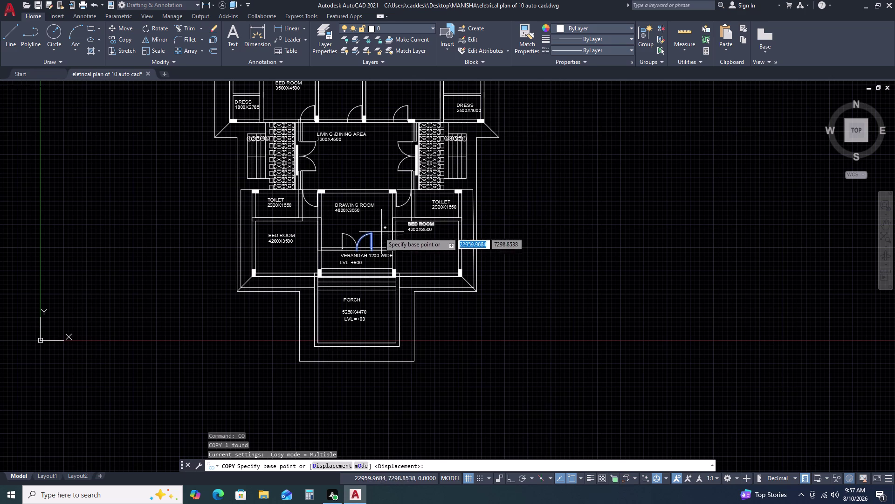
click(376, 232)
click(441, 247)
key(Escape)
Mirror the copied door across a vertical line, erasing the unflipped original.
click(445, 258)
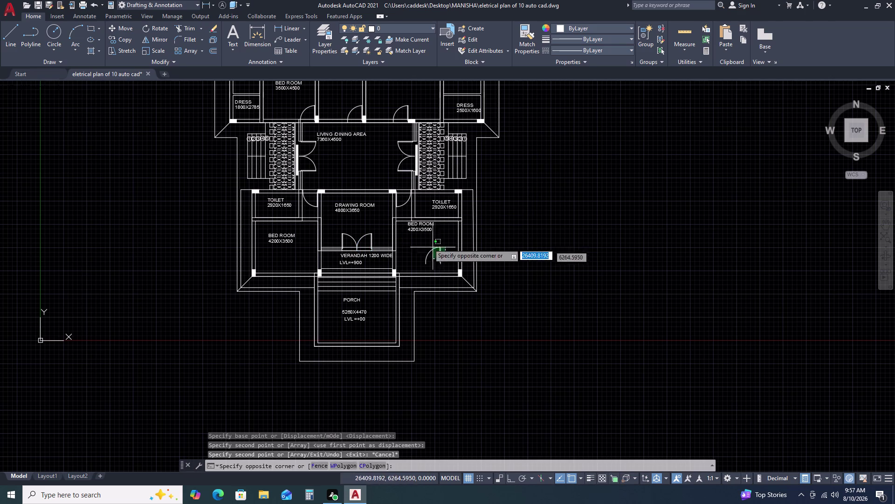
click(427, 242)
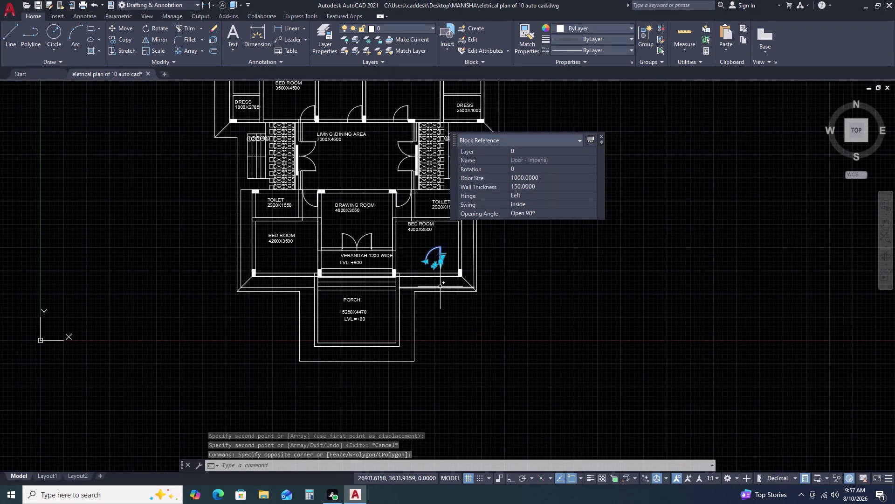
text(MI)
key(space)
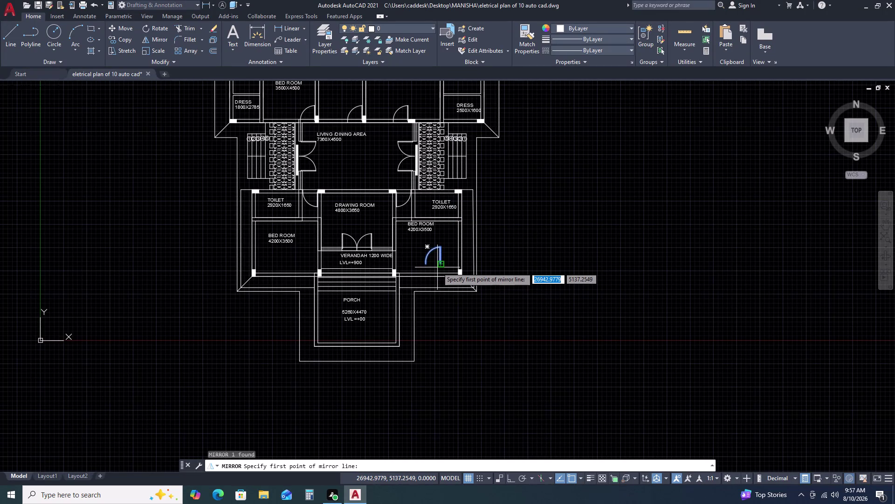
scroll(up, 3)
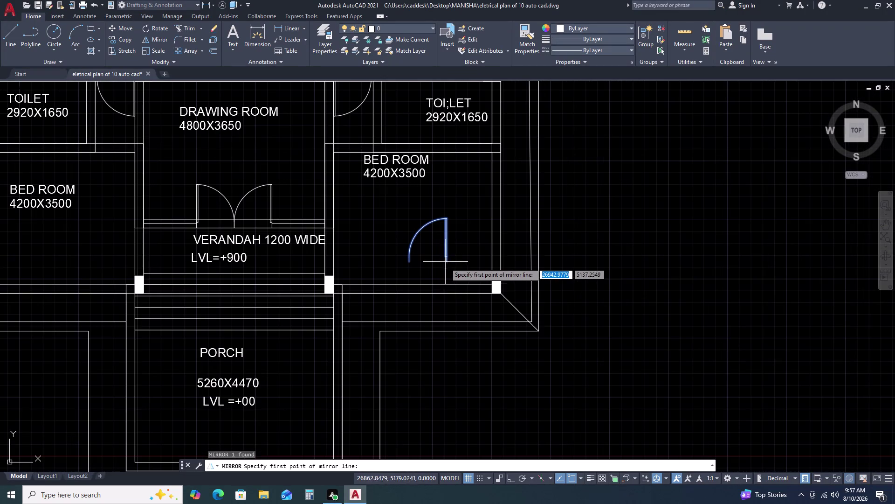
double_click(446, 264)
key(F8)
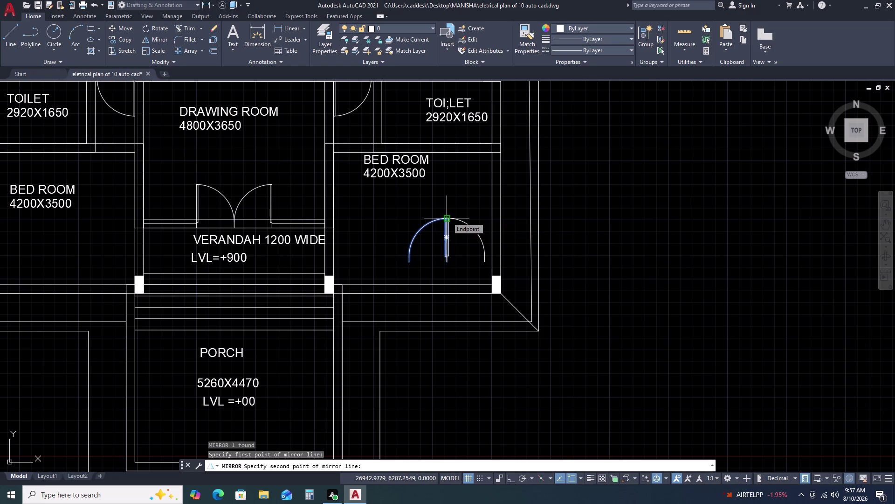
click(447, 214)
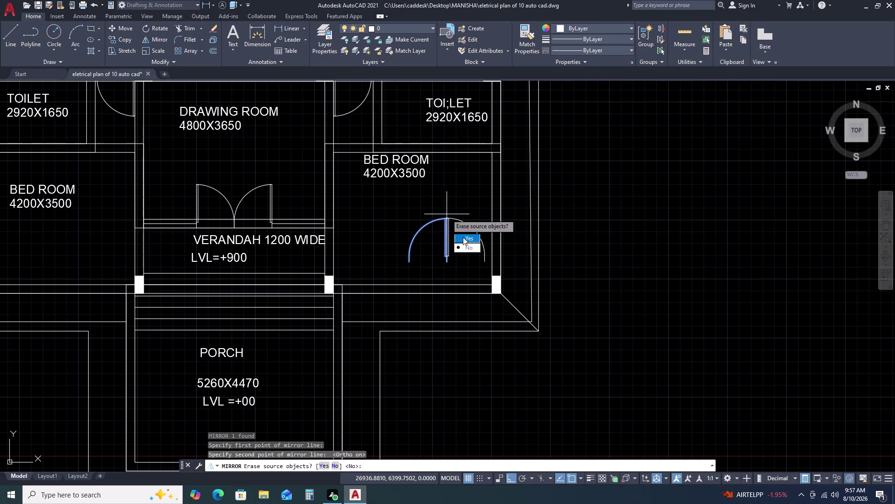
drag(465, 236, 447, 214)
click(459, 209)
Scale the flipped door from its hinge by reference to 850 wide.
click(436, 223)
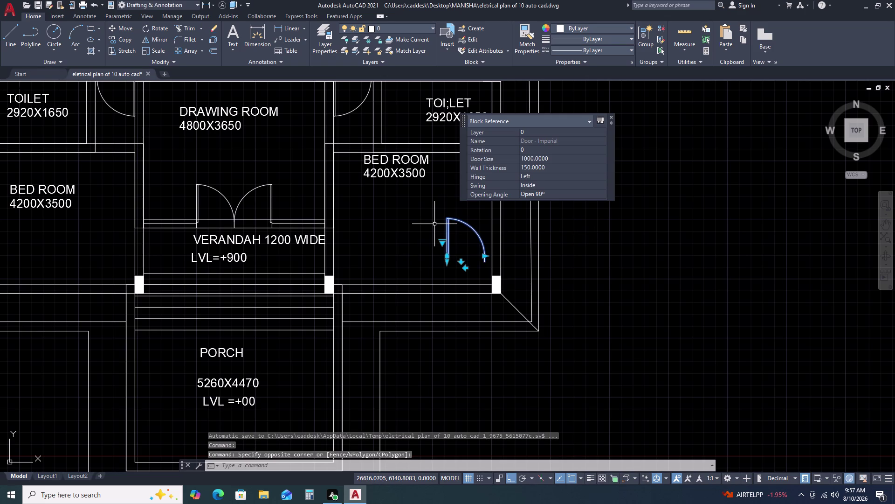
key(s)
key(c)
key(space)
click(447, 265)
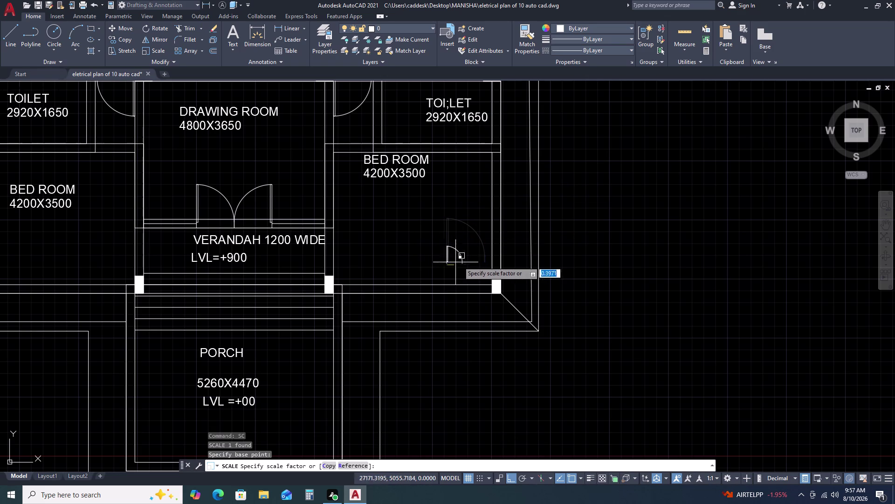
key(r)
key(space)
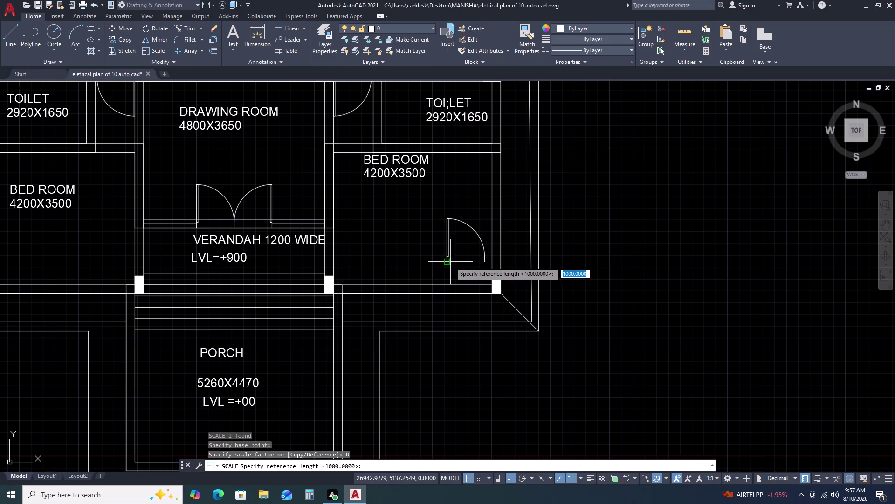
click(447, 262)
click(484, 263)
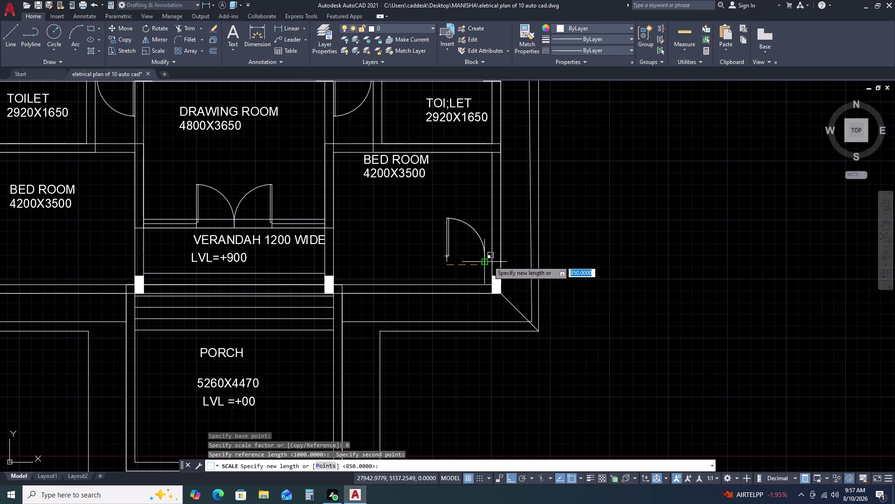
text(85)
key(0)
key(space)
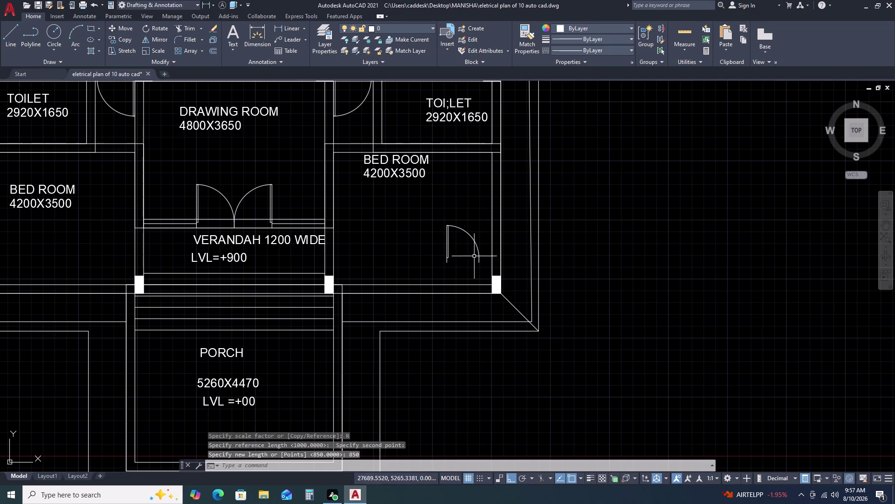
Select the resized door and start the MOVE command.
click(480, 232)
click(439, 247)
key(m)
key(space)
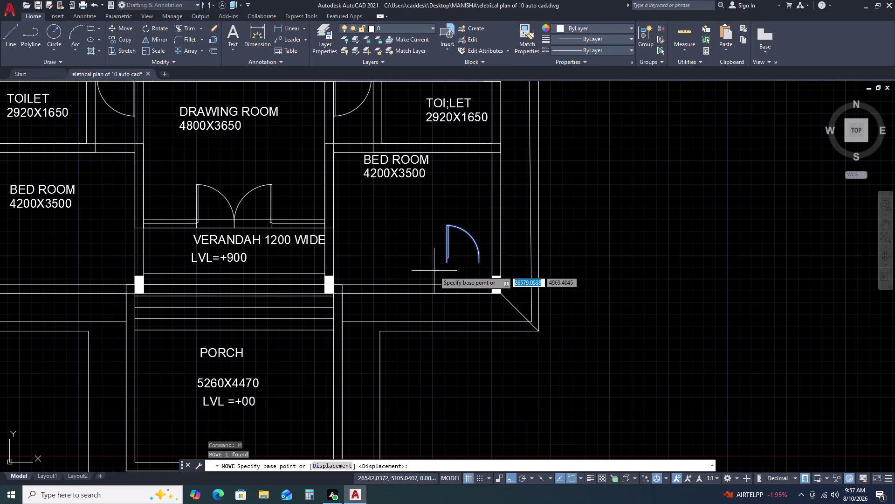
Move the 850 door by its hinge corner twice, into the bedroom–toilet wall opening.
click(446, 263)
scroll(up, 3)
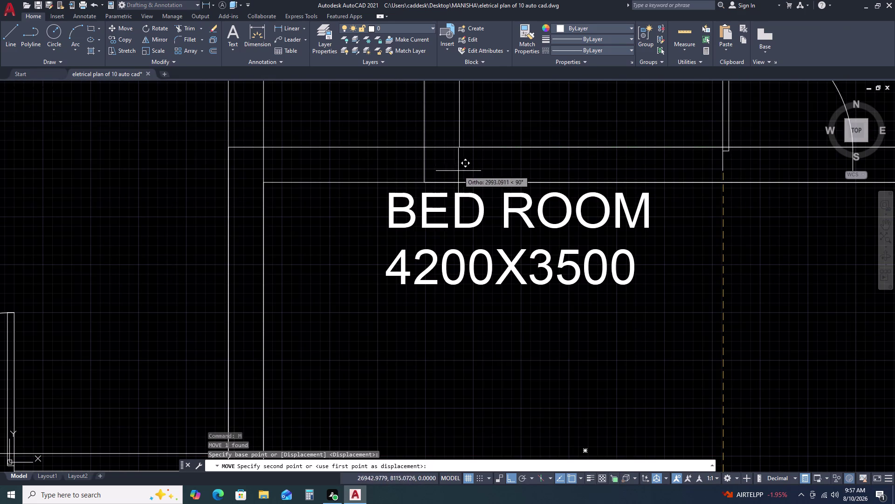
click(458, 141)
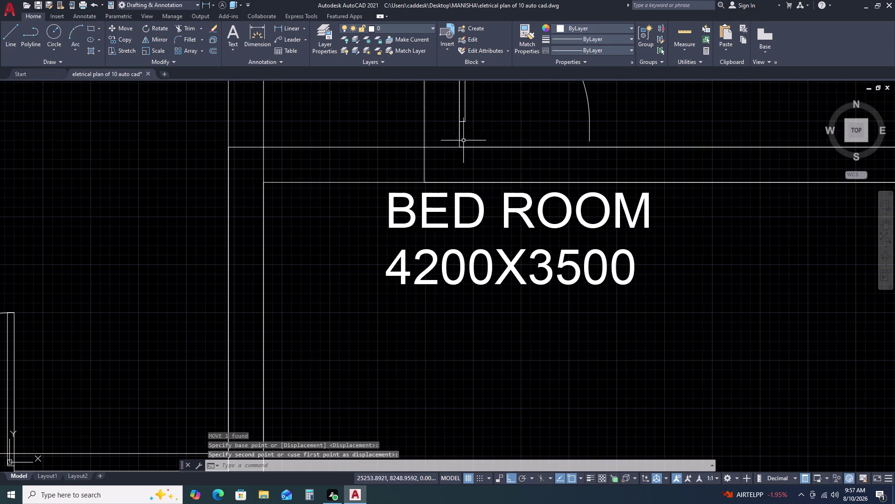
click(463, 121)
key(m)
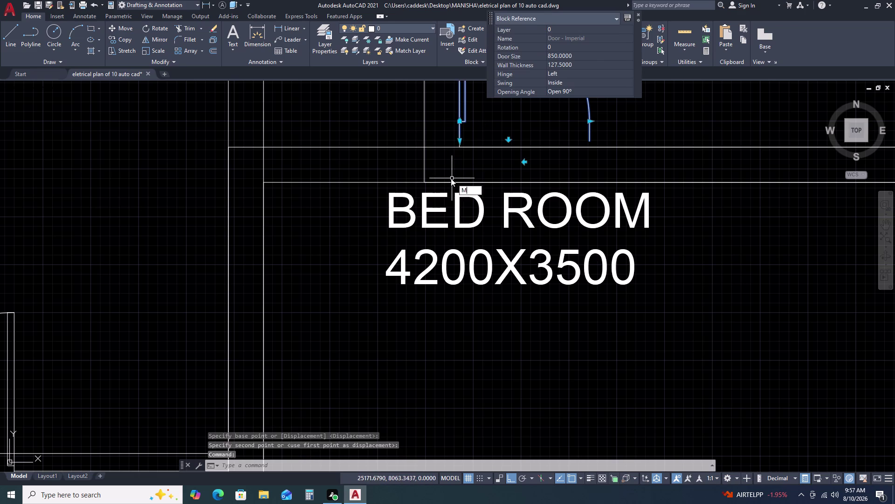
key(space)
click(457, 142)
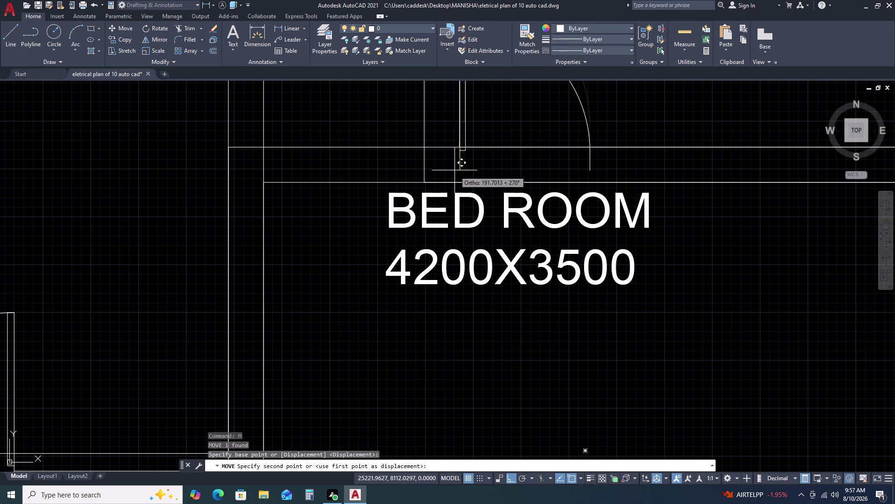
click(459, 184)
scroll(down, 3)
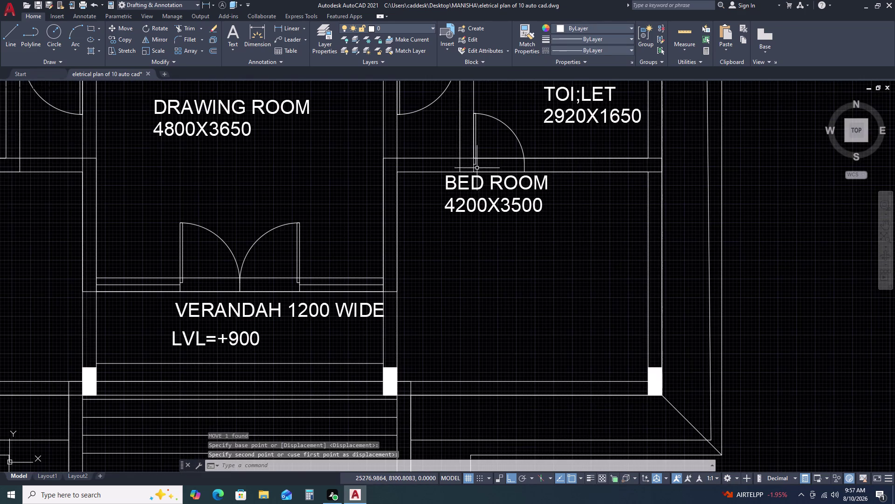
middle_drag(477, 168, 329, 167)
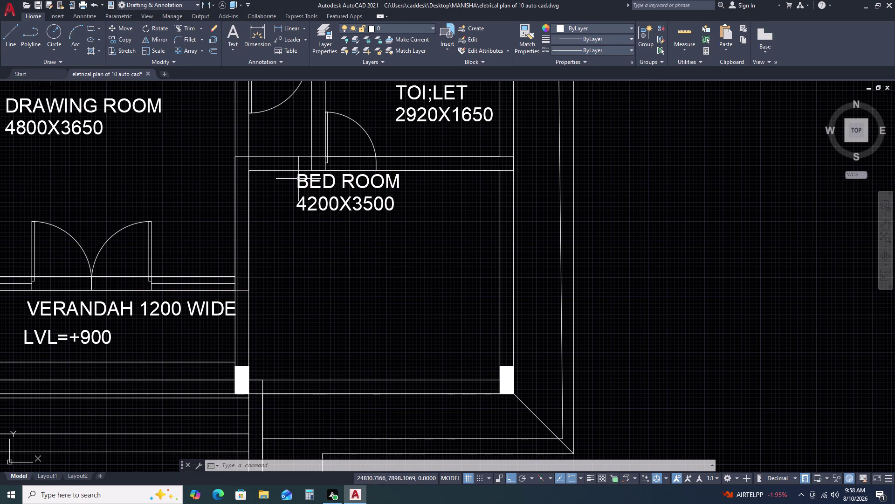
Select the 850 door and start a mirror line at the verandah double-door centre.
scroll(down, 3)
scroll(up, 3)
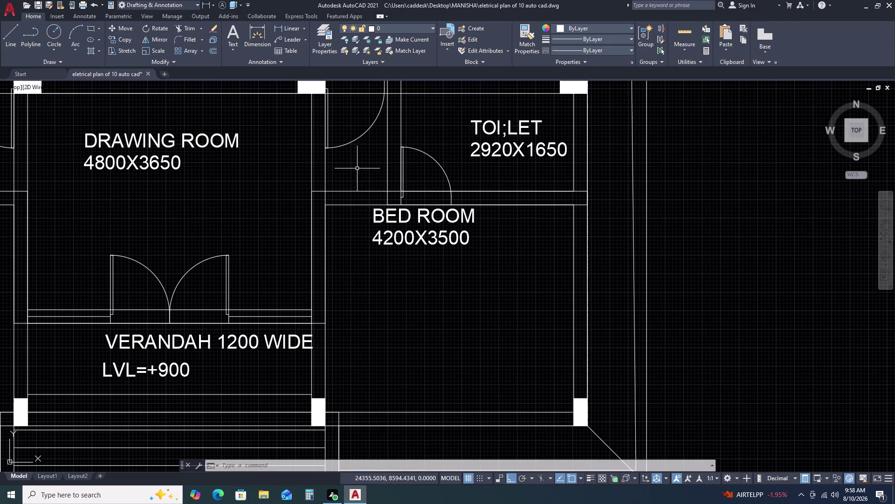
click(427, 147)
click(418, 159)
text(MI)
key(space)
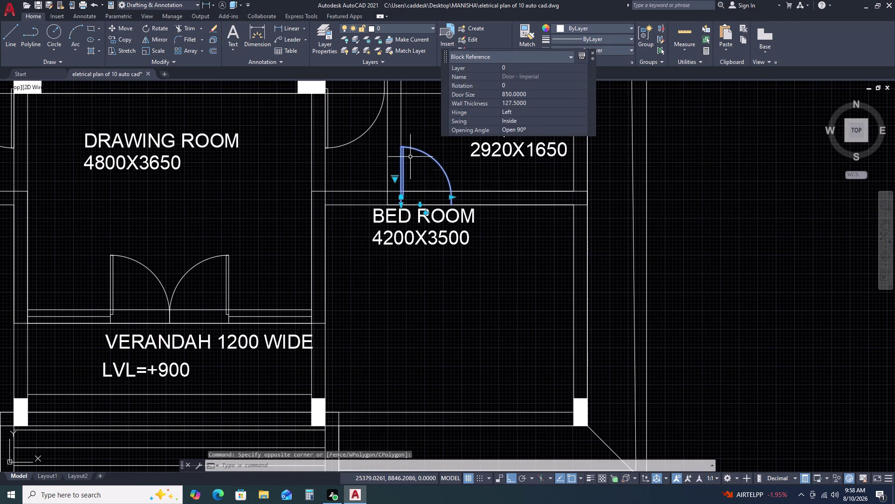
scroll(down, 3)
scroll(up, 3)
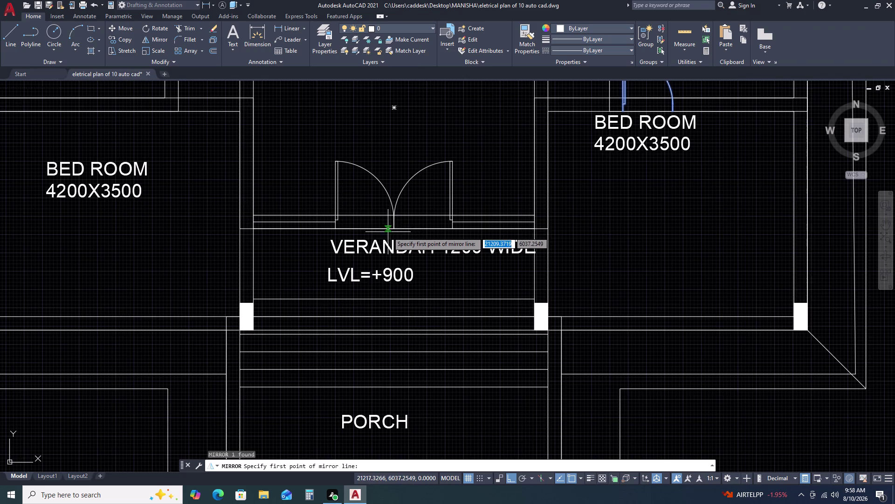
click(395, 230)
End the mirror line straight above and keep the original door.
scroll(down, 3)
middle_drag(398, 183, 401, 187)
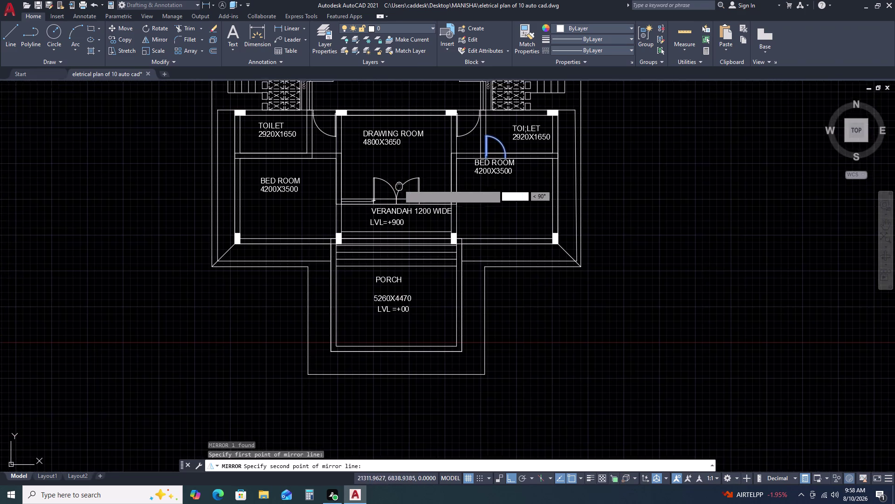
middle_drag(401, 187, 405, 210)
click(411, 107)
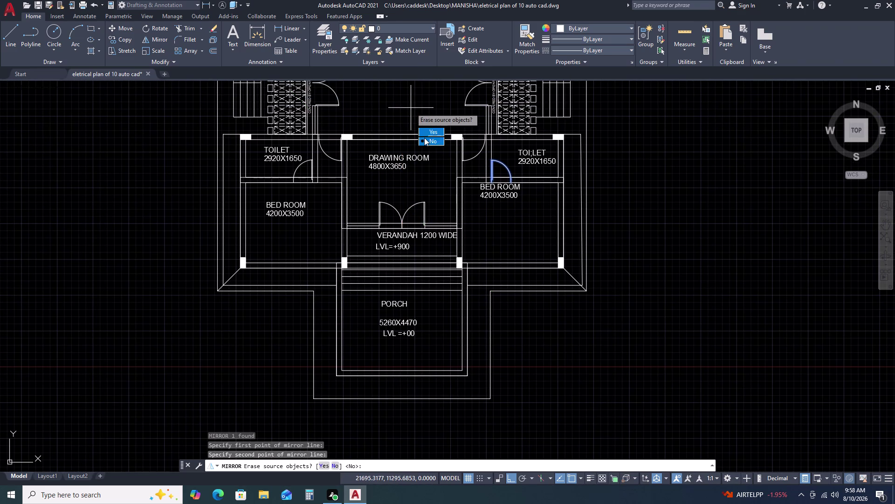
drag(430, 140, 411, 108)
scroll(up, 3)
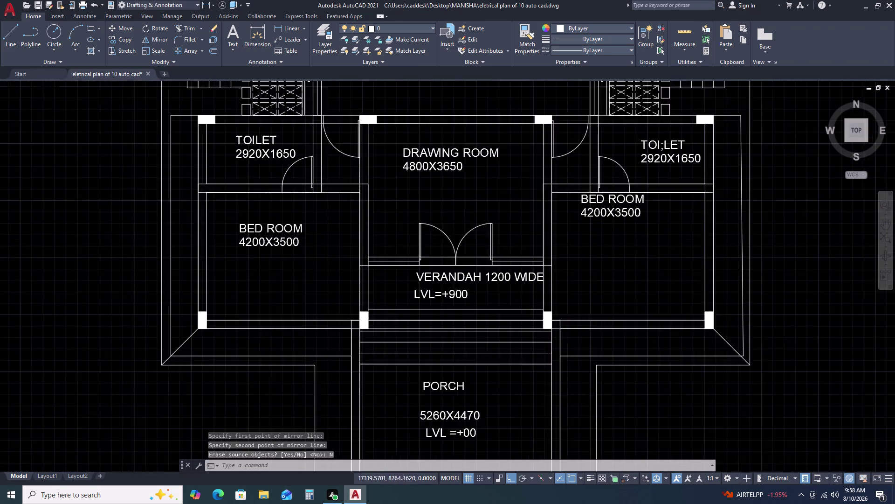
scroll(down, 3)
scroll(down, 3)
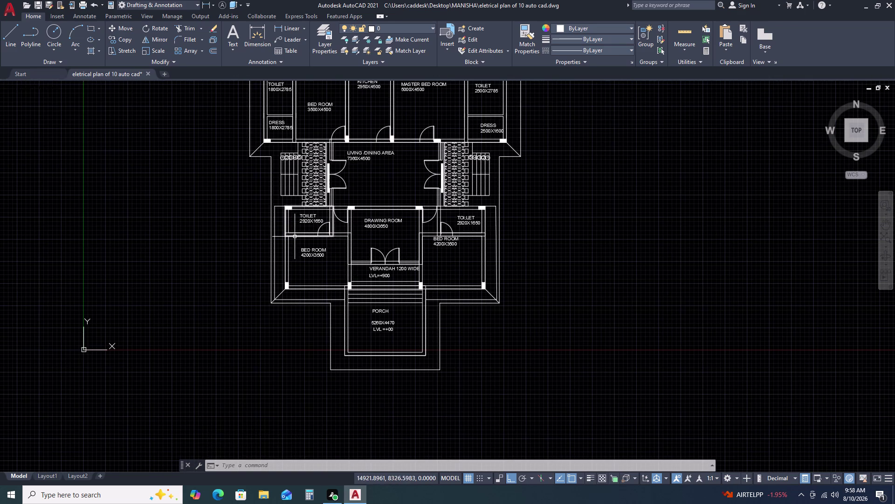
Copy the left-toilet door with CO, using its hinge as the base point.
scroll(up, 3)
click(343, 229)
click(326, 221)
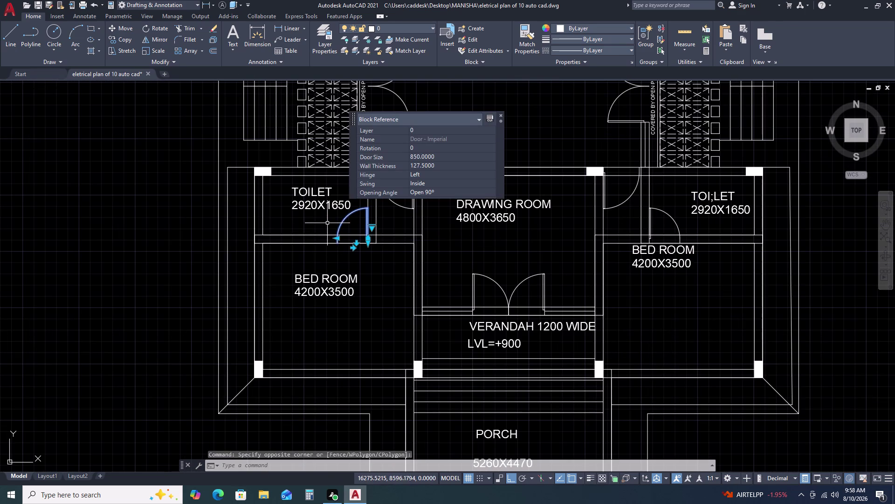
text(CO)
key(space)
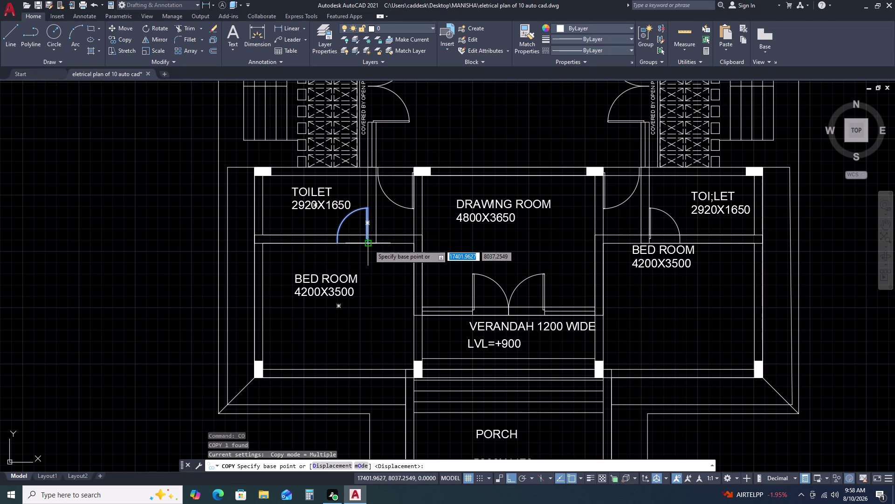
click(369, 244)
scroll(down, 3)
middle_drag(365, 154, 367, 169)
middle_drag(368, 191, 370, 224)
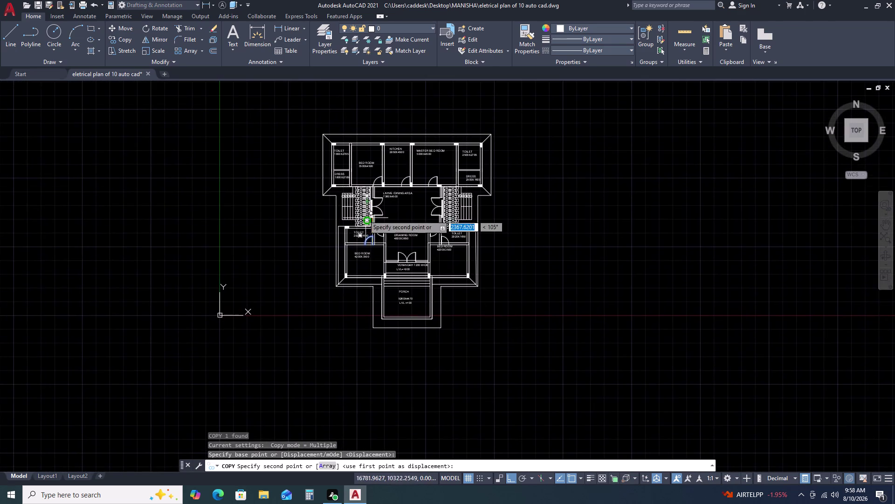
scroll(up, 3)
middle_drag(329, 182, 346, 236)
middle_drag(352, 247, 365, 269)
Place one door copy near the kitchen with ortho off.
key(F8)
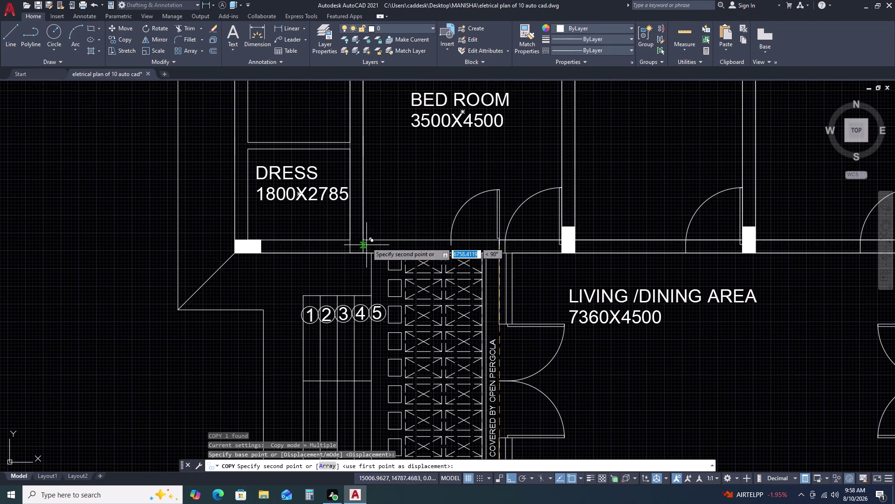
scroll(up, 3)
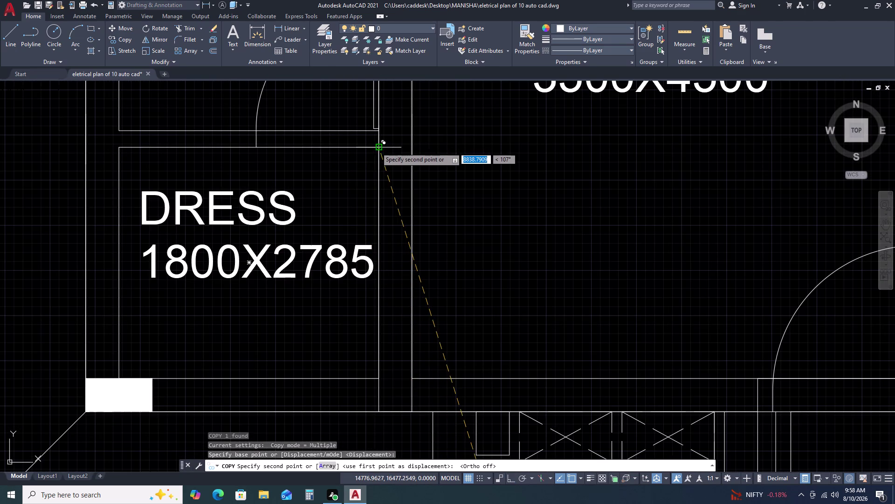
click(377, 148)
scroll(down, 3)
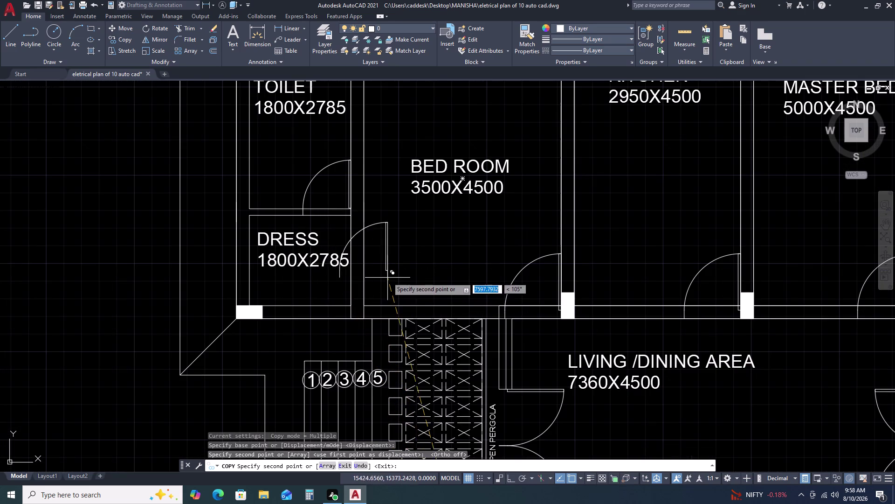
scroll(down, 3)
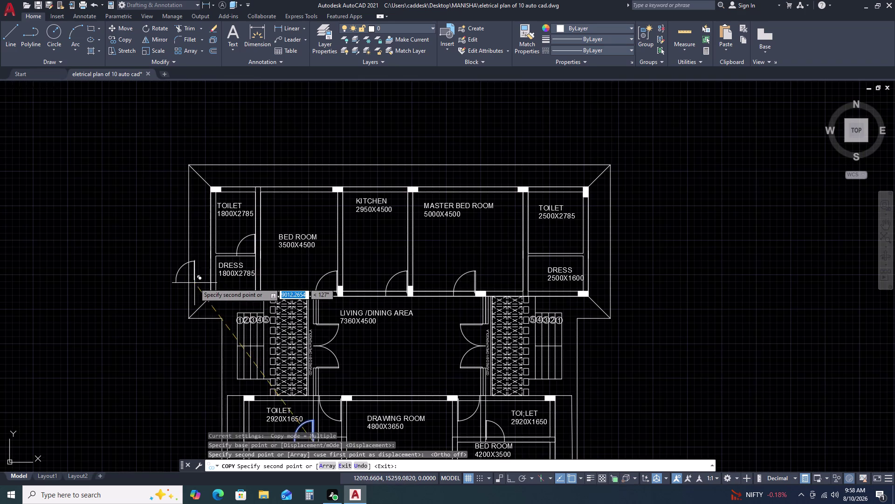
middle_drag(264, 293, 149, 304)
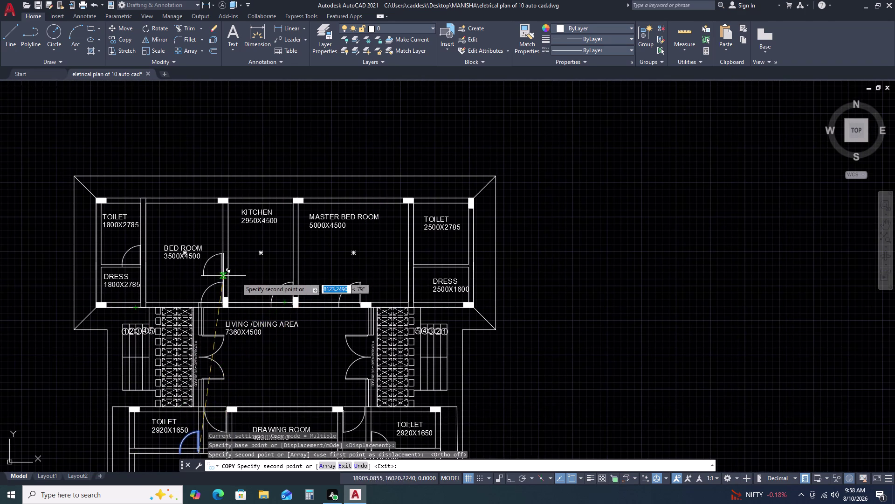
click(259, 272)
key(Escape)
Mirror the spare kitchen door about a vertical axis, then delete the original.
click(260, 263)
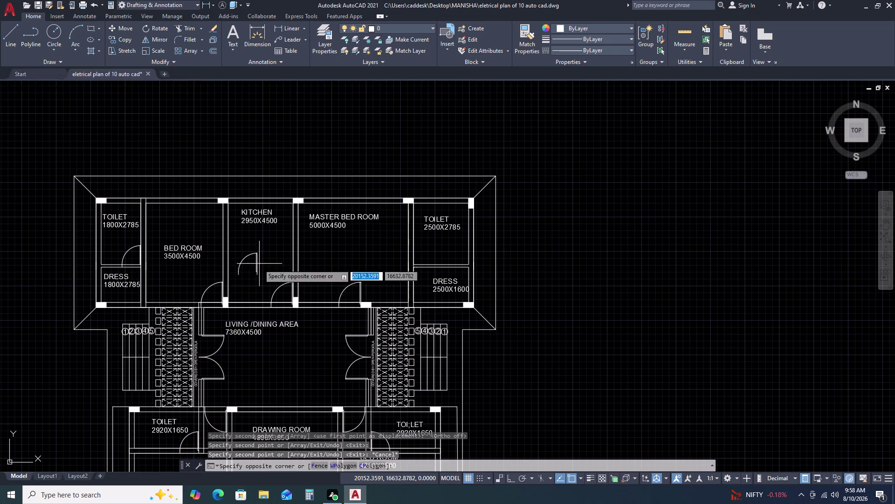
click(241, 275)
text(MI)
key(space)
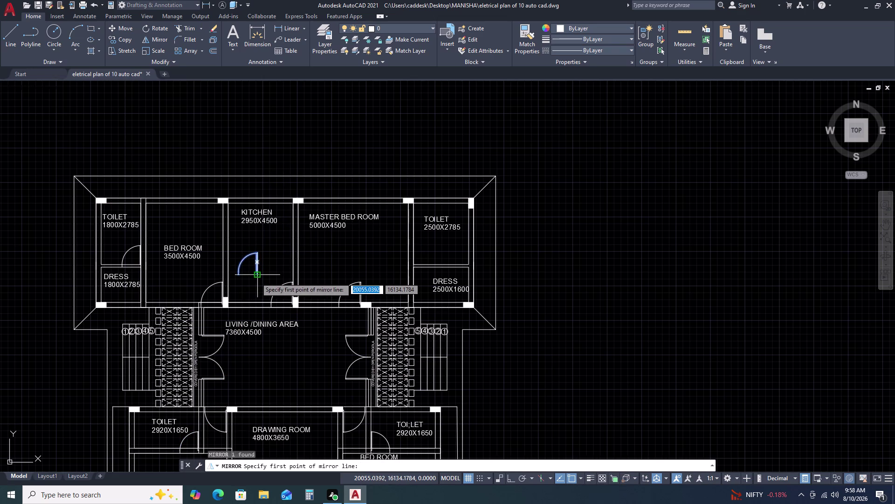
click(257, 277)
click(257, 234)
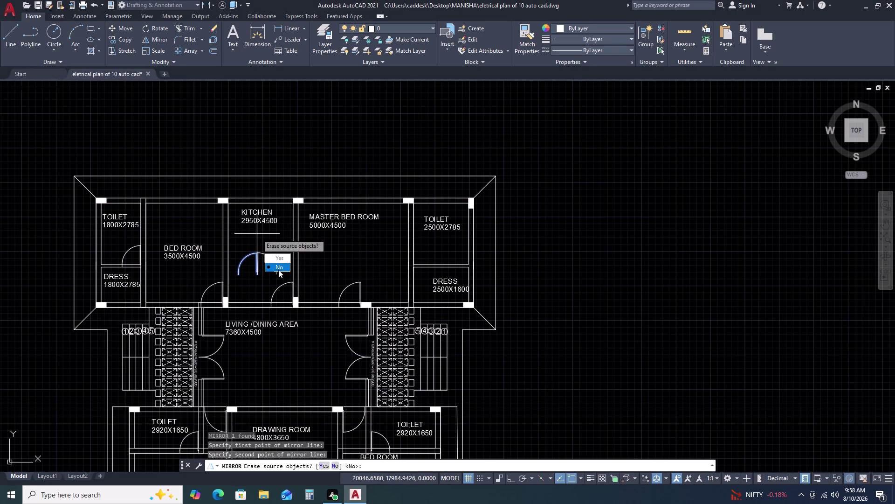
click(278, 270)
scroll(up, 3)
middle_drag(270, 283, 254, 235)
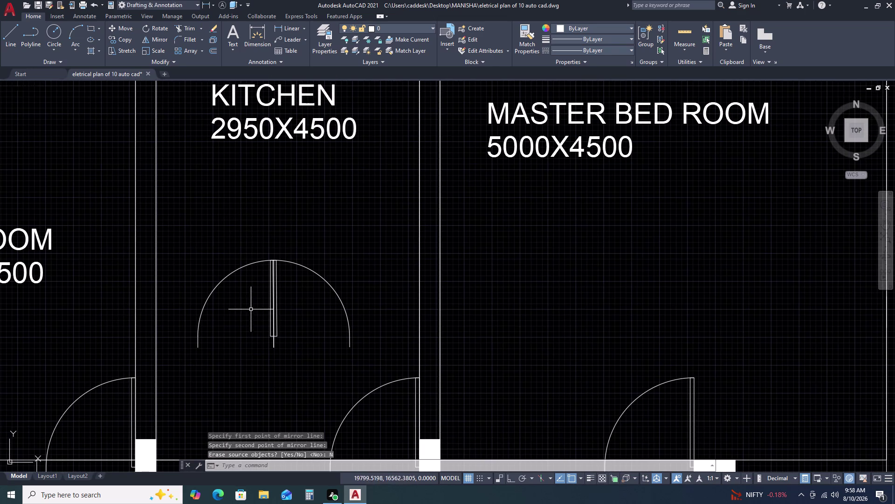
drag(247, 297, 238, 273)
click(226, 245)
key(Delete)
Rotate the flipped door 90° about its hinge with ortho on.
click(329, 270)
click(272, 287)
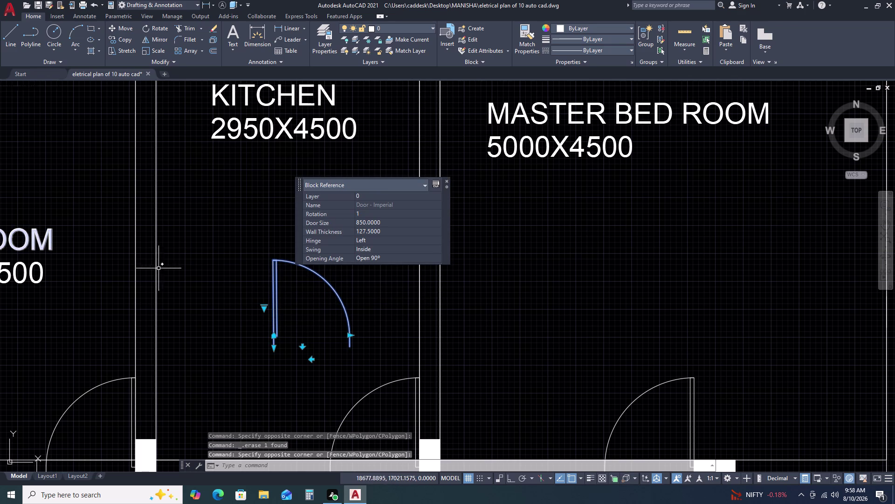
text(RO)
key(space)
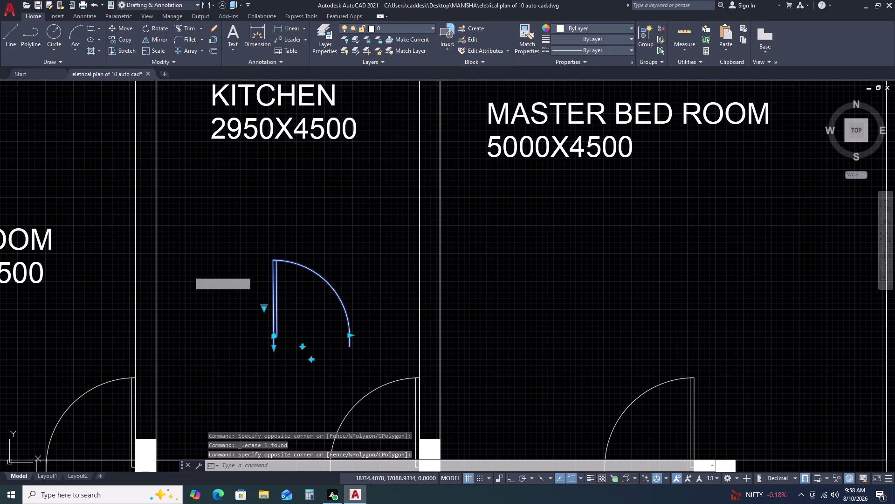
click(276, 261)
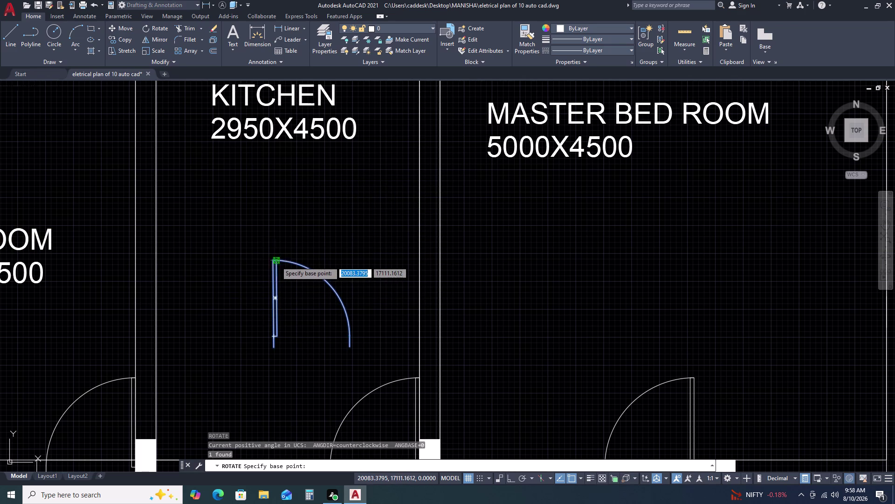
key(F8)
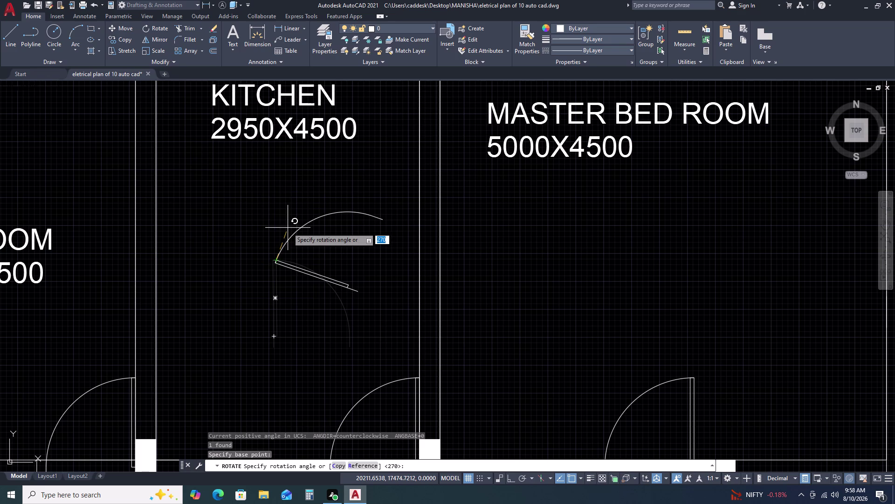
click(282, 216)
Move the rotated door, picking its reference point as the base.
drag(285, 277, 279, 266)
click(265, 235)
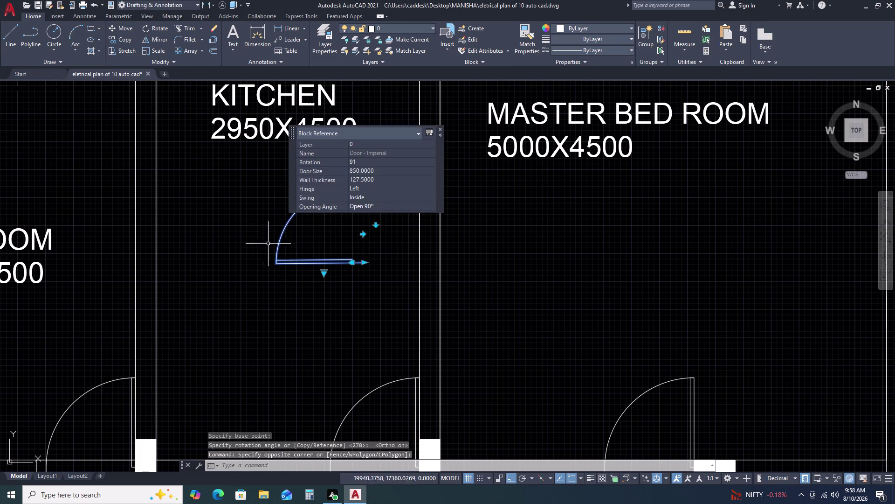
key(m)
key(space)
click(365, 263)
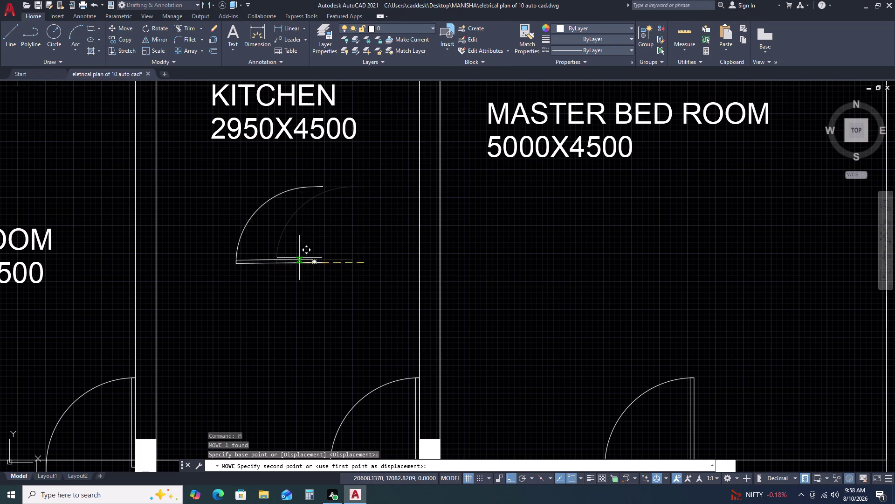
scroll(down, 3)
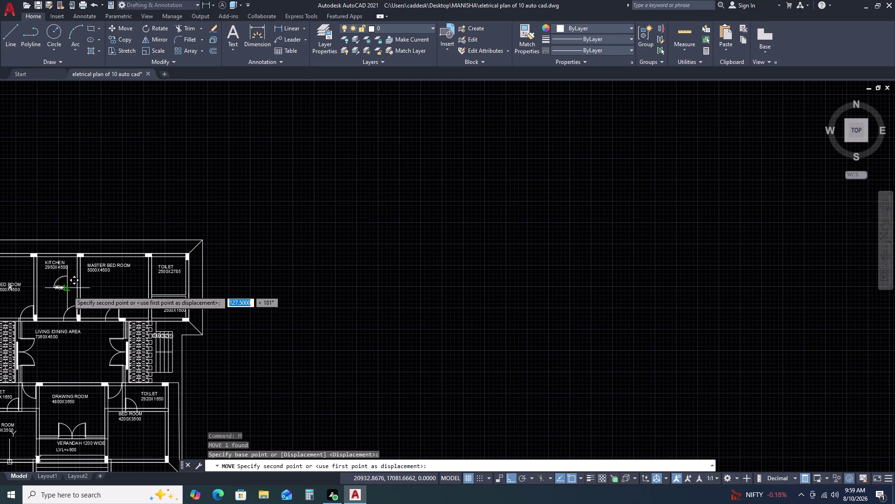
With ortho off, drop the turned door at the left toilet–dress room wall corner.
key(F8)
scroll(down, 3)
scroll(up, 3)
middle_drag(32, 320, 89, 318)
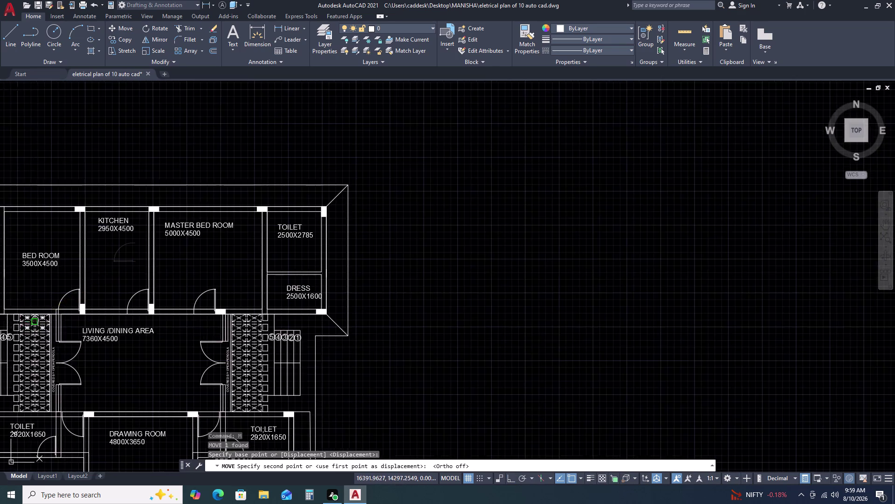
middle_drag(89, 319, 158, 307)
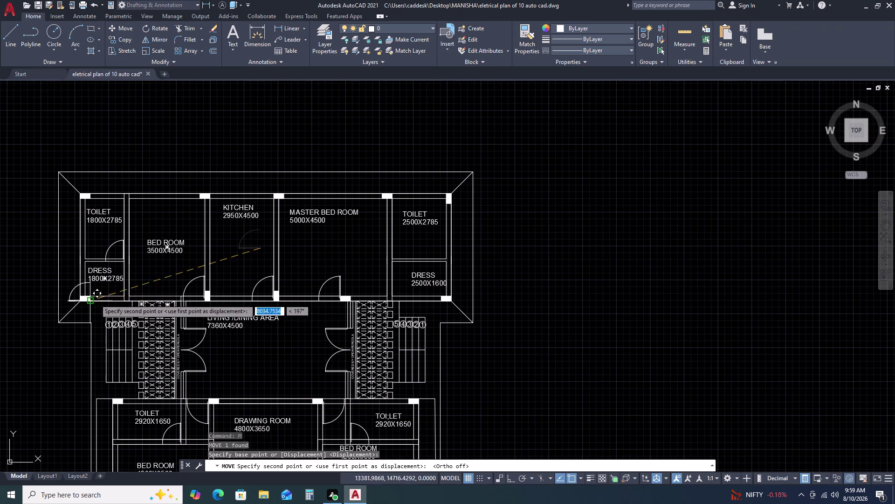
scroll(up, 3)
scroll(up, 3)
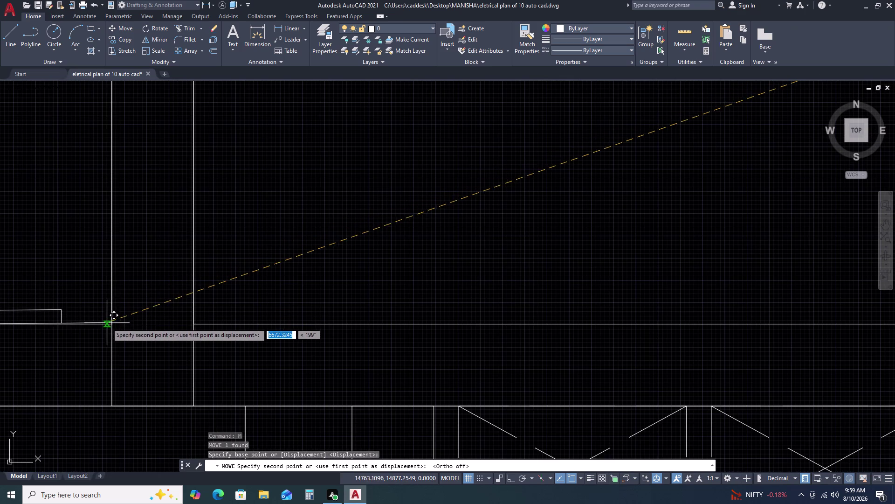
click(192, 325)
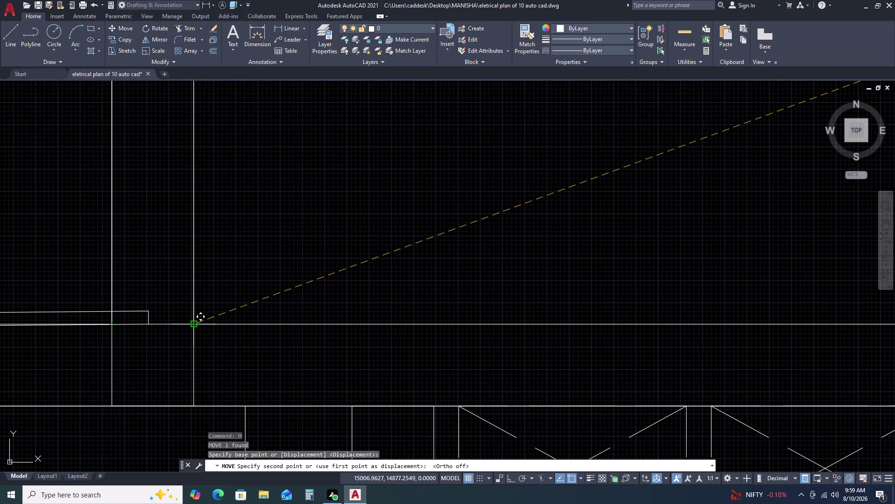
scroll(down, 3)
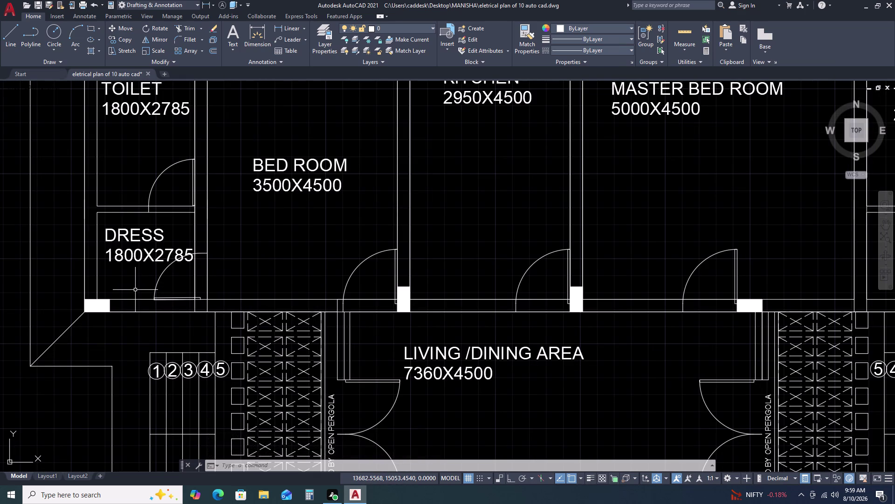
scroll(down, 3)
middle_drag(197, 303, 194, 317)
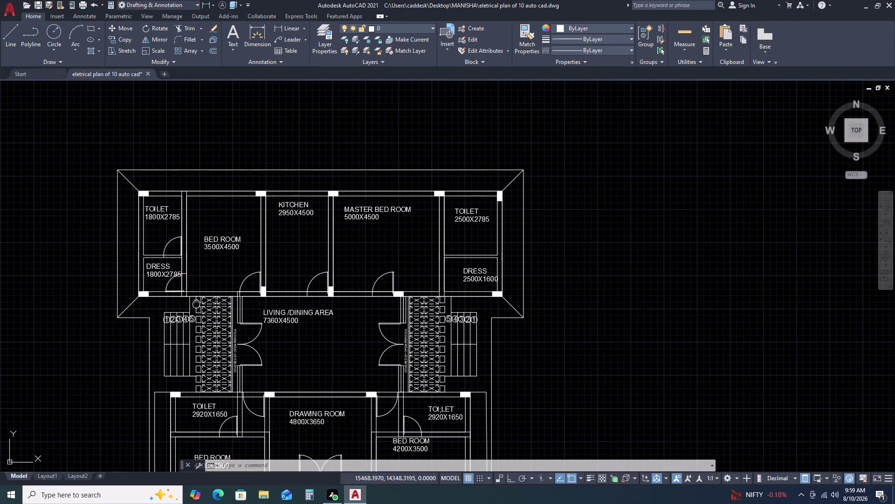
middle_drag(194, 317, 130, 299)
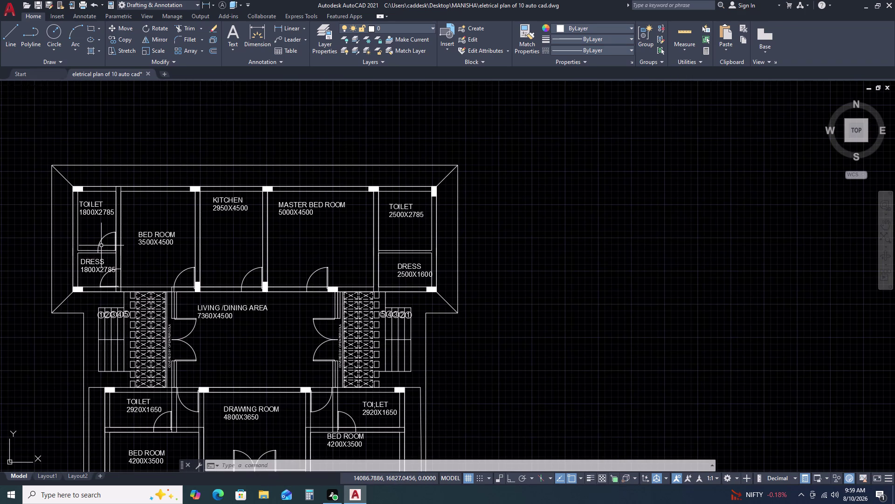
Mirror the left toilet and dress room doors across a vertical axis, keeping both originals.
click(102, 246)
click(96, 238)
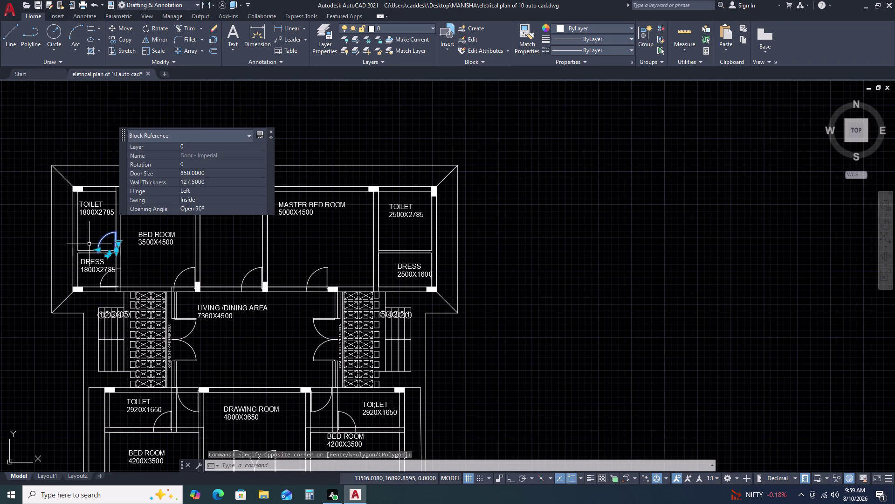
click(102, 278)
text(MI)
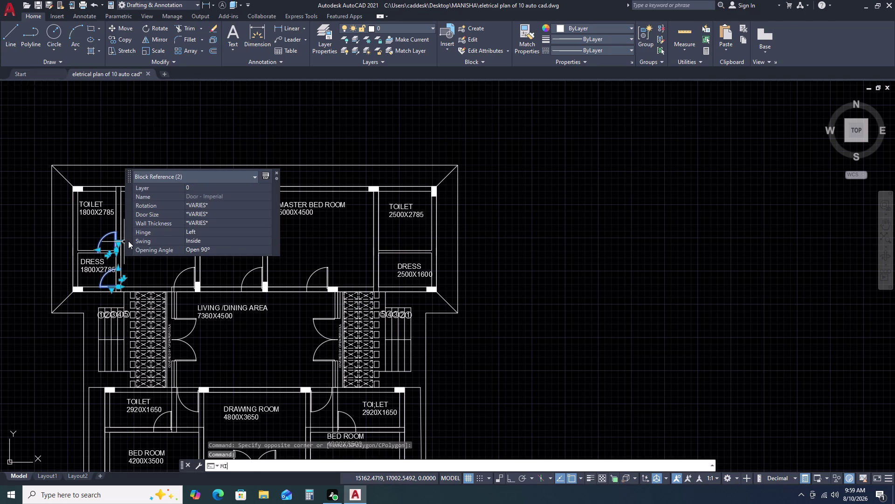
key(space)
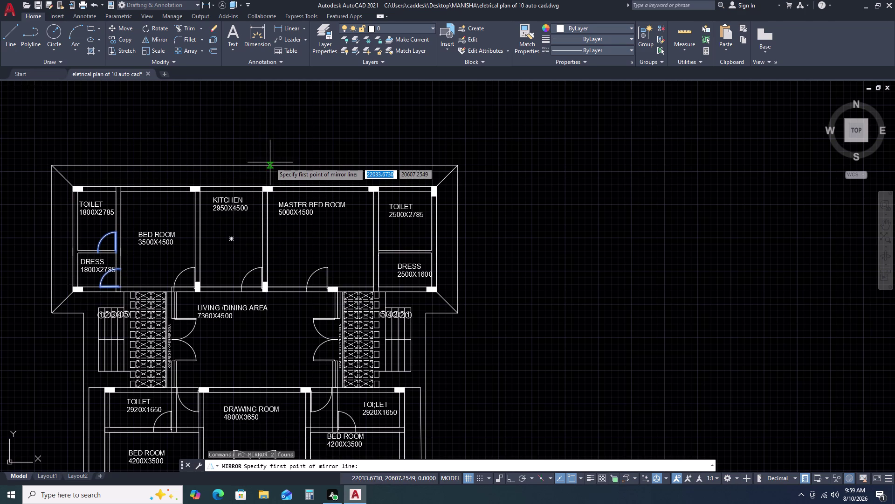
click(256, 164)
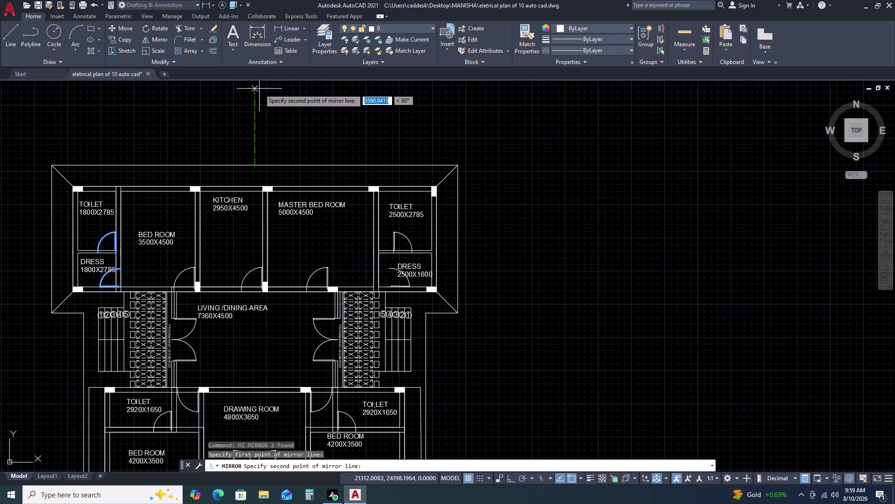
key(F8)
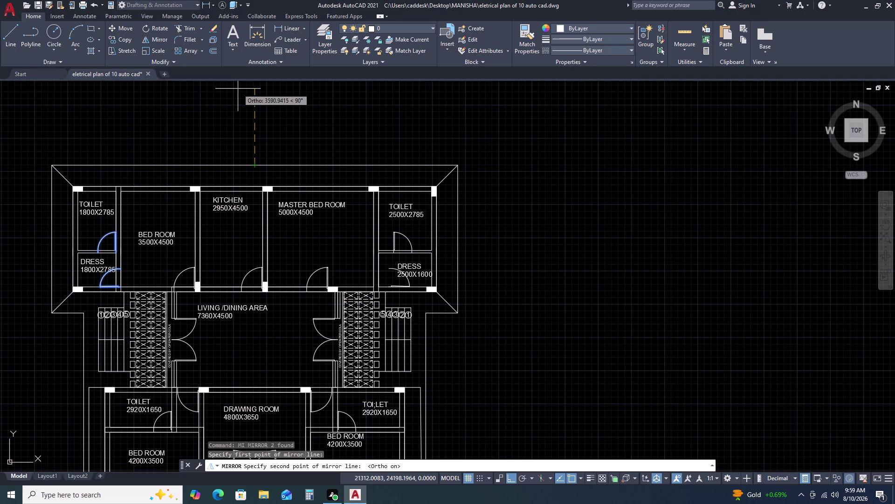
click(238, 89)
click(254, 125)
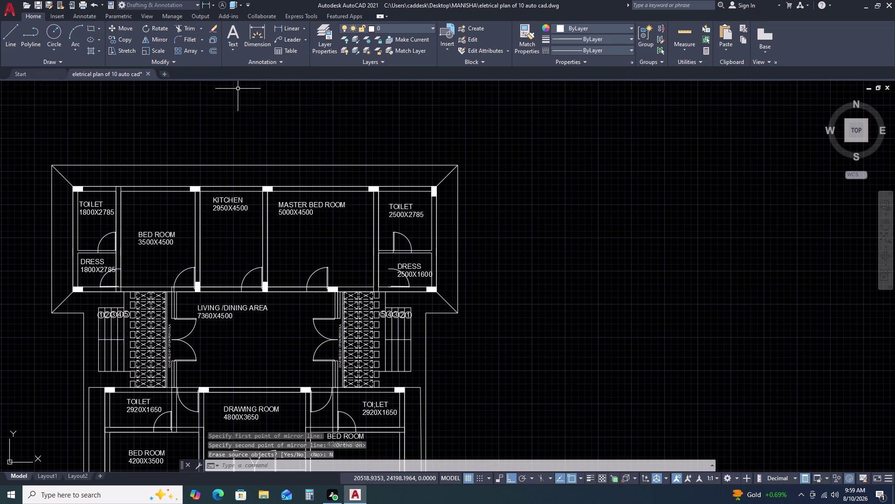
scroll(up, 3)
Move the copied right toilet door to the toilet wall corner.
click(398, 239)
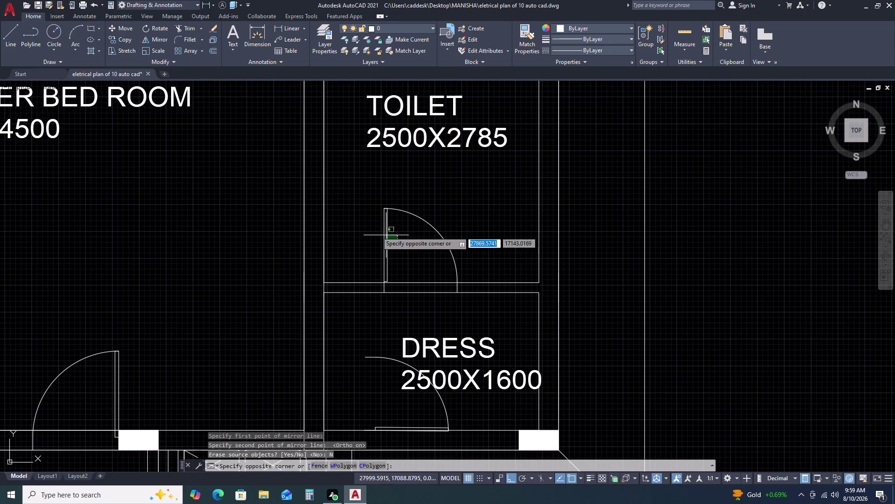
click(375, 226)
text(M)
key(space)
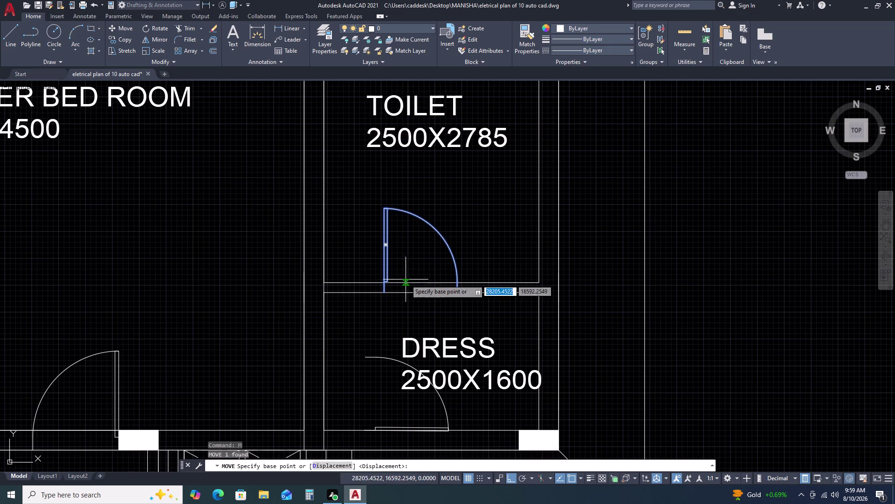
click(384, 291)
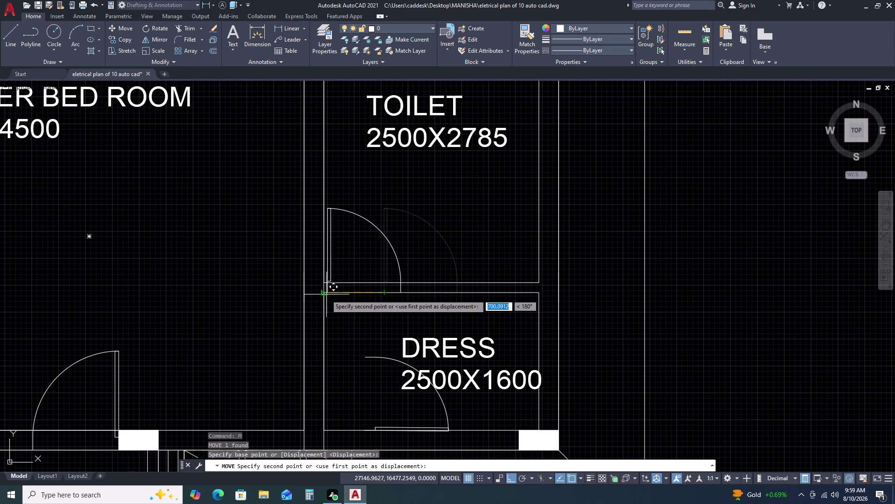
click(326, 295)
scroll(down, 3)
scroll(up, 3)
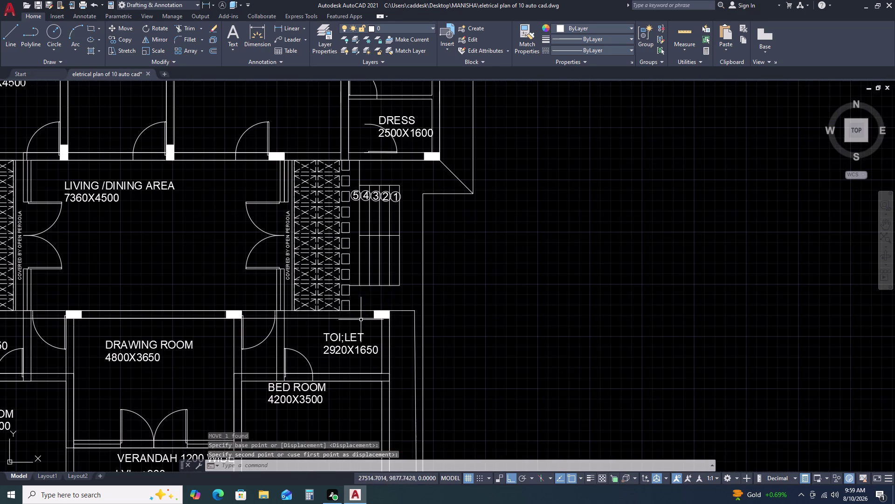
Move the right dress room door to a new position.
click(393, 149)
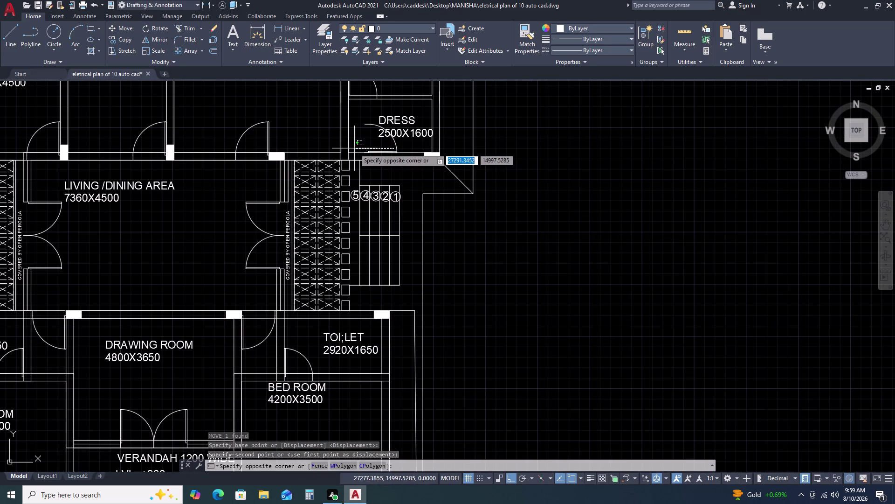
click(355, 149)
click(399, 149)
click(394, 146)
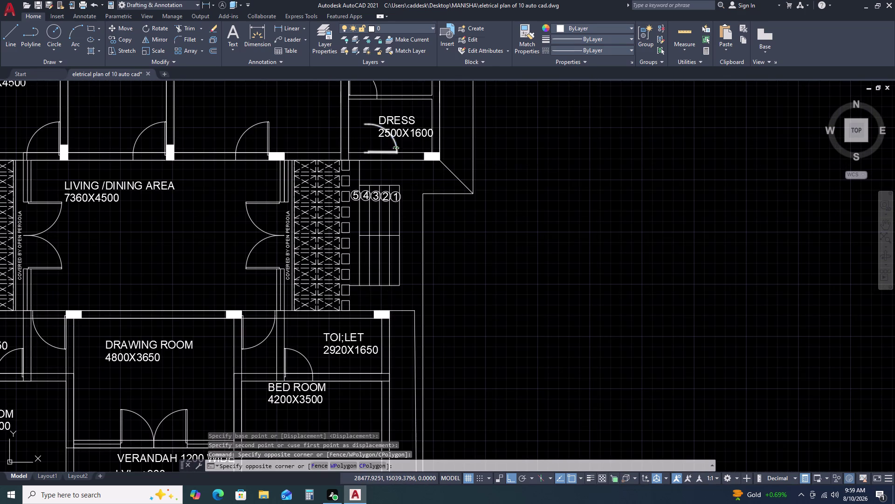
text(M)
key(space)
scroll(up, 3)
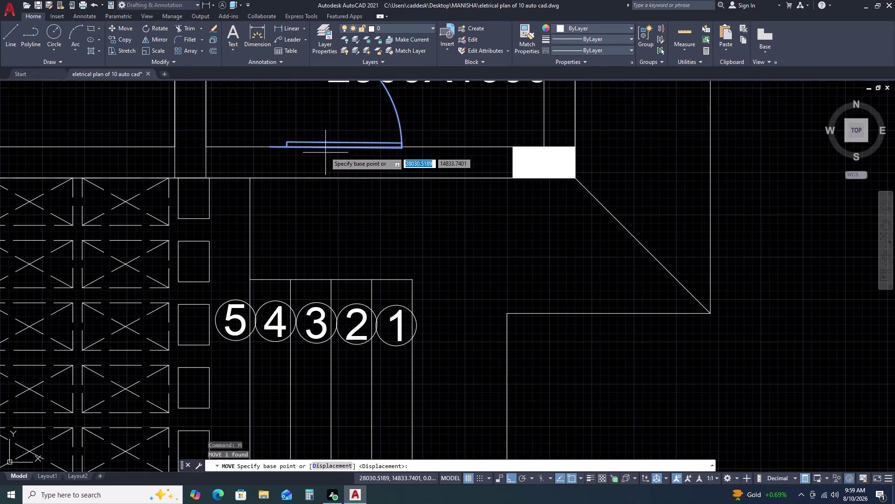
click(267, 150)
click(175, 147)
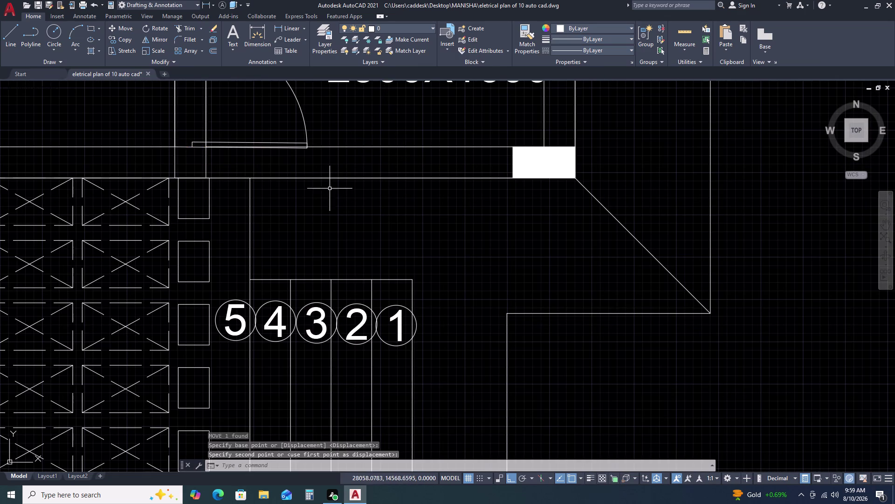
scroll(down, 3)
scroll(up, 3)
scroll(up, 3)
Delete the misplaced dress-room door block and zoom out over the plan.
middle_drag(367, 185, 413, 306)
click(433, 252)
click(354, 206)
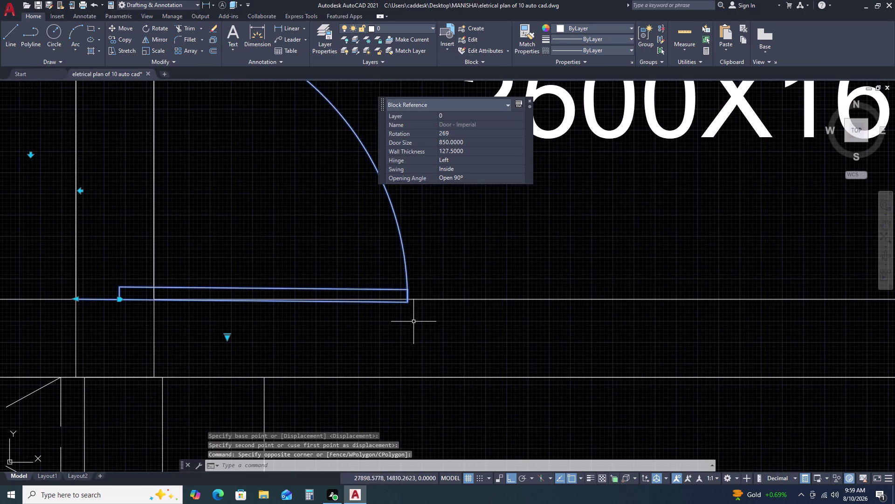
key(Delete)
scroll(down, 3)
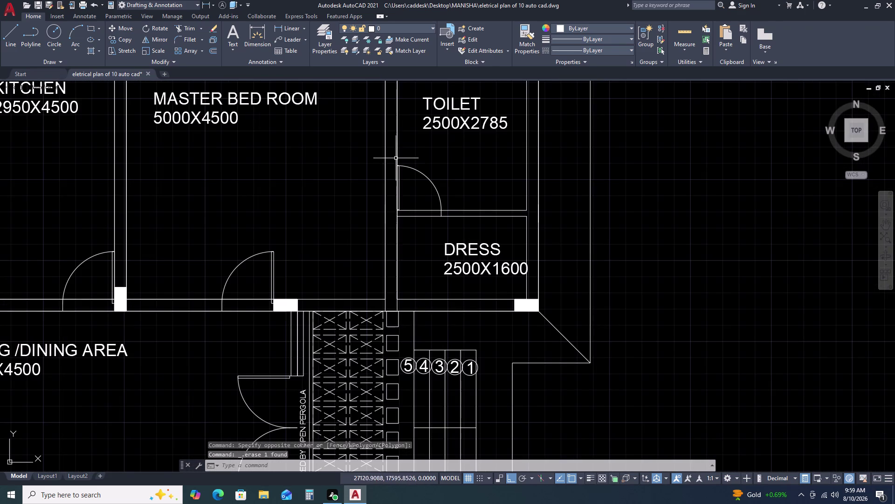
scroll(up, 3)
scroll(up, 3)
scroll(down, 3)
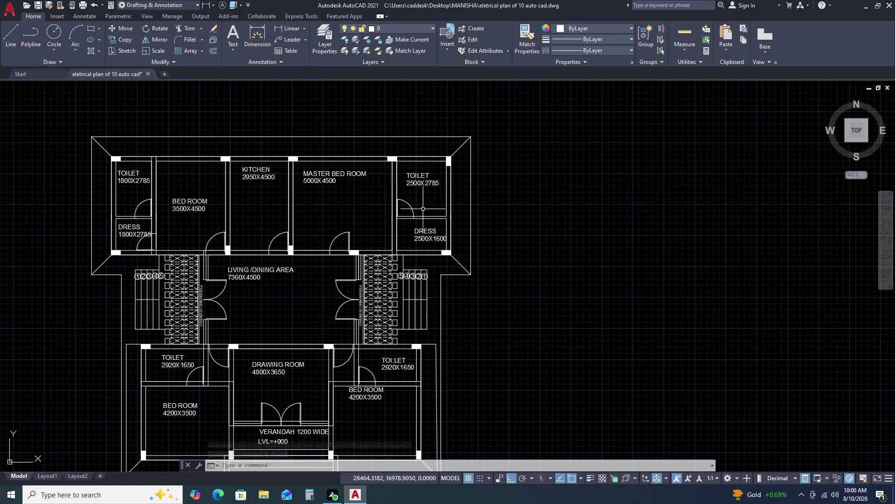
Mirror the toilet door across the wall line, keeping the original door.
scroll(up, 3)
click(406, 208)
click(368, 237)
text(M)
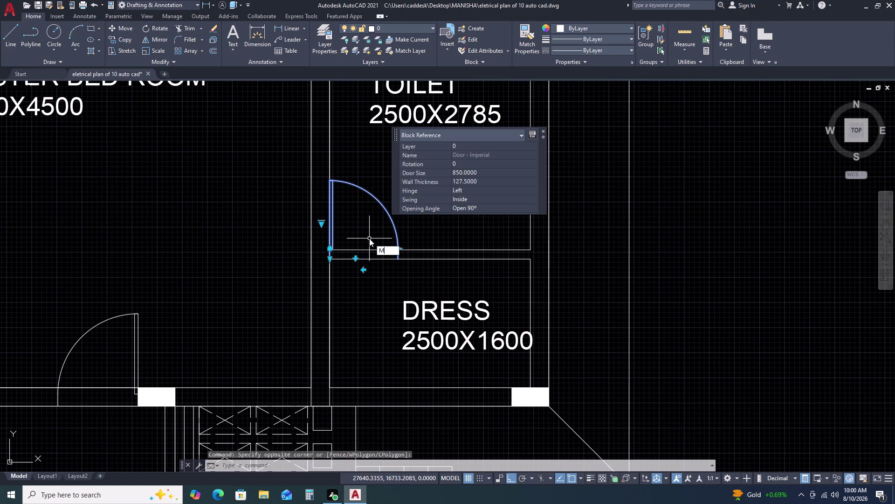
text(I)
key(space)
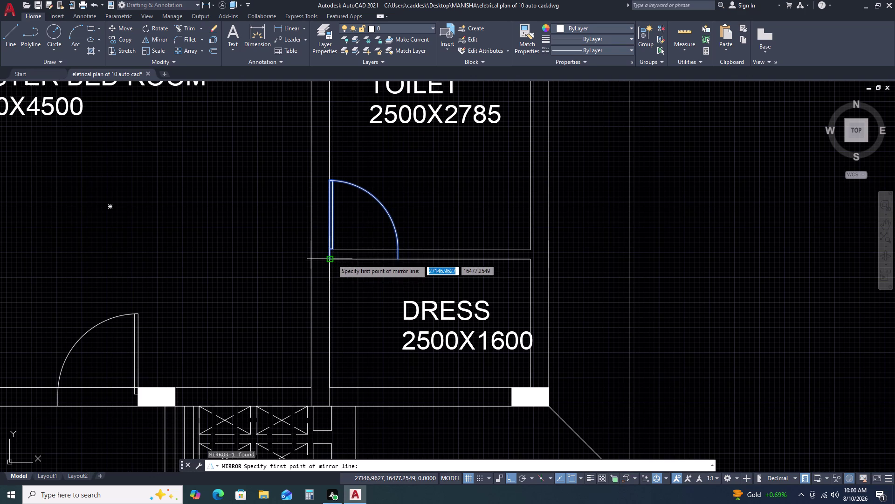
click(332, 259)
click(491, 265)
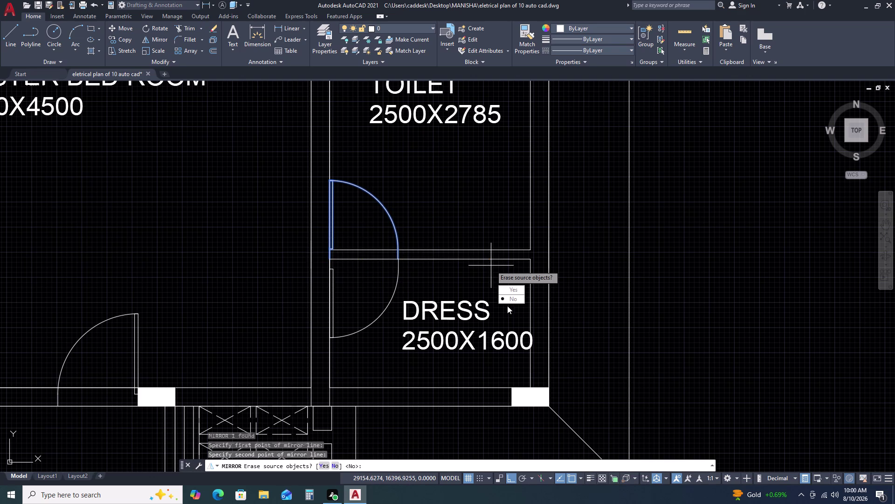
drag(511, 302, 491, 265)
click(412, 275)
click(366, 273)
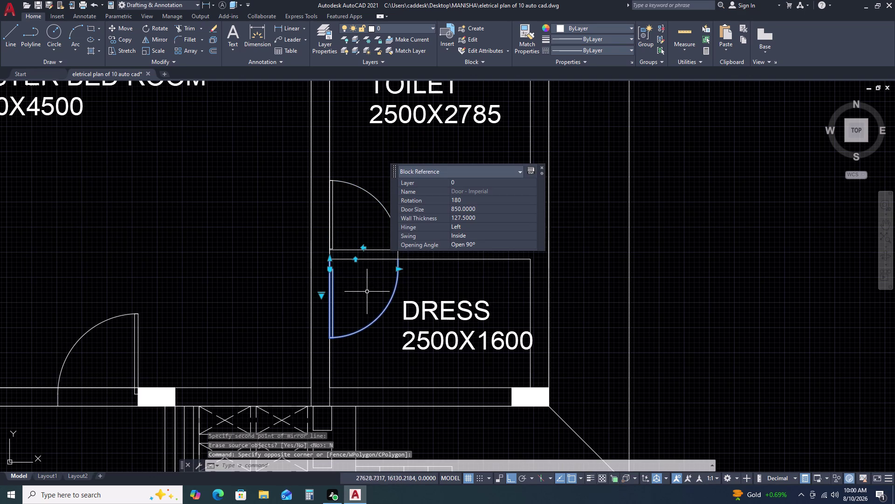
Begin a second mirror of the door copy, then cancel it.
text(MI)
key(space)
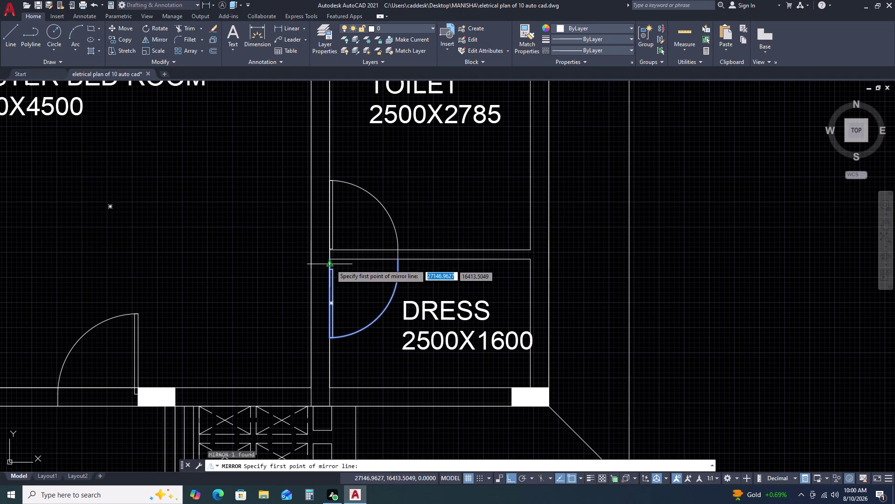
click(330, 259)
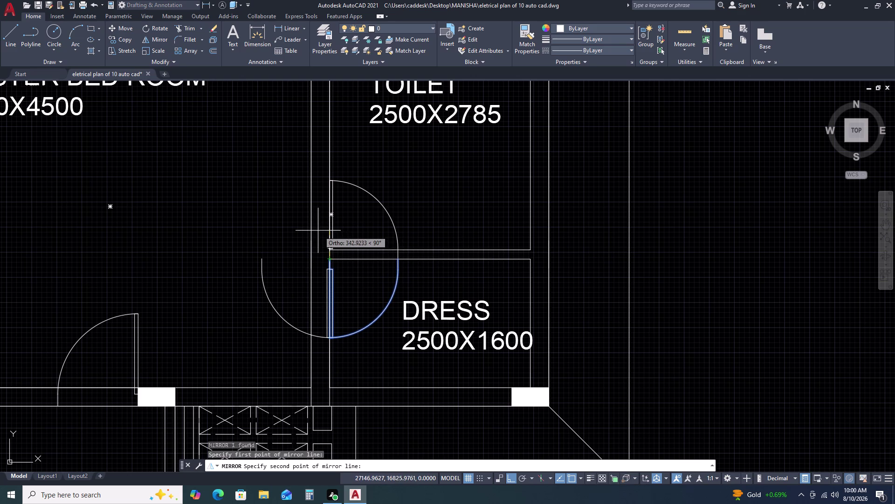
key(Escape)
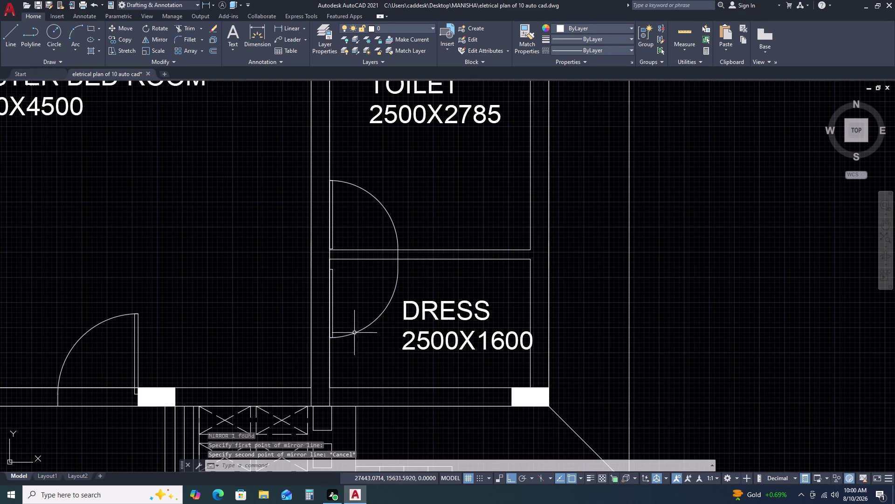
Rotate the lower door copy 90° about its hinge.
drag(359, 346, 356, 338)
click(348, 318)
key(r)
key(o)
key(space)
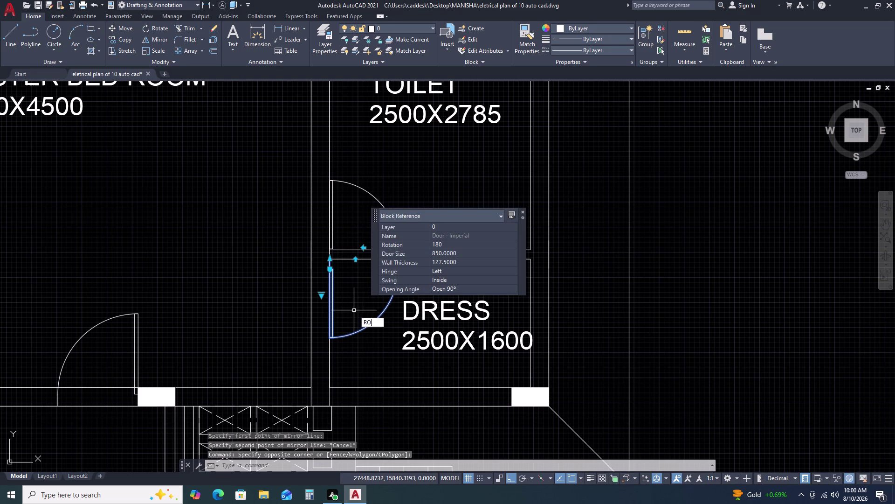
click(364, 298)
click(359, 218)
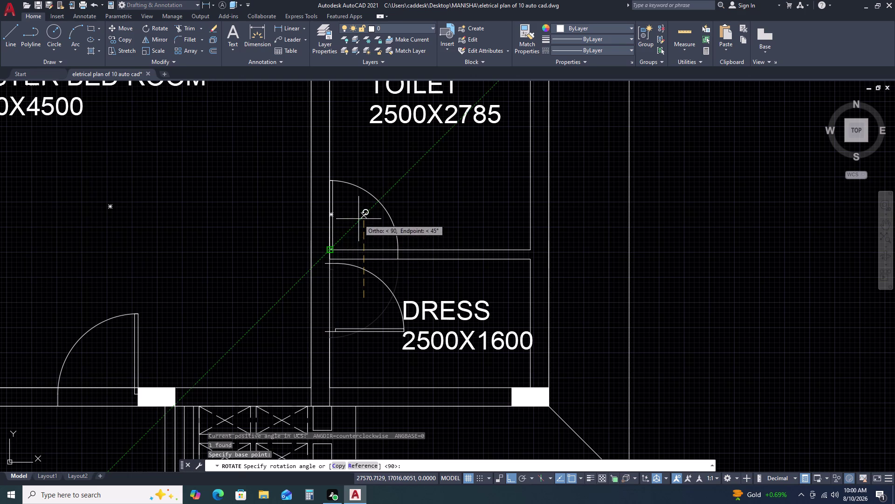
click(364, 340)
Move the rotated door by its hinge corner onto the dress room's bottom wall.
click(357, 307)
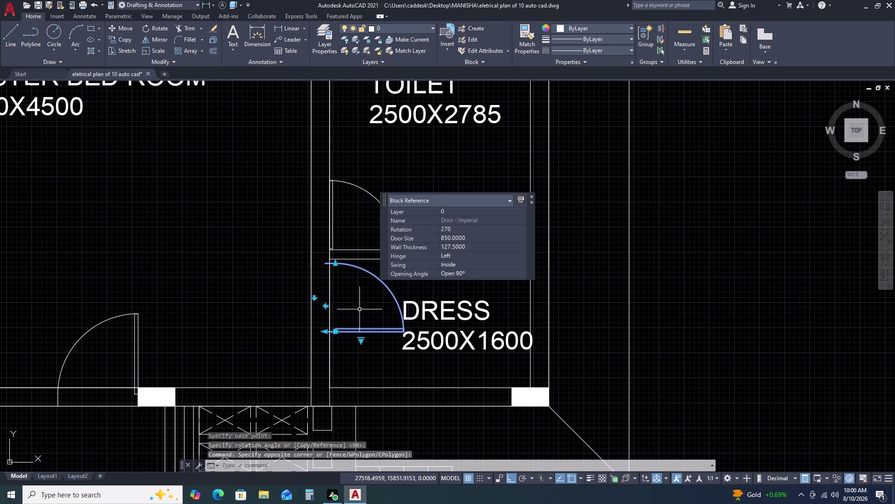
key(m)
key(space)
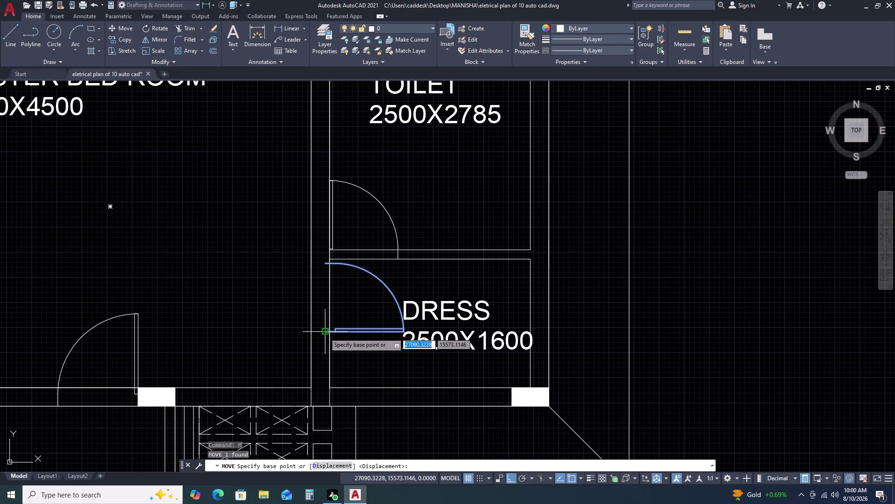
click(324, 333)
click(308, 391)
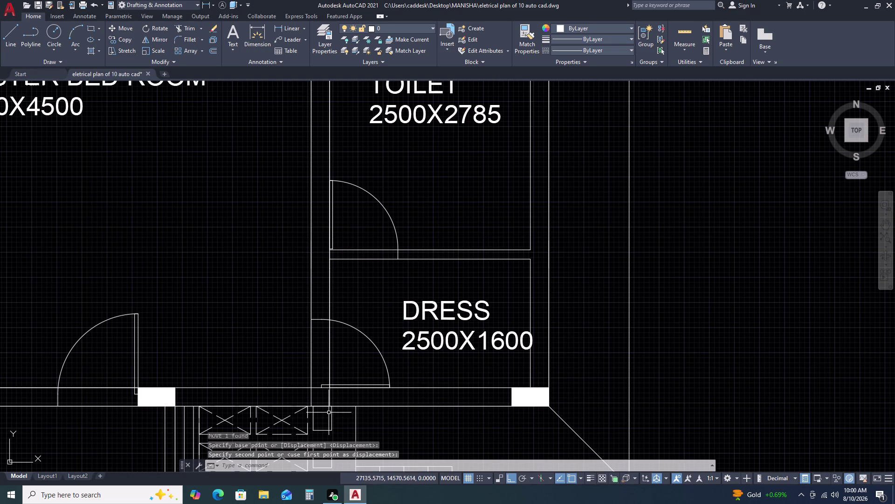
scroll(up, 3)
scroll(up, 3)
scroll(down, 3)
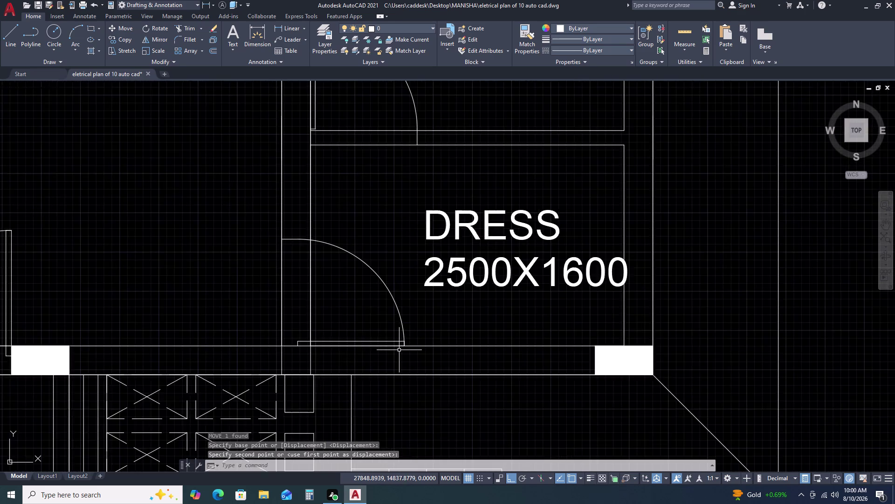
scroll(down, 3)
scroll(down, 3)
middle_drag(414, 364, 437, 295)
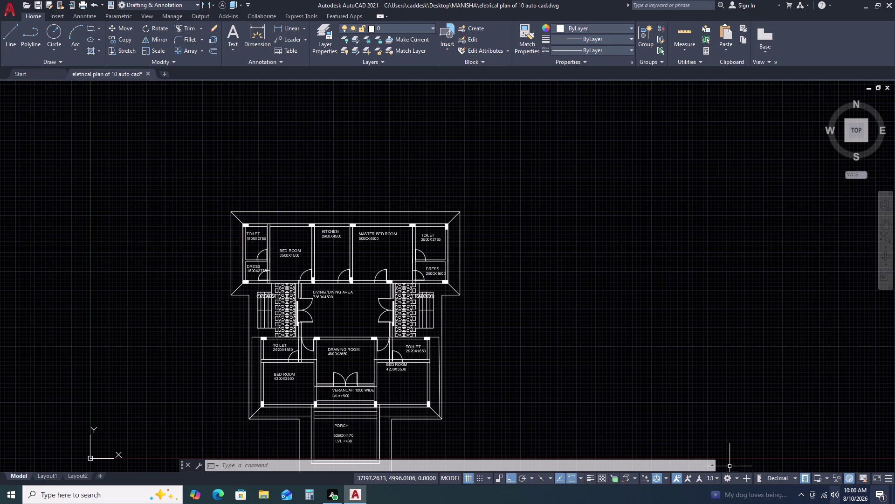
scroll(up, 3)
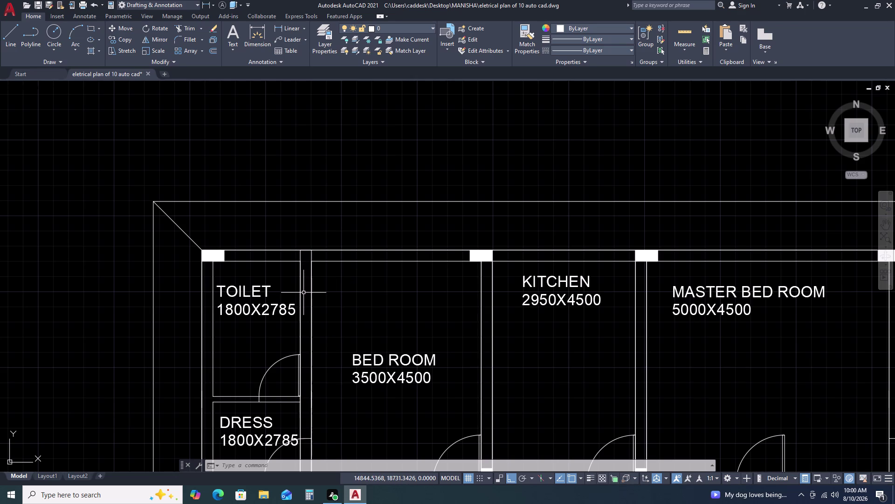
text(RE)
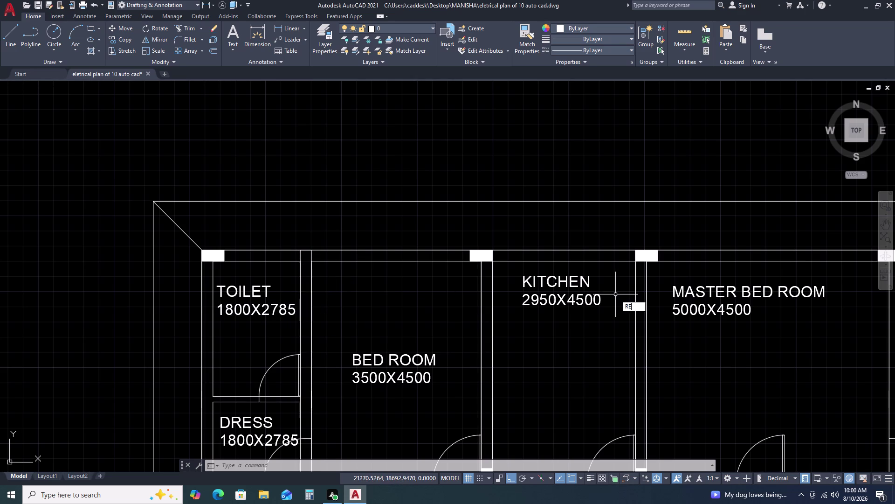
text(C)
key(space)
click(462, 159)
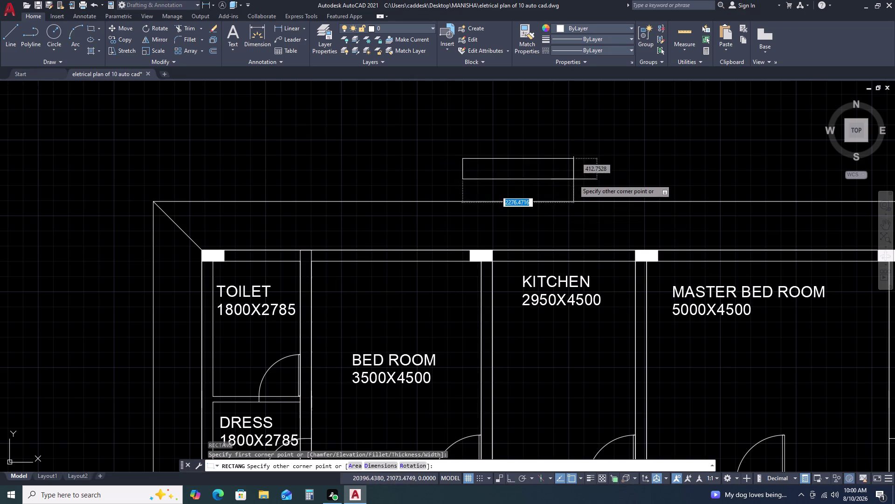
key(d)
key(space)
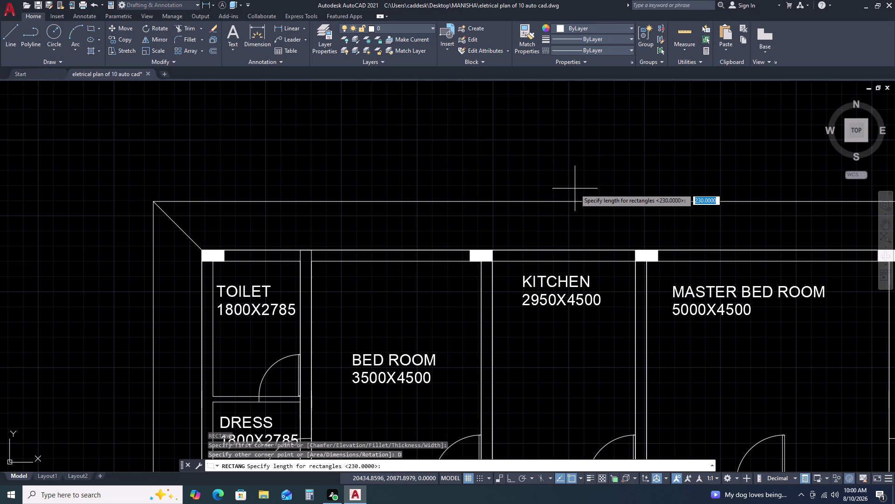
key(space)
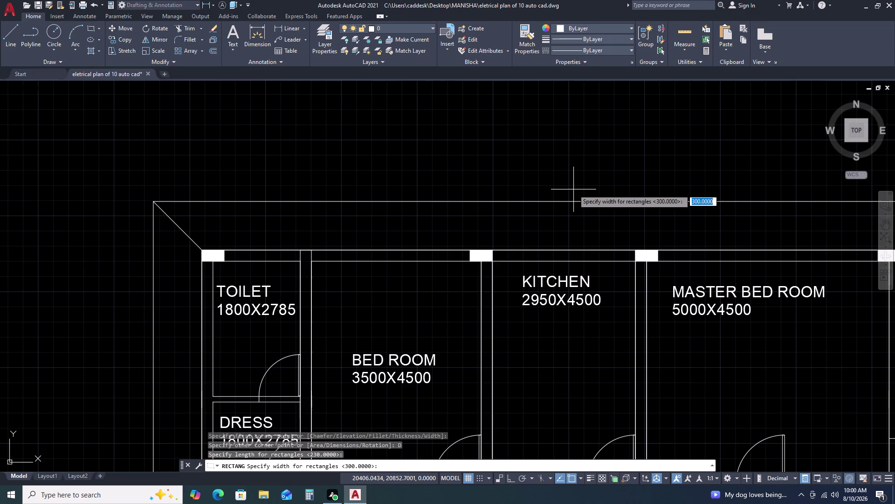
key(6)
key(0)
text(0)
key(space)
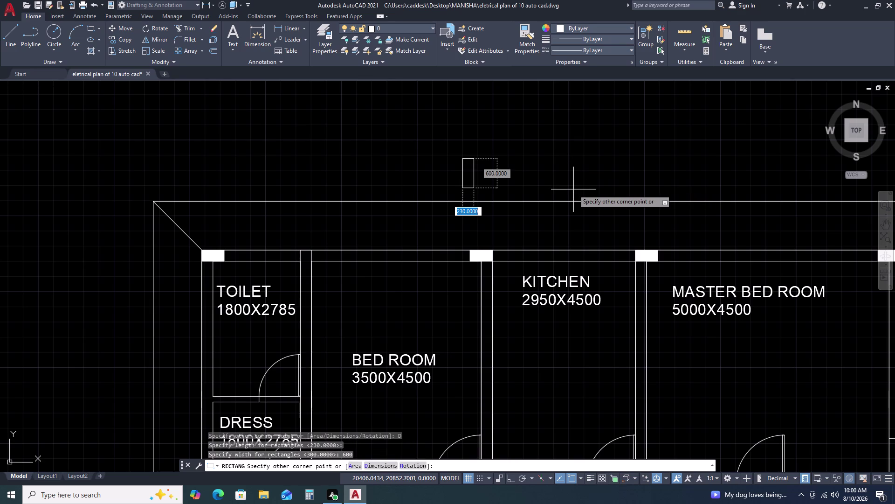
click(573, 189)
drag(504, 171, 496, 171)
double_click(449, 177)
text(R)
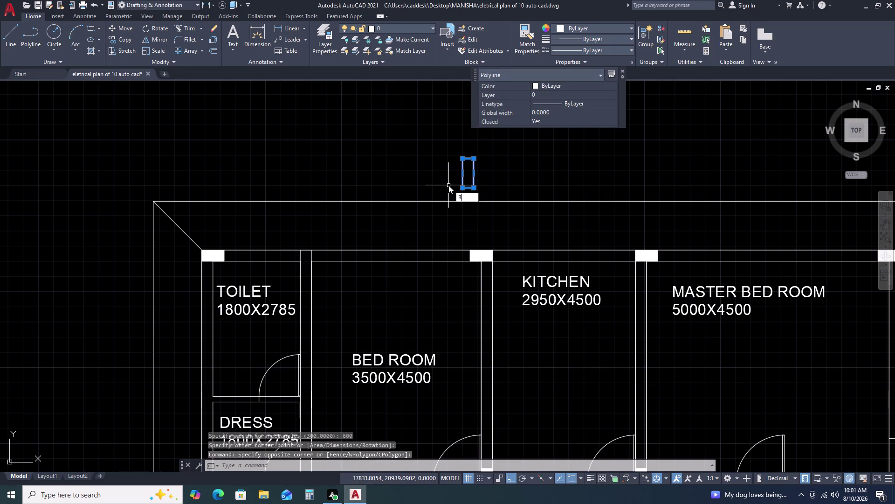
text(O)
key(space)
click(500, 178)
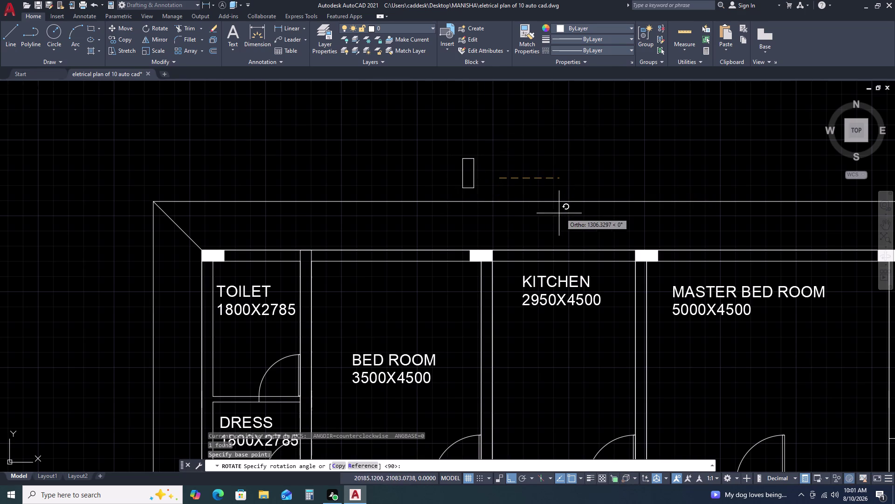
click(529, 221)
drag(532, 141, 514, 146)
click(484, 160)
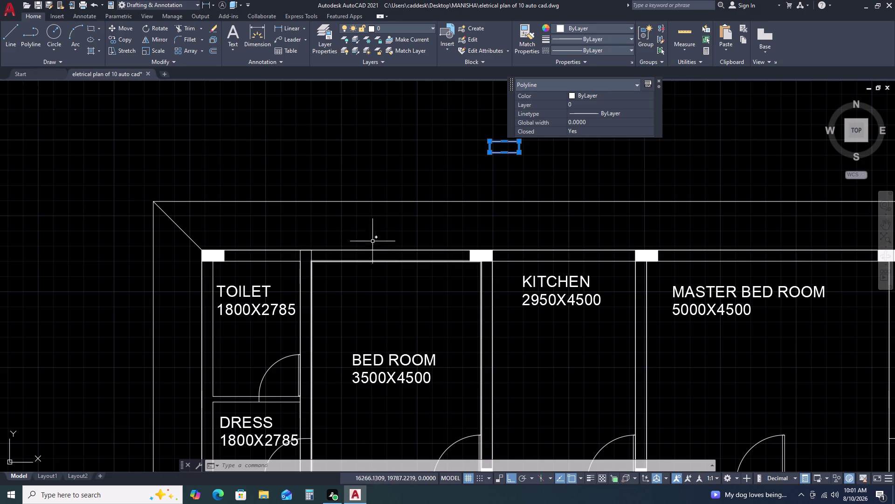
click(383, 249)
key(Delete)
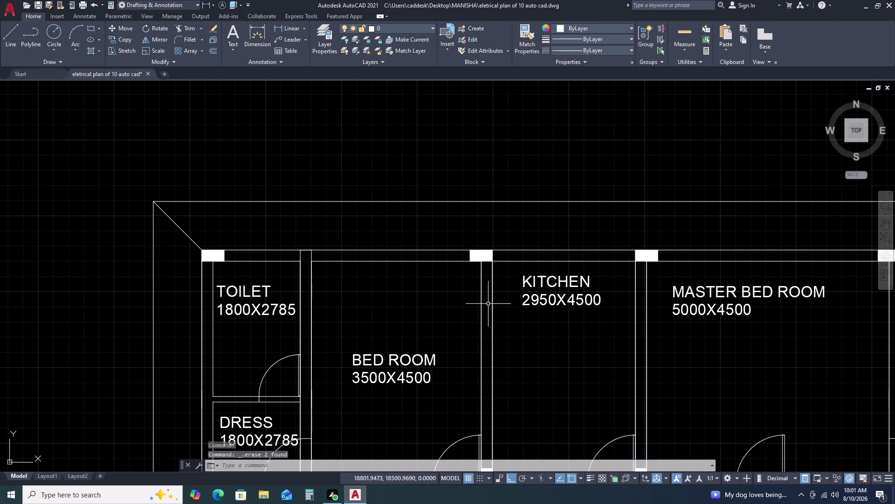
key(Escape)
scroll(down, 3)
scroll(down, 3)
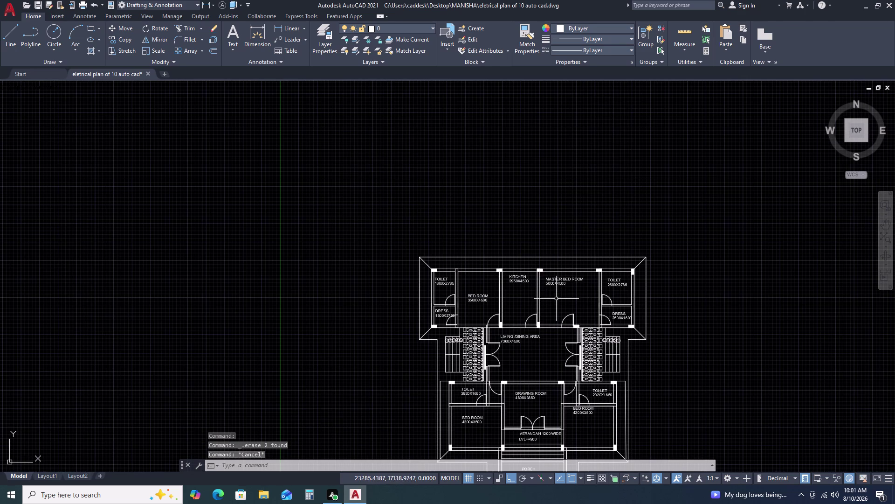
Undo back to restore the deleted rectangle, and delete another selected object.
key(ctrl+z)
key(ctrl+z)
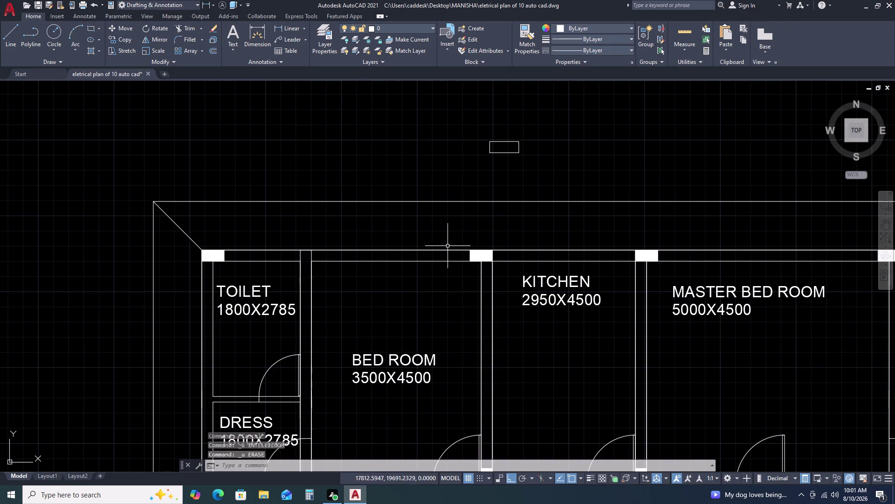
click(445, 250)
key(Delete)
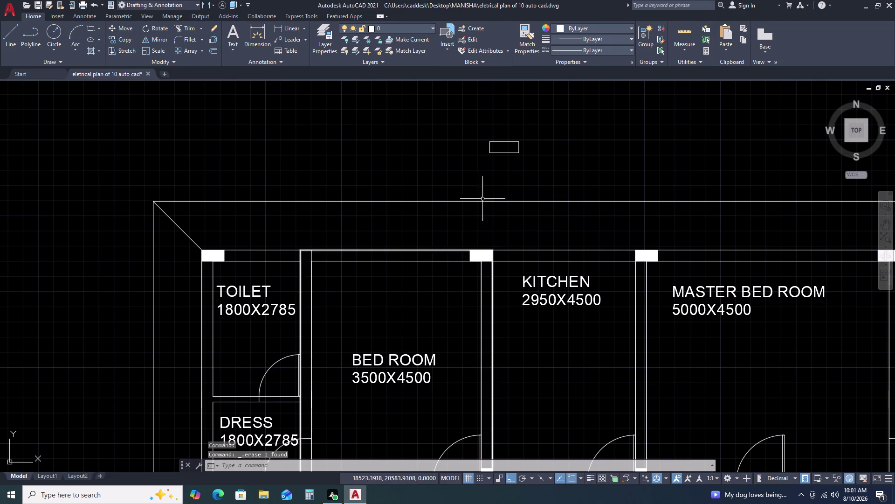
Move the small rectangle with ortho on to just below the bed room's top wall.
click(543, 131)
click(508, 155)
text(M)
key(space)
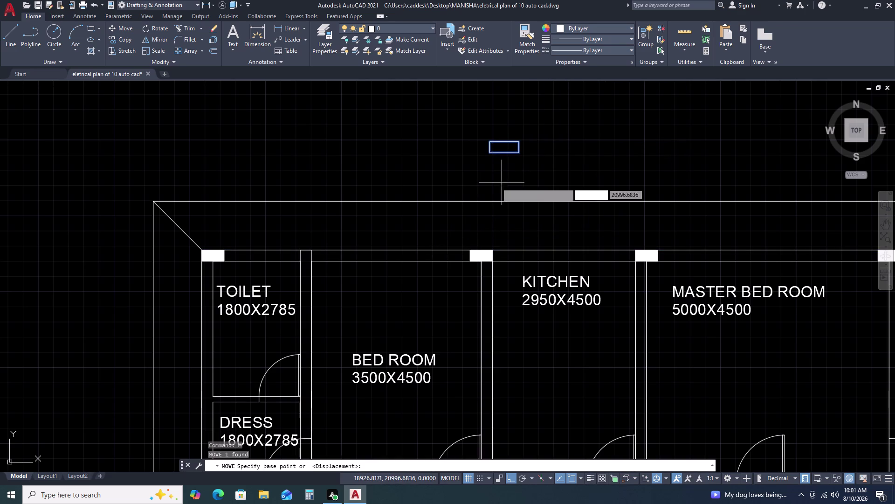
click(493, 156)
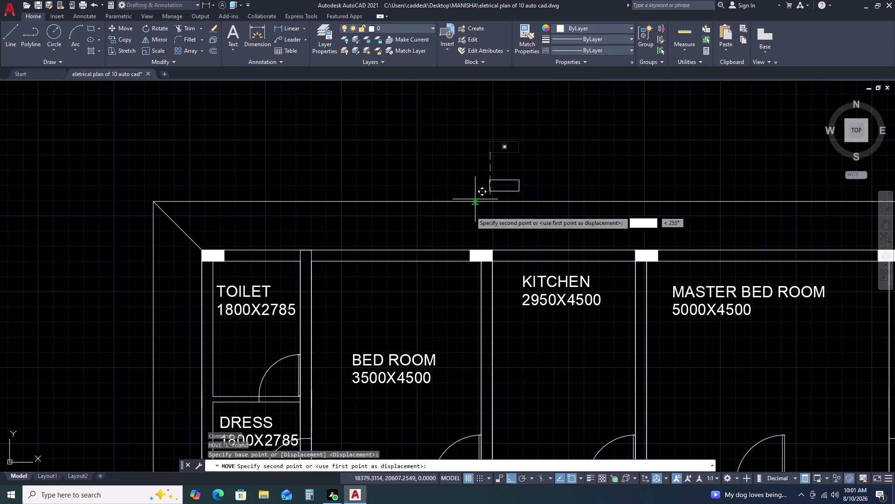
key(F8)
click(380, 292)
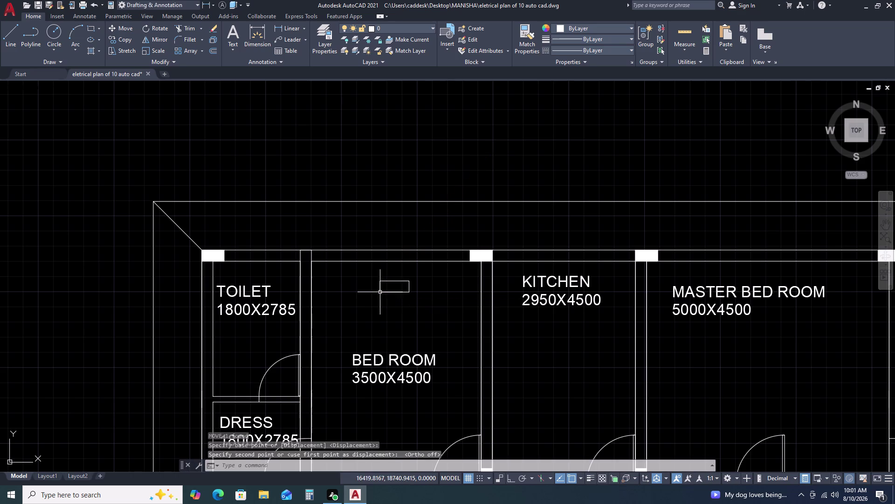
click(419, 272)
double_click(387, 297)
key(Escape)
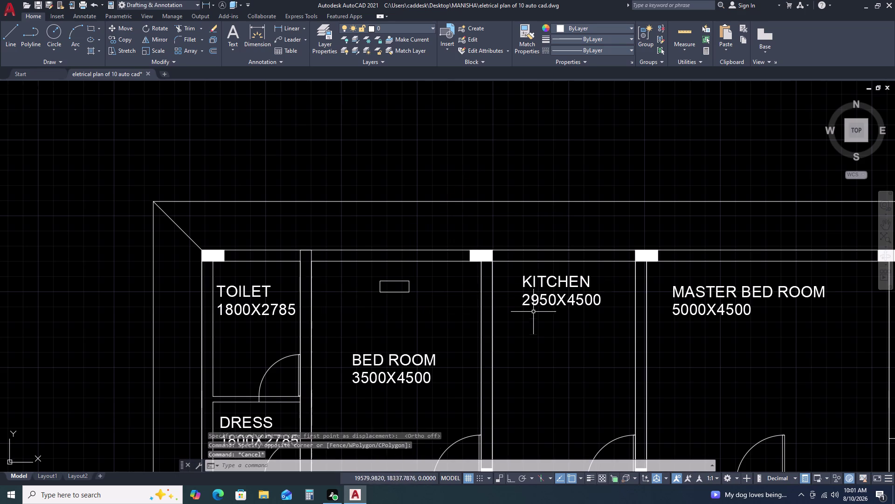
Draw a line across the rectangle's middle, splitting it lengthwise.
key(l)
key(space)
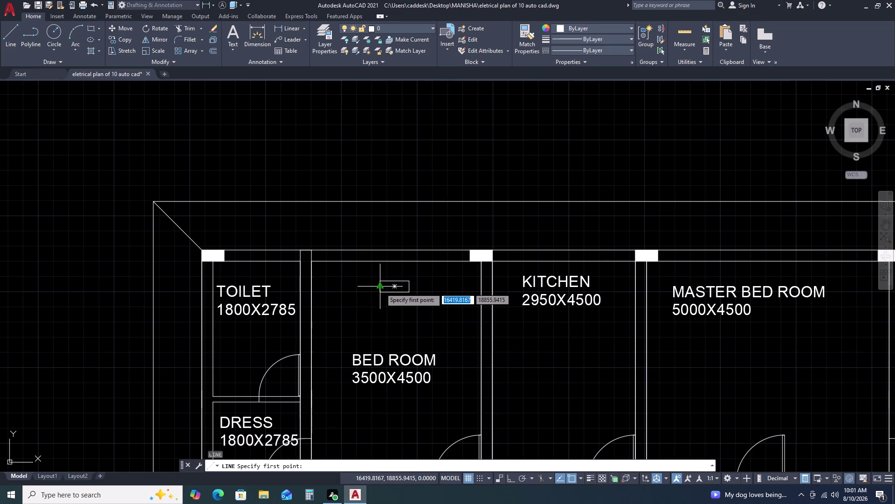
click(381, 288)
click(410, 287)
key(Escape)
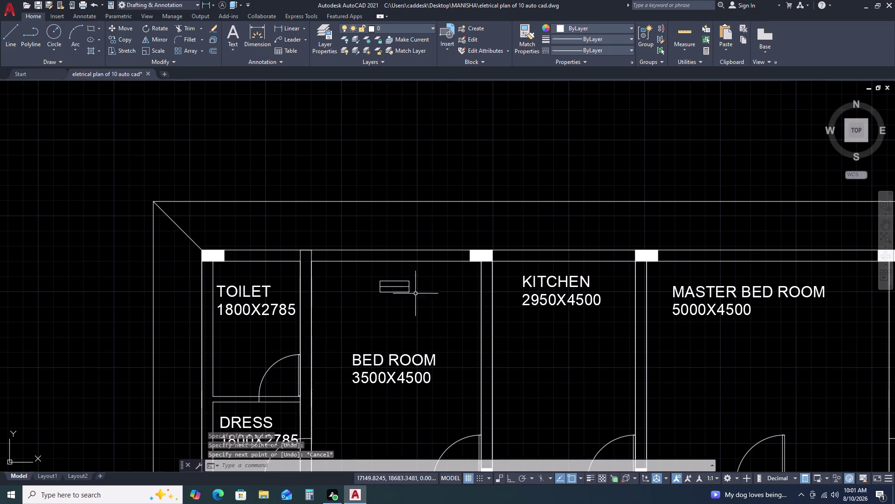
Give the rectangle and its dividing line the ACAD_ISO02W100 dashed linetype.
scroll(up, 3)
click(411, 264)
click(320, 341)
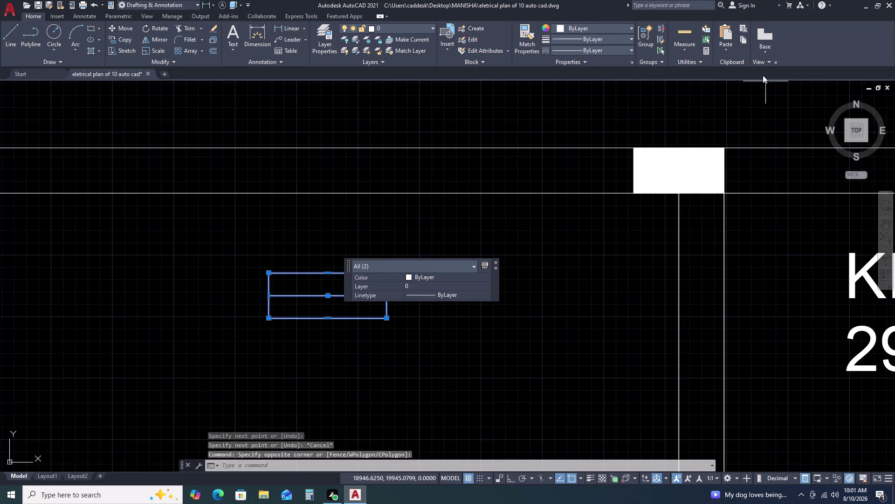
click(619, 49)
click(601, 86)
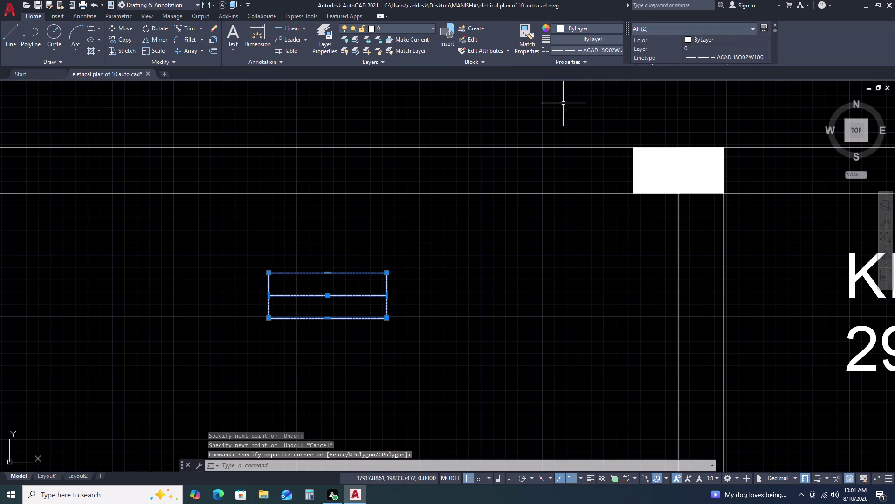
click(365, 250)
triple_click(300, 331)
key(Escape)
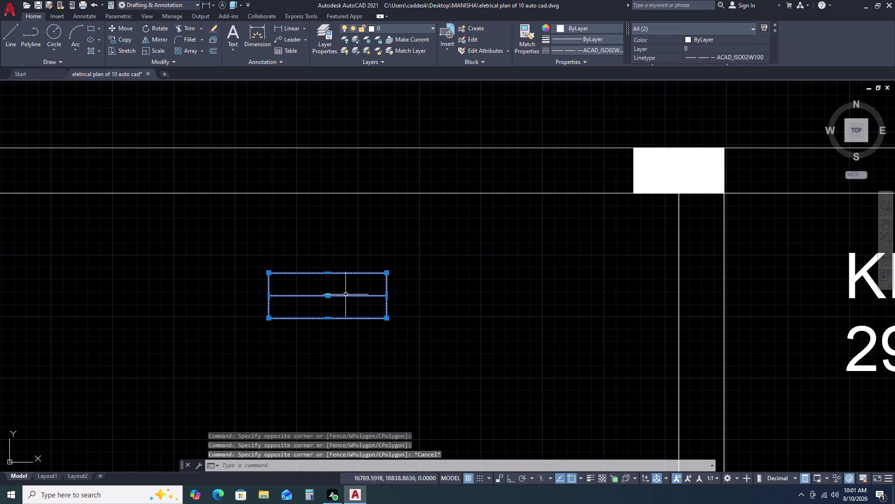
Reselect the dashed rectangle and line to check them, then zoom out.
key(Escape)
key(Escape)
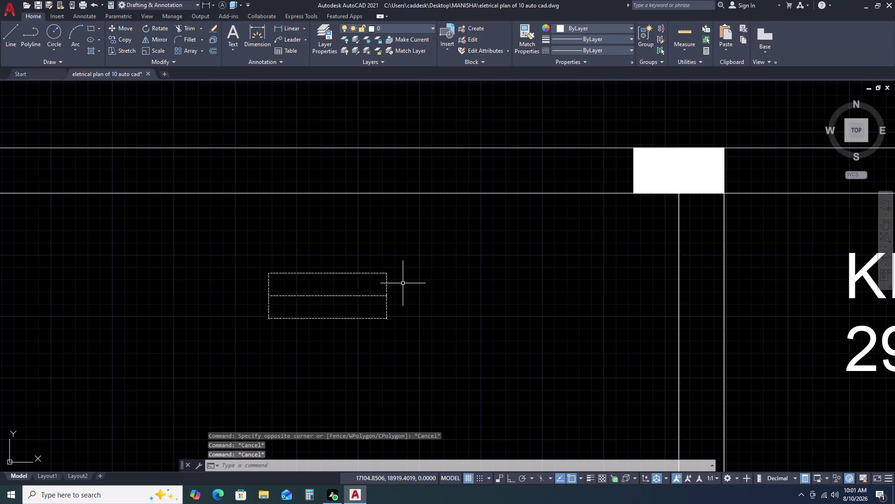
click(391, 269)
click(349, 332)
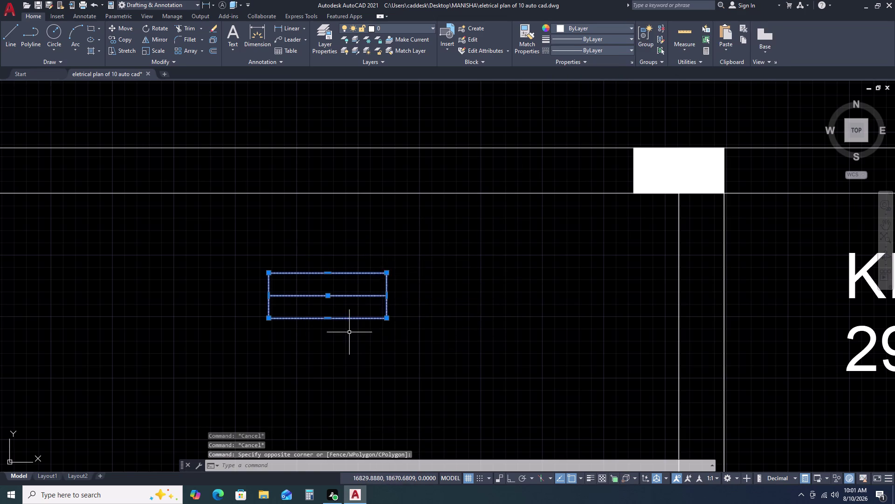
key(Escape)
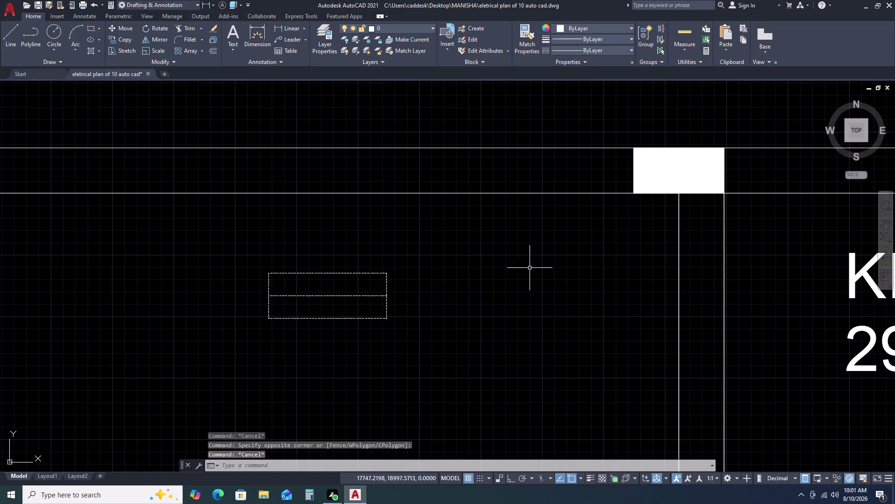
scroll(down, 3)
scroll(down, 3)
scroll(down, 3)
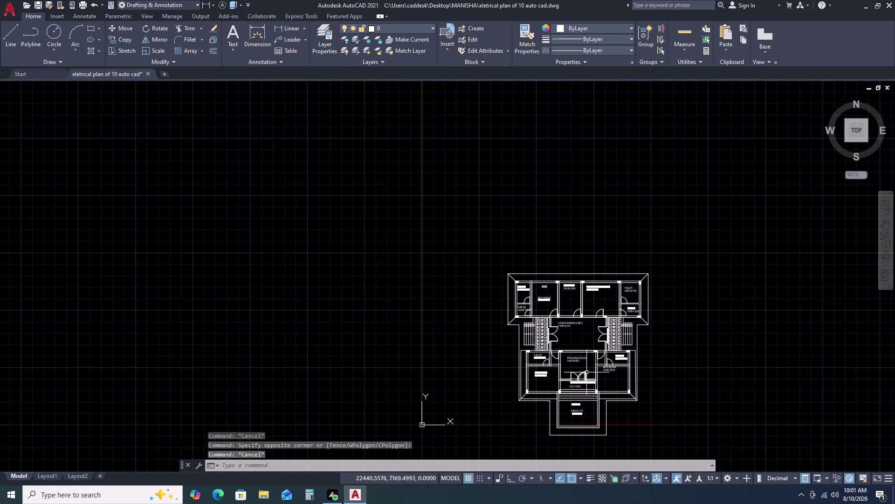
Match properties from an existing plan object onto the split rectangle using MA.
text(MA)
key(space)
scroll(up, 3)
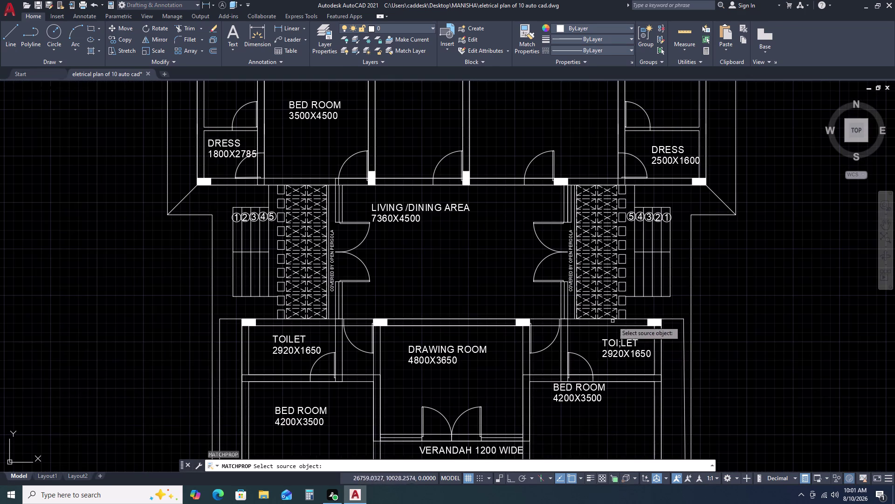
double_click(614, 308)
scroll(down, 3)
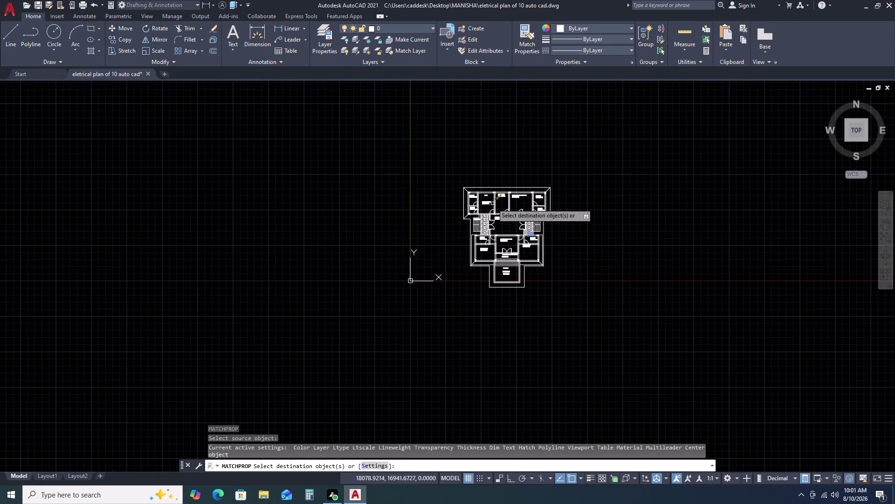
scroll(up, 3)
scroll(up, 3)
double_click(489, 171)
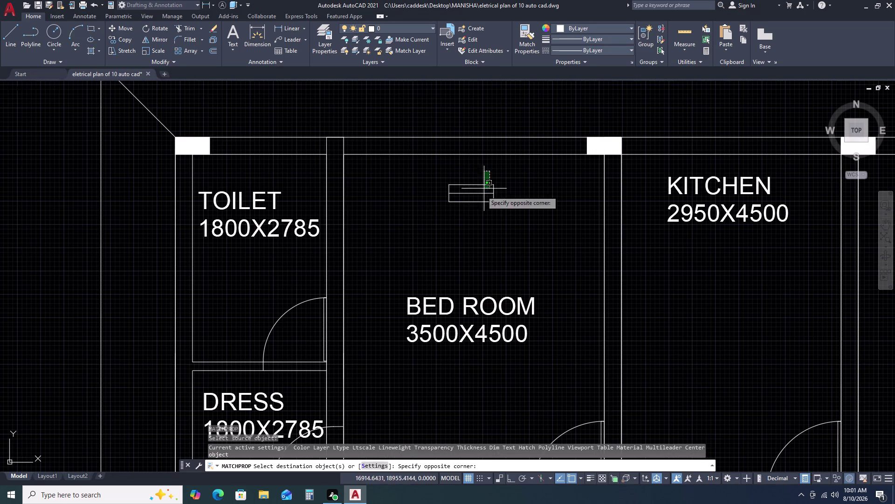
click(447, 213)
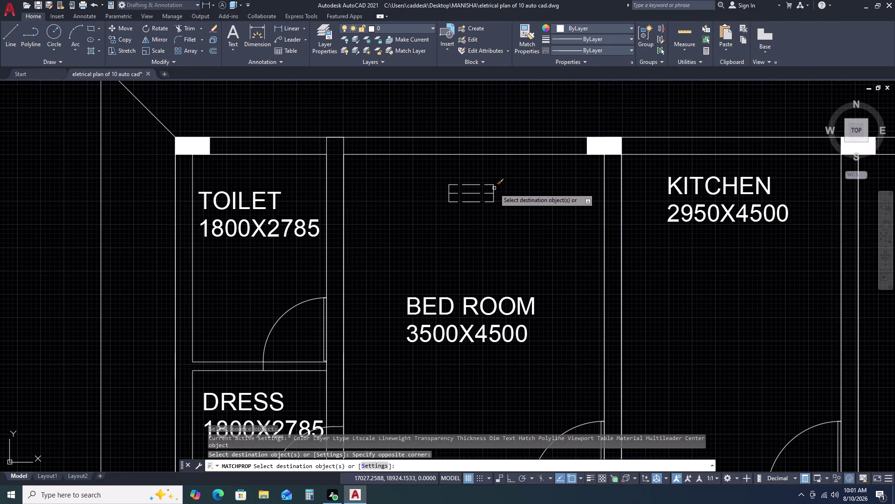
Apply the matched properties to the remaining lines and end MATCHPROP.
click(492, 188)
scroll(up, 3)
double_click(522, 187)
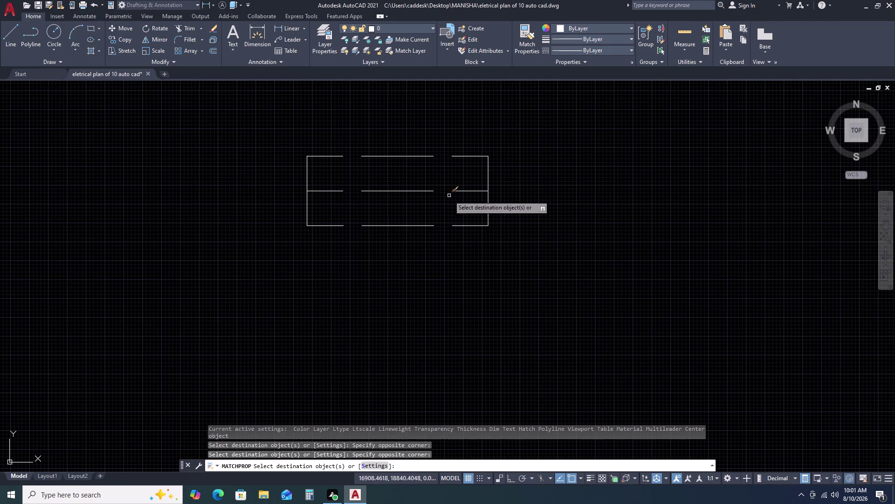
double_click(308, 178)
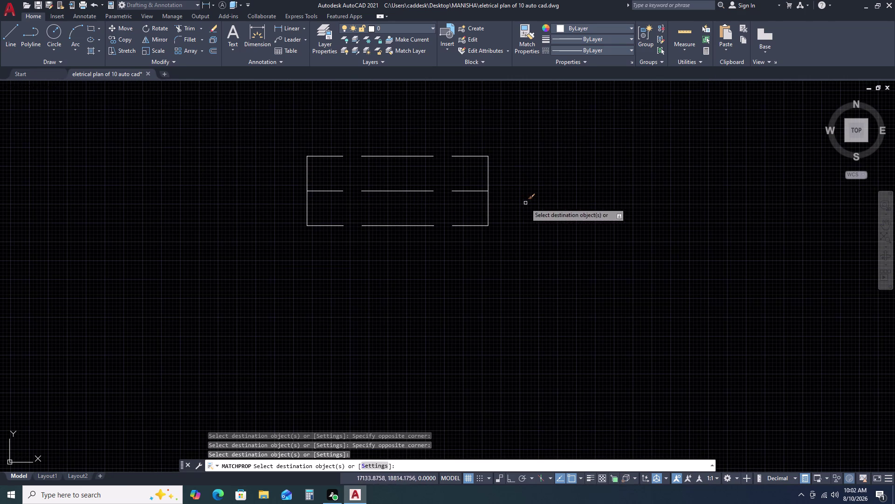
click(489, 210)
click(488, 204)
key(Escape)
scroll(down, 3)
scroll(up, 3)
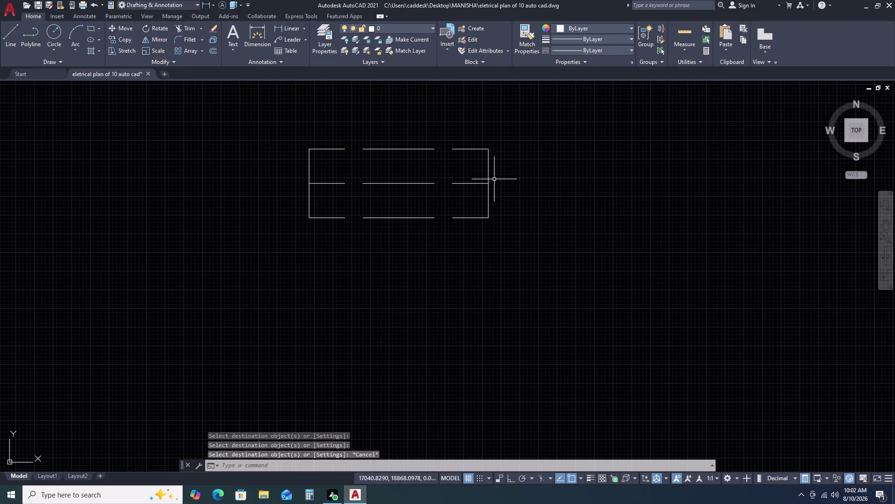
Set the linetype scale of the dashed rectangle and line to 10 in Properties.
click(479, 130)
drag(318, 221, 303, 234)
click(297, 237)
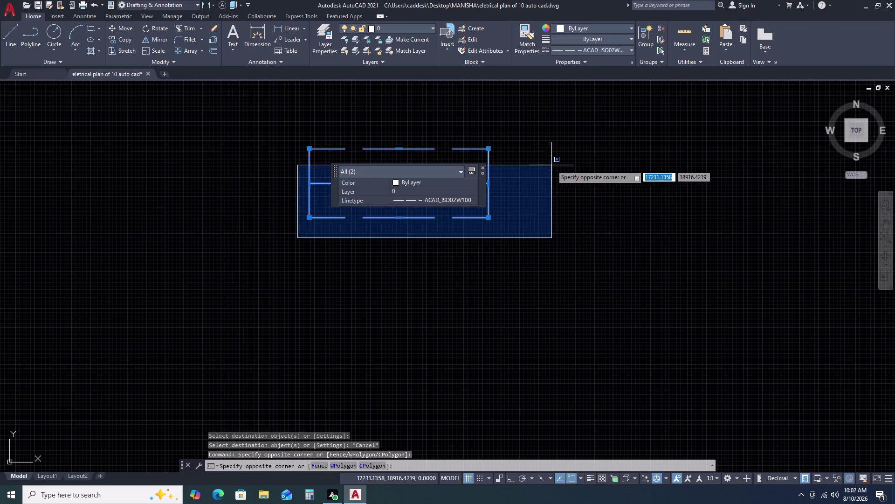
double_click(502, 196)
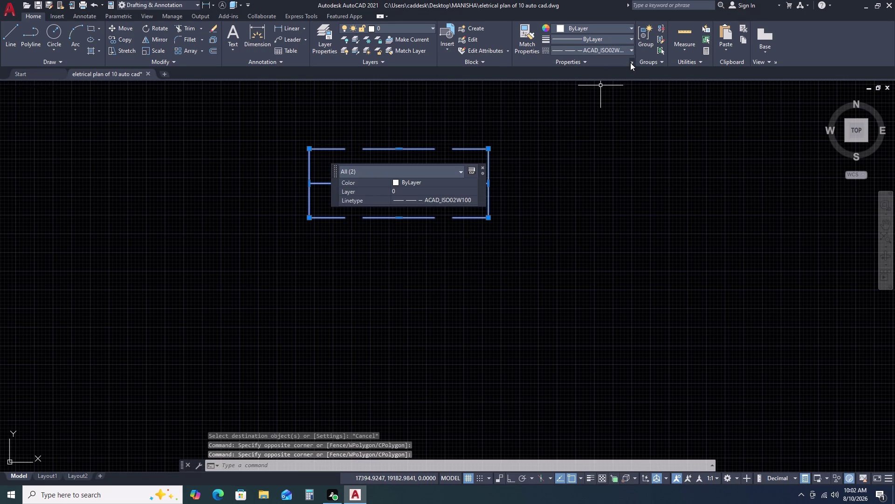
click(630, 63)
click(149, 81)
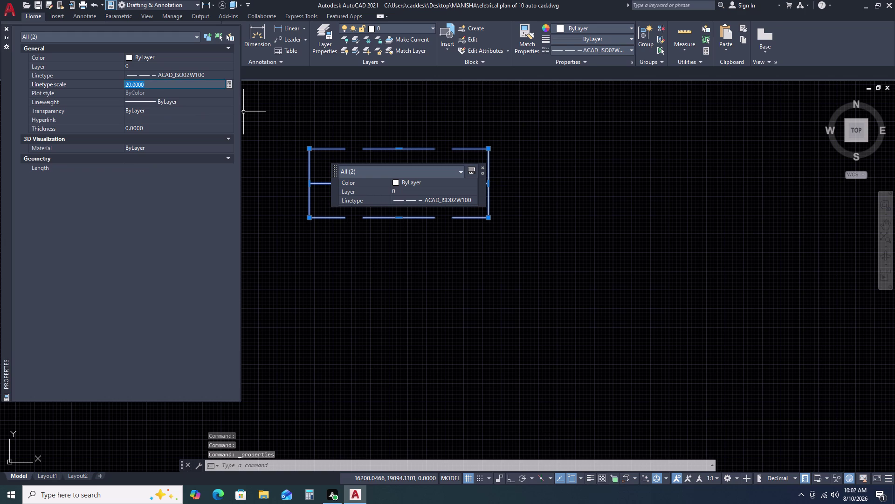
key(1)
key(0)
key(Return)
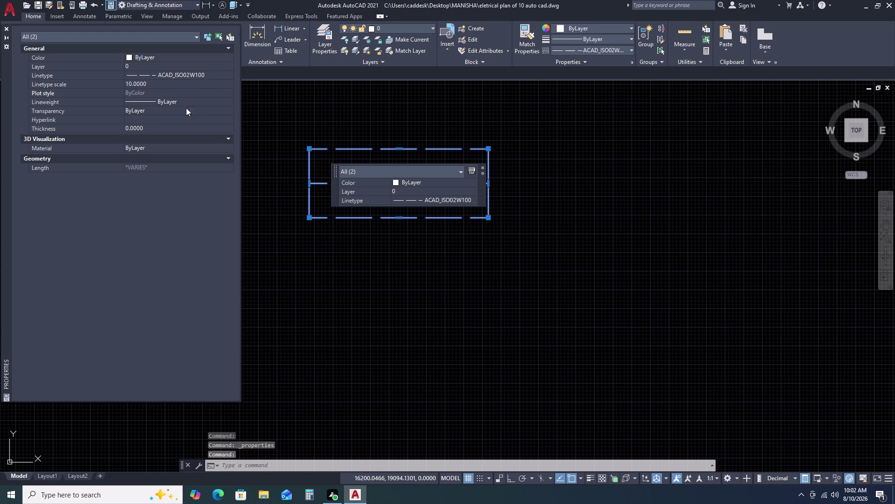
click(5, 25)
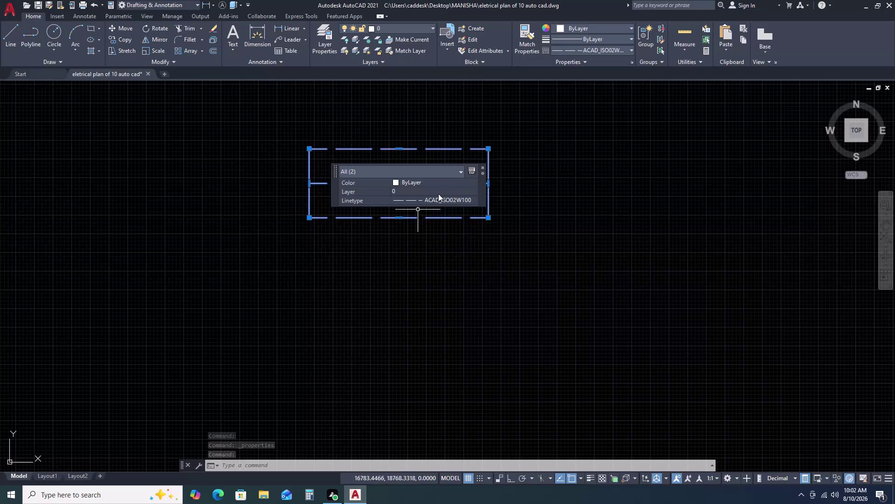
click(481, 169)
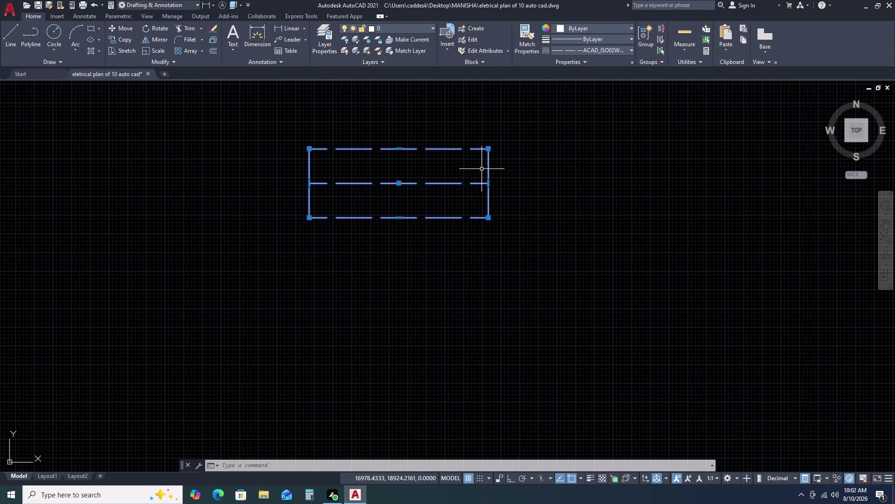
Select the dashed rectangle and check its colour choices, leaving the colour unchanged.
key(Escape)
scroll(down, 3)
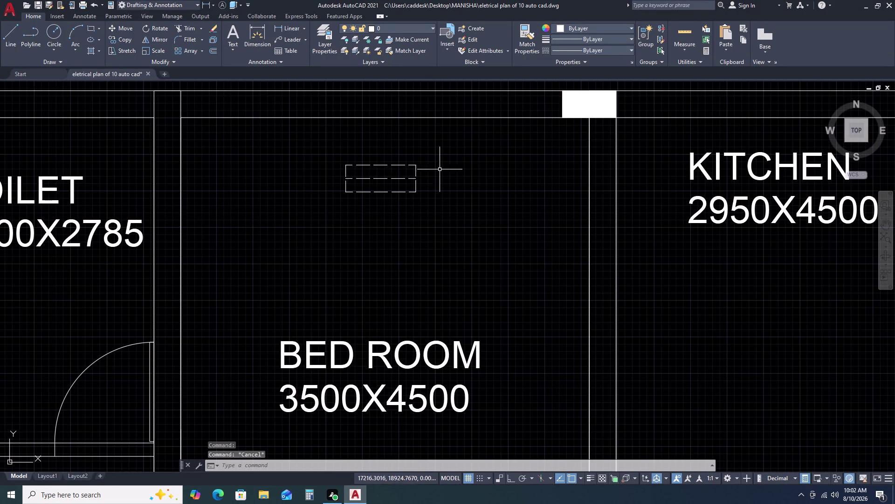
double_click(427, 158)
click(301, 203)
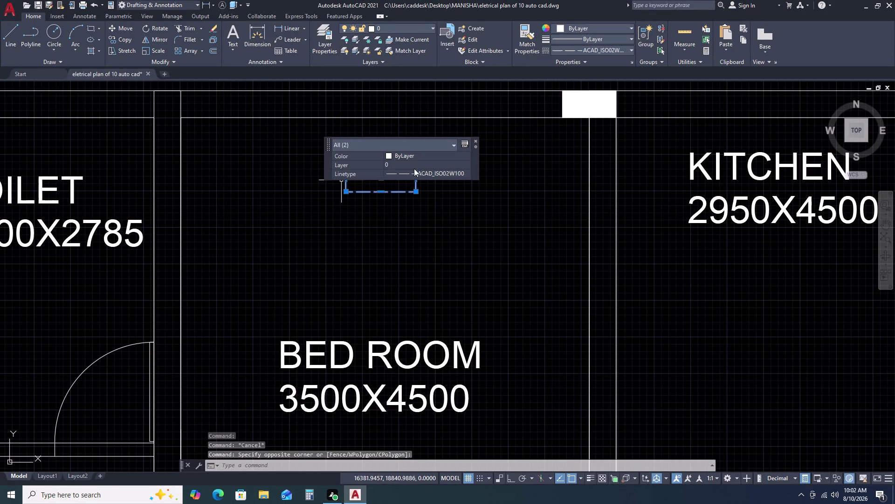
click(434, 159)
double_click(434, 159)
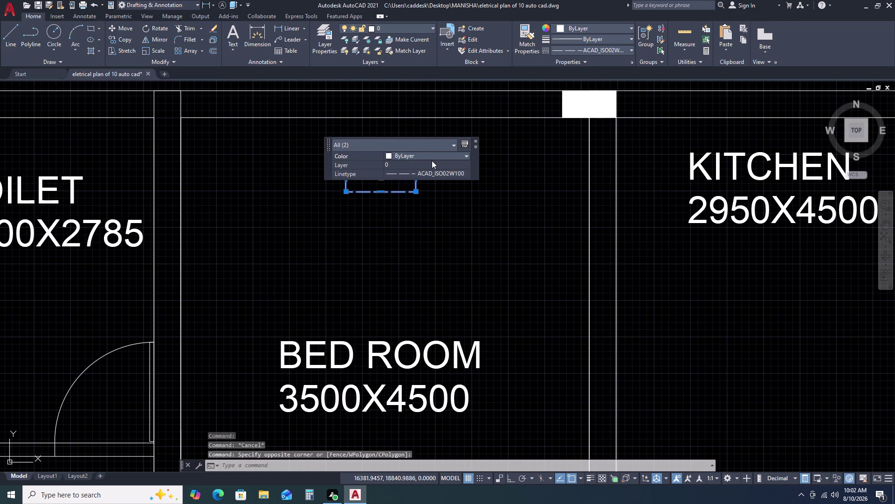
click(445, 153)
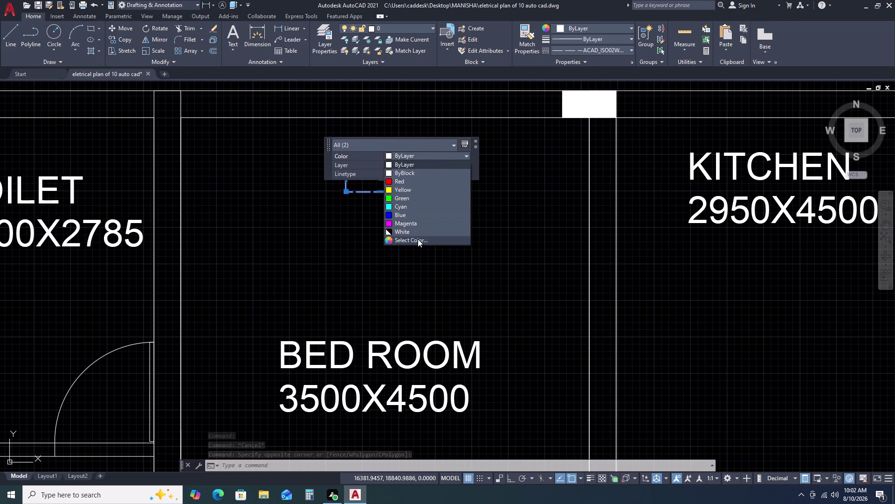
click(416, 187)
key(Escape)
Move the dashed rectangle onto the top wall between TOILET 1800X2785 and BED ROOM.
drag(446, 155, 433, 160)
double_click(333, 221)
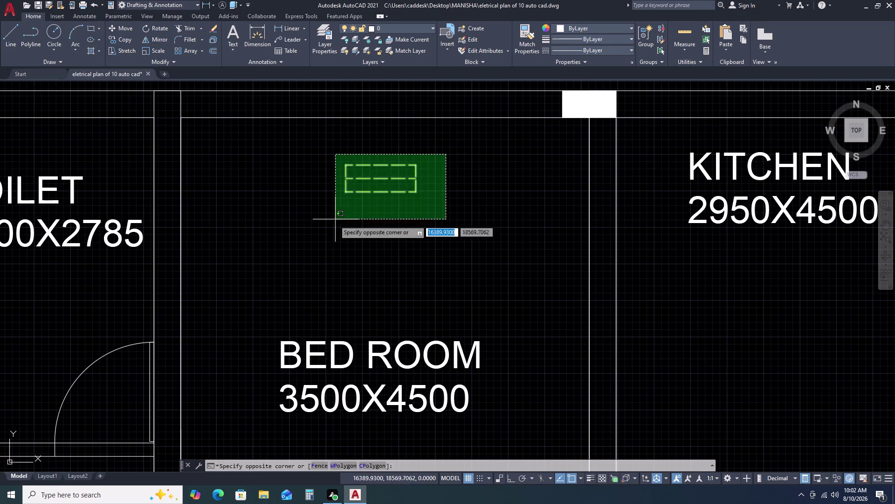
key(m)
key(space)
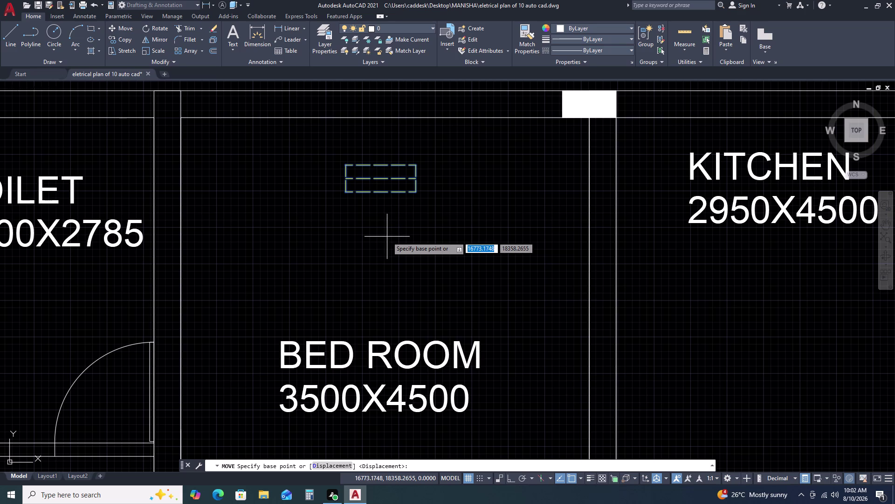
click(414, 191)
scroll(down, 3)
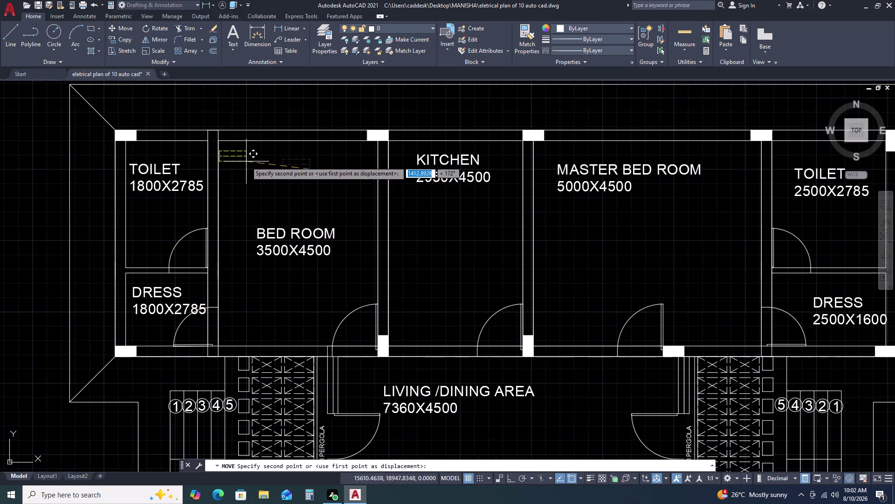
scroll(up, 3)
middle_drag(239, 156, 407, 213)
middle_click(447, 218)
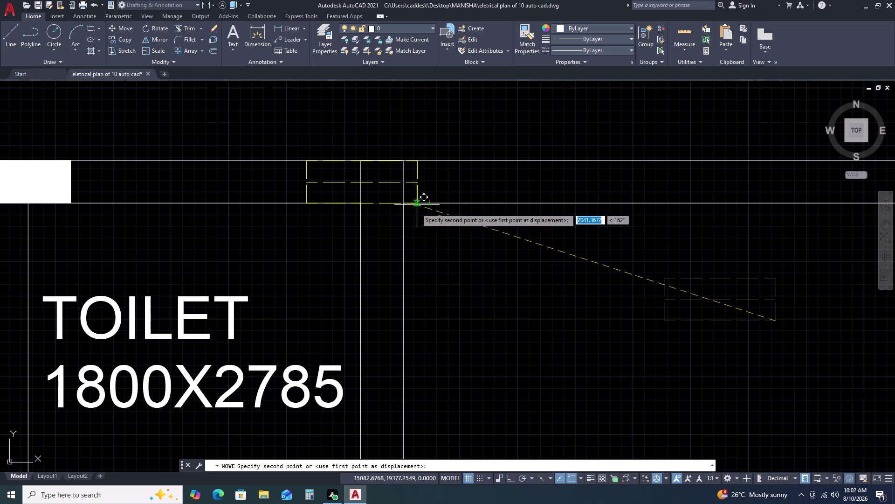
scroll(up, 3)
click(370, 210)
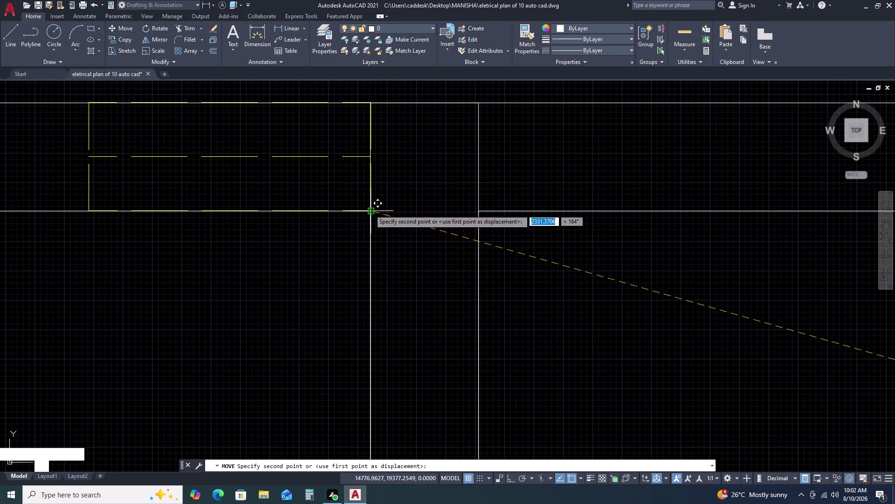
scroll(down, 3)
scroll(down, 3)
Select the yellow dashed rectangle and start copying it from its corner base point.
middle_drag(602, 295, 511, 191)
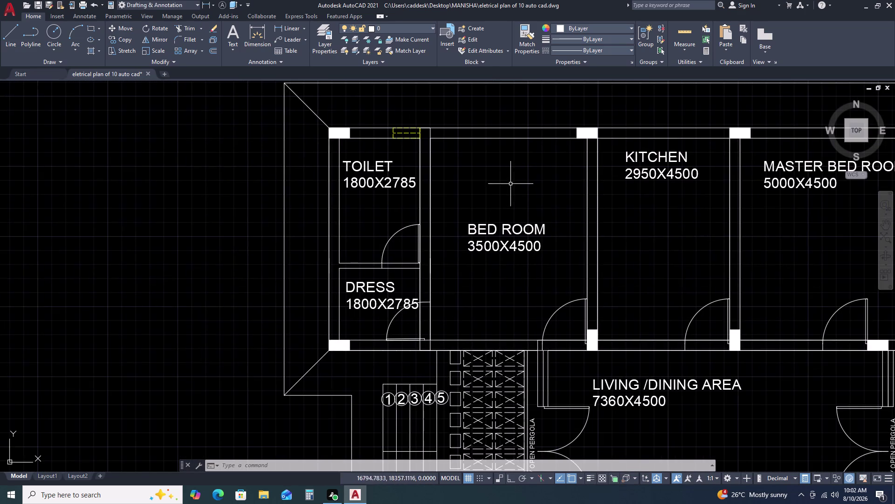
scroll(down, 3)
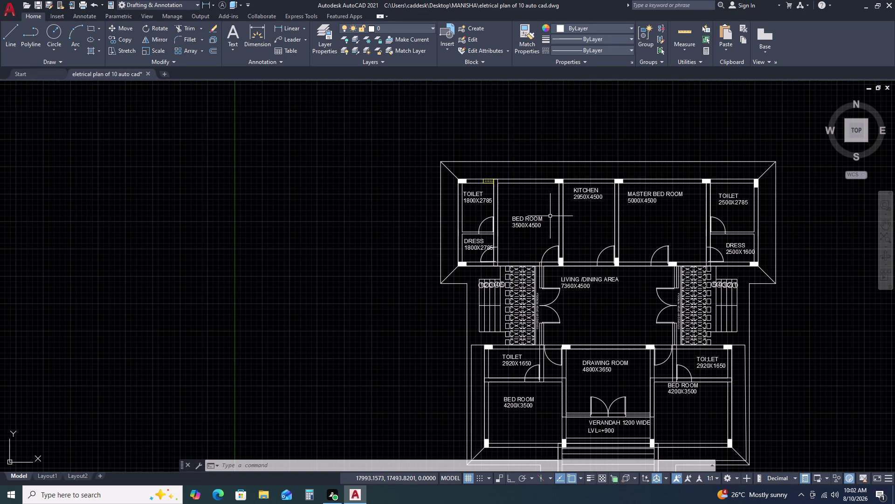
scroll(up, 3)
drag(481, 177, 482, 182)
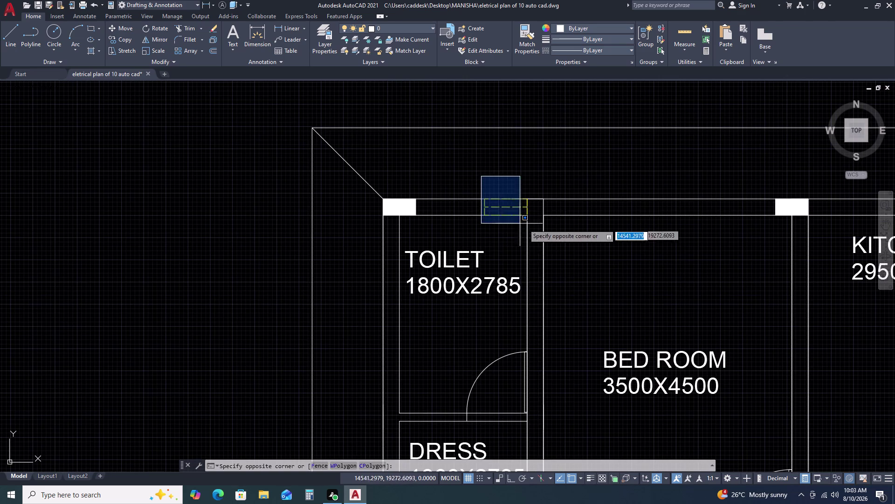
click(553, 228)
key(c)
key(o)
key(space)
click(541, 226)
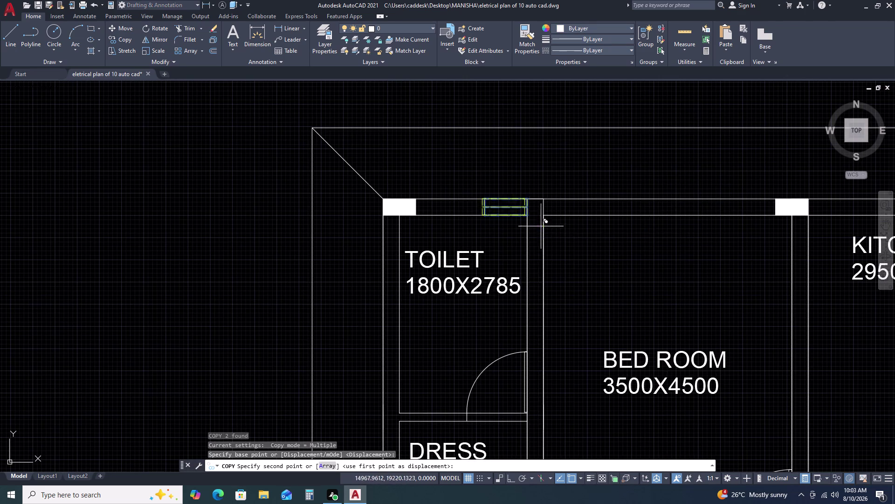
Place a copy of the dashed rectangle at the lower left toilet.
scroll(down, 3)
middle_drag(728, 419, 498, 225)
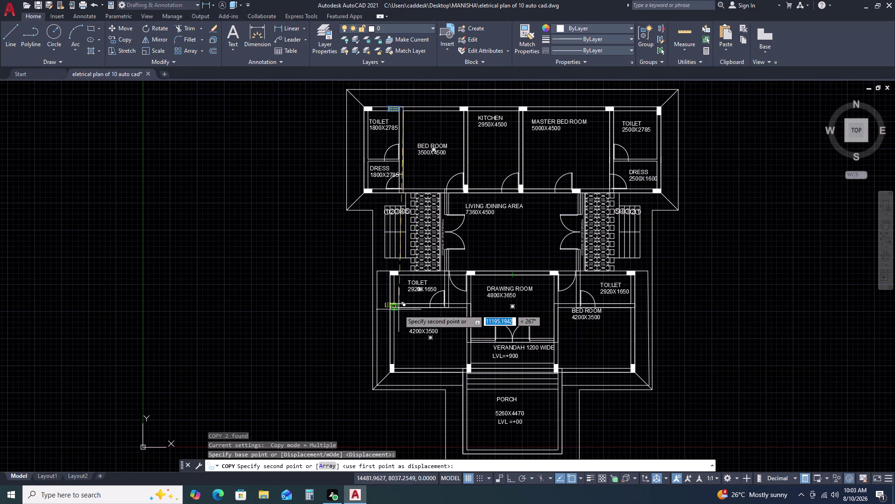
scroll(up, 3)
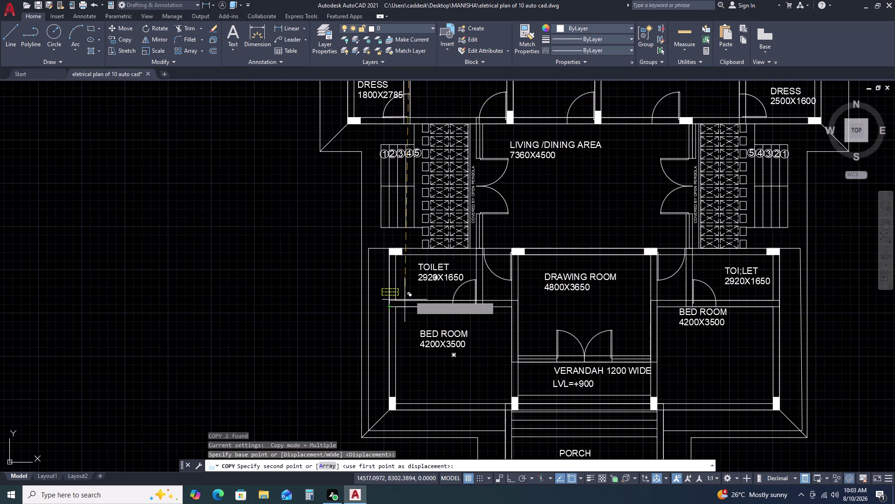
click(425, 292)
Place further copies at the upper right and lower right toilets.
scroll(down, 3)
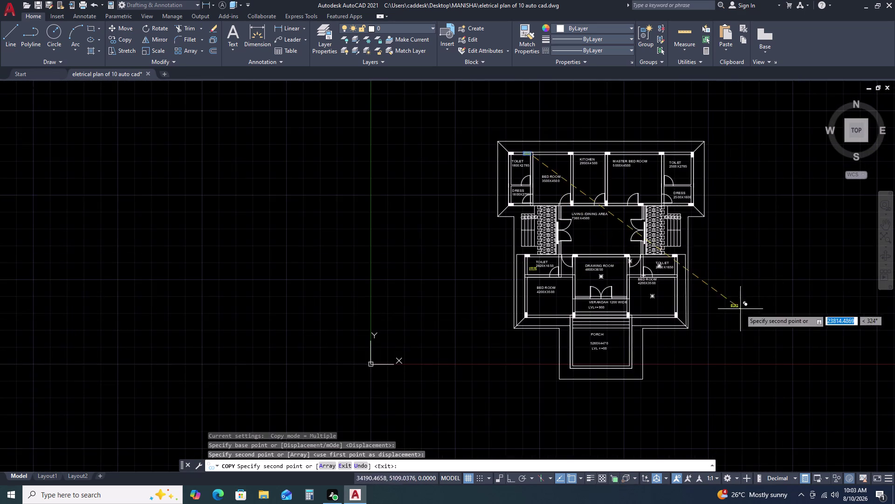
middle_drag(723, 295, 591, 240)
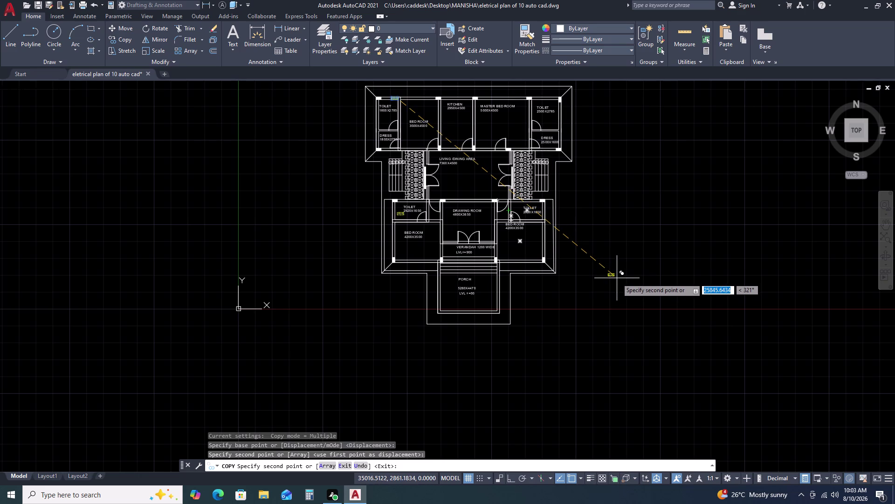
scroll(up, 3)
middle_drag(534, 117, 536, 132)
middle_drag(536, 139, 538, 148)
middle_click(538, 149)
scroll(down, 3)
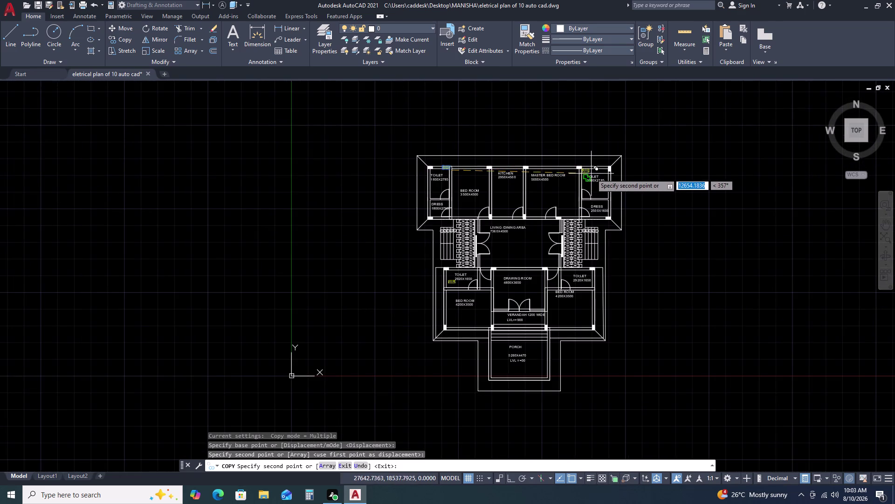
scroll(up, 3)
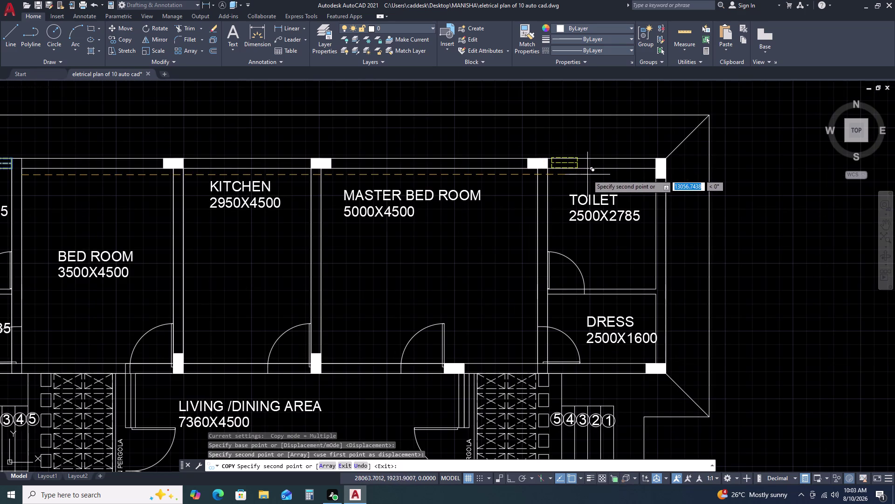
click(588, 174)
scroll(down, 3)
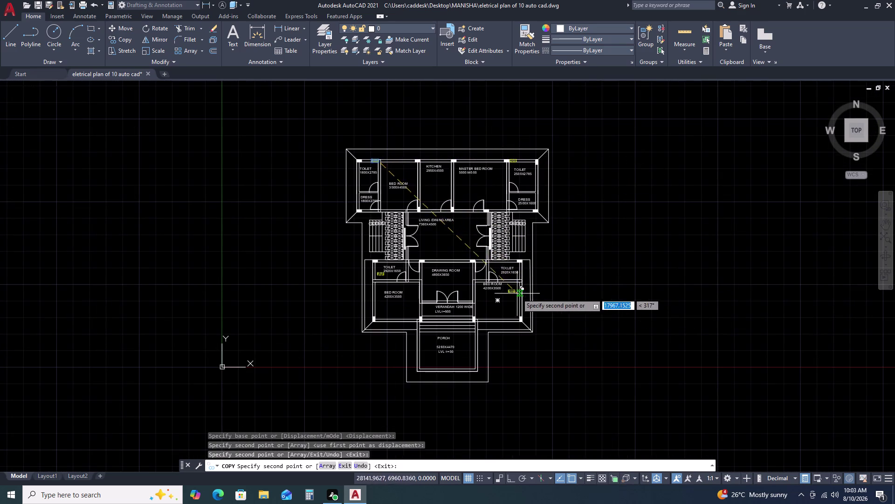
scroll(up, 3)
click(541, 261)
Rotate the lower right toilet's rectangle 270° so it stands upright.
key(Escape)
scroll(up, 3)
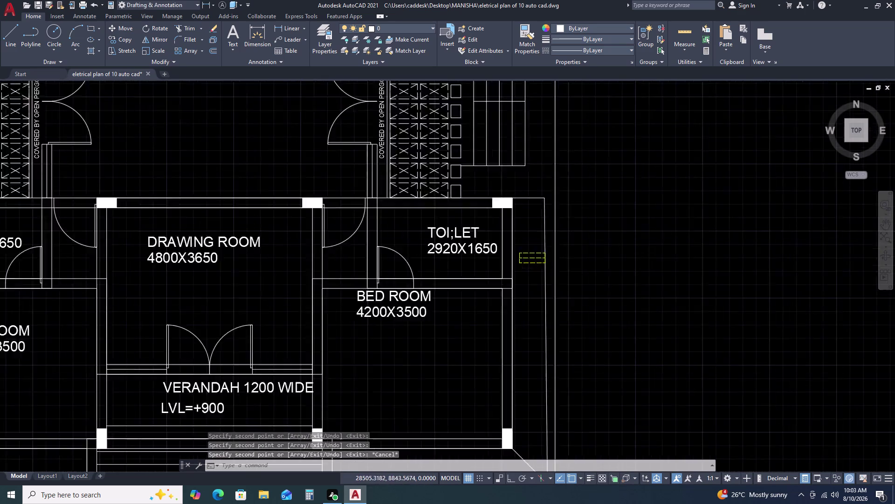
scroll(up, 3)
click(558, 226)
click(513, 305)
key(r)
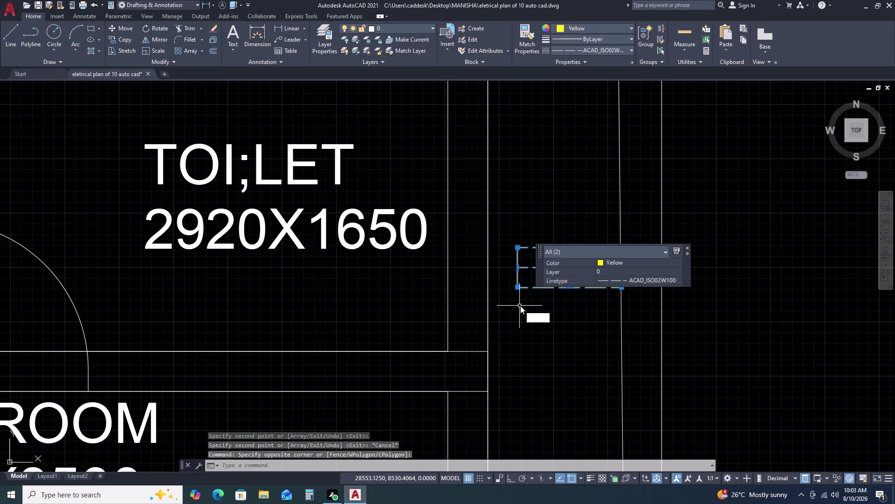
key(o)
key(space)
drag(542, 295, 543, 299)
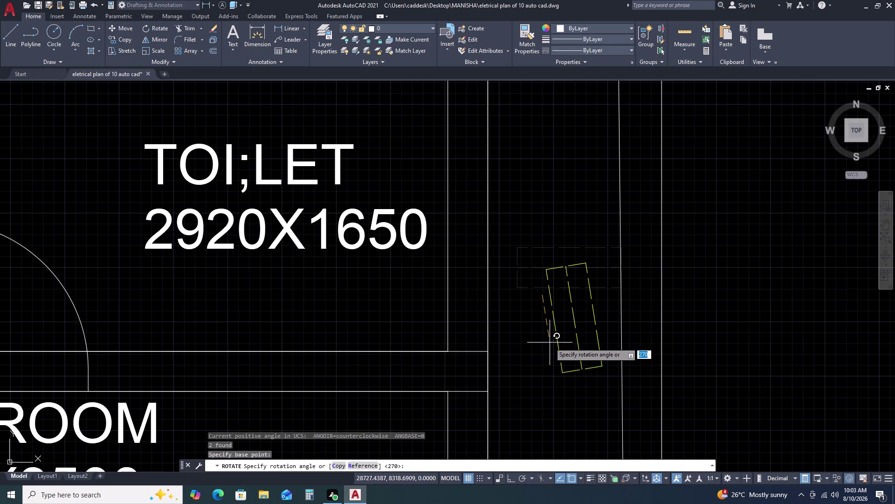
key(F8)
Move the upright rectangle, with Ortho off, into the right toilet's outer wall.
click(545, 349)
click(590, 262)
click(545, 286)
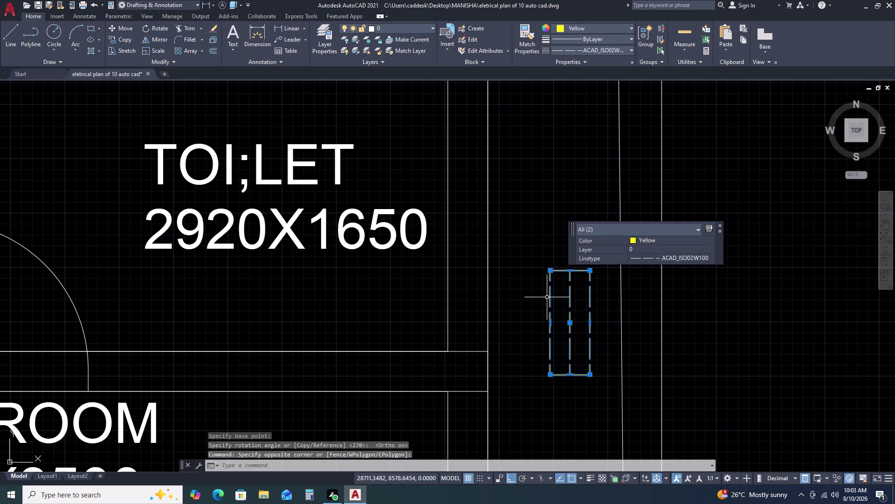
text(M)
key(space)
click(551, 323)
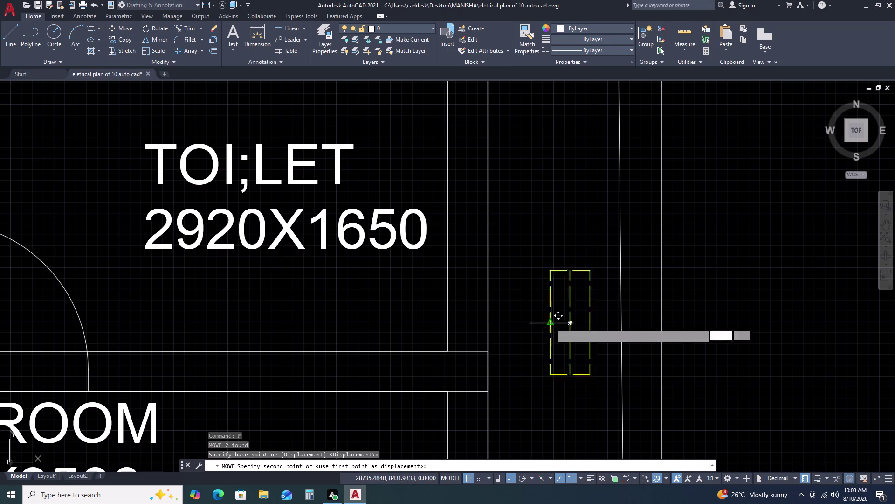
key(F8)
scroll(down, 3)
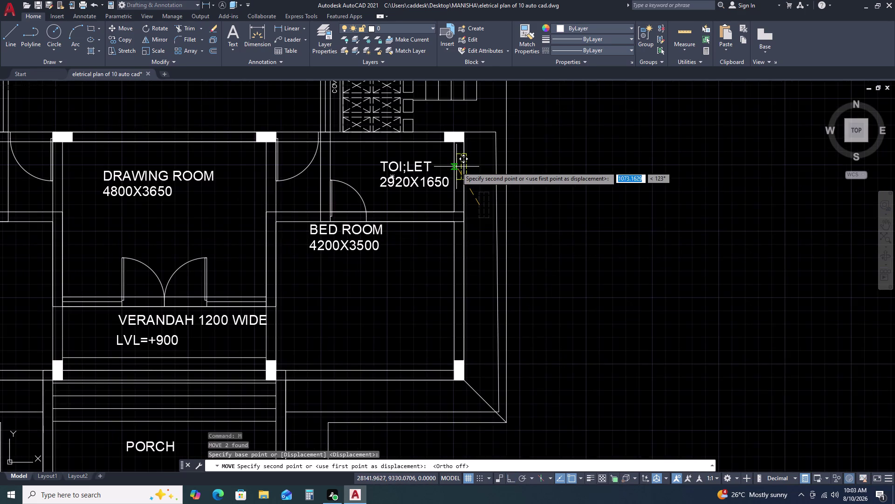
scroll(up, 3)
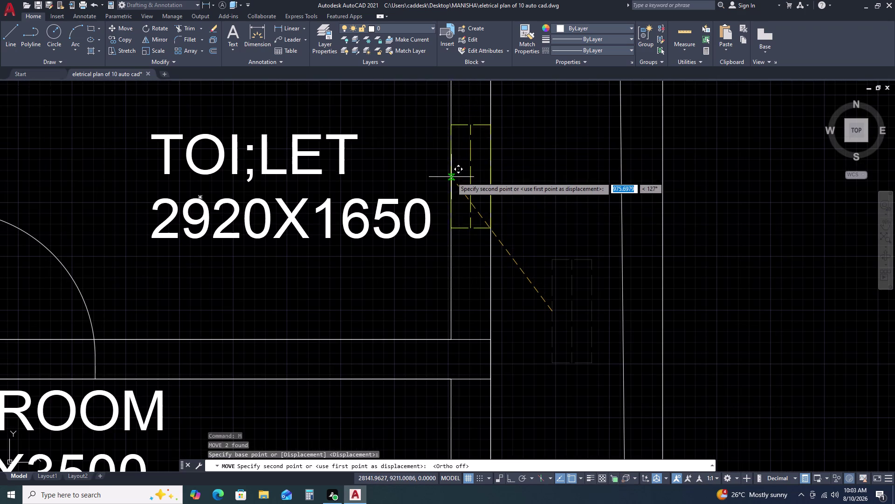
click(452, 178)
Rotate the lower left toilet's rectangle 270° so it stands upright.
scroll(down, 3)
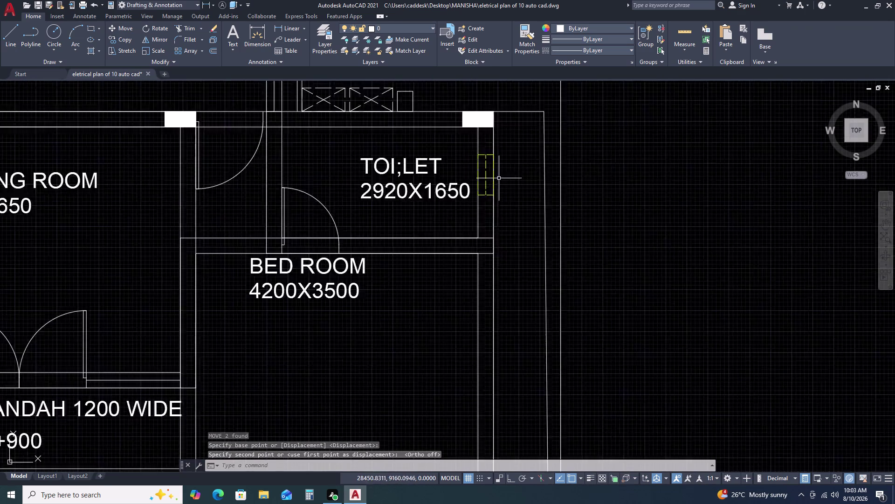
scroll(down, 3)
scroll(down, 3)
scroll(up, 3)
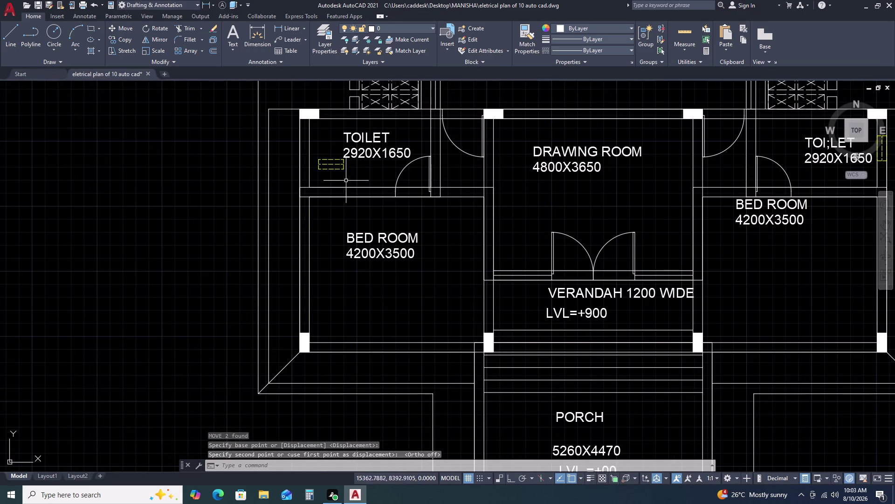
click(334, 152)
click(323, 170)
click(323, 175)
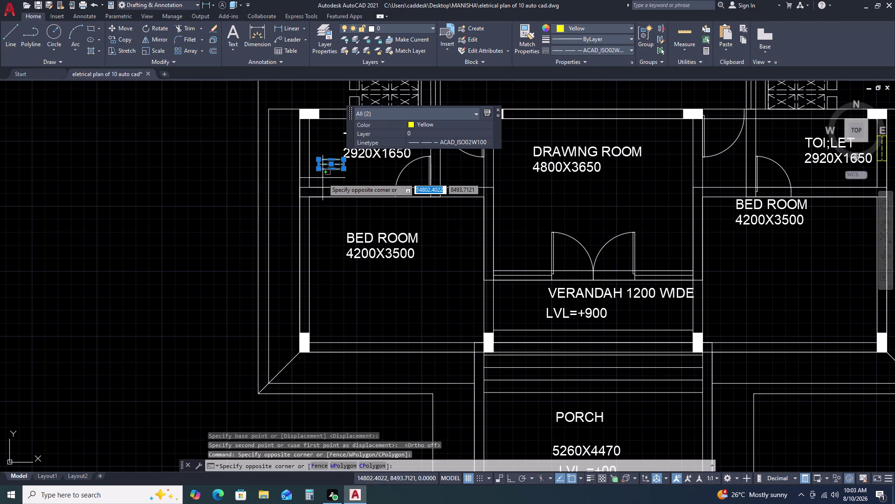
text(RO)
key(space)
click(379, 170)
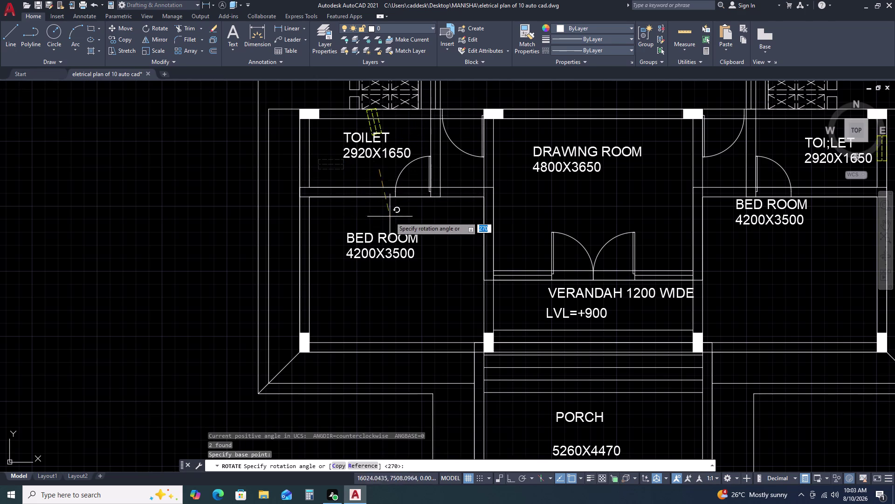
key(F8)
click(387, 238)
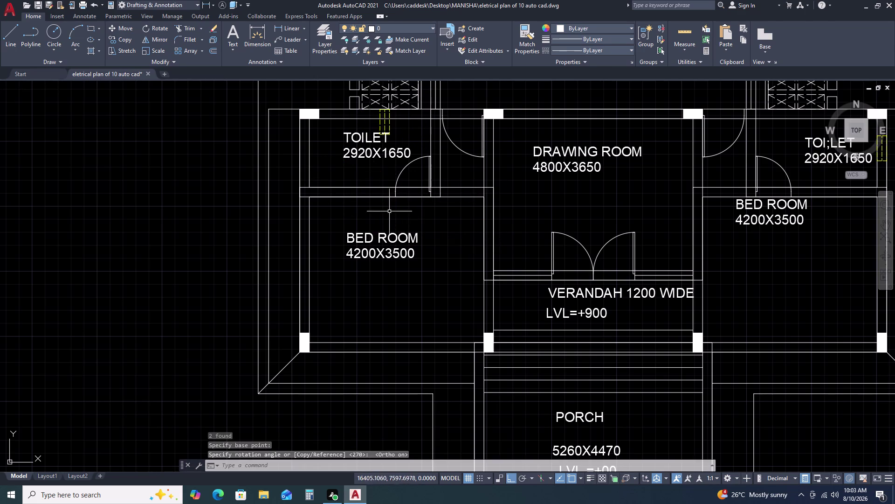
Start moving the lower left rectangle from a base point with Ortho off.
click(400, 130)
click(363, 126)
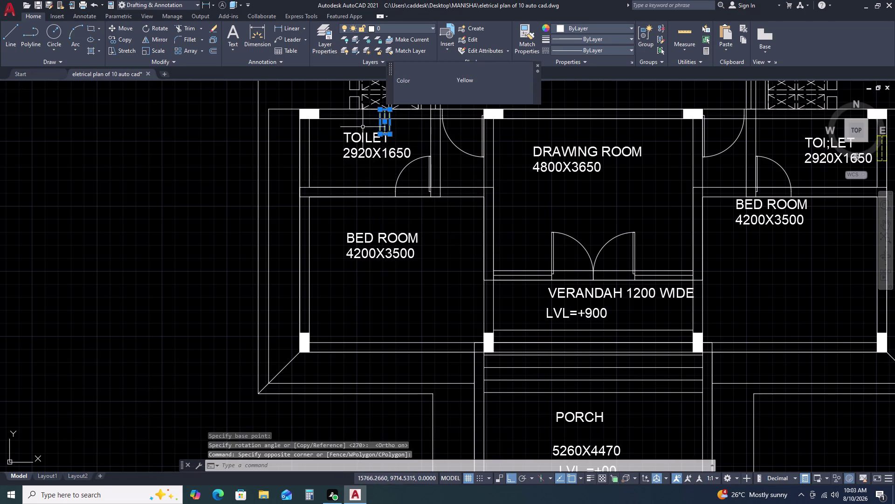
text(M)
key(space)
scroll(up, 3)
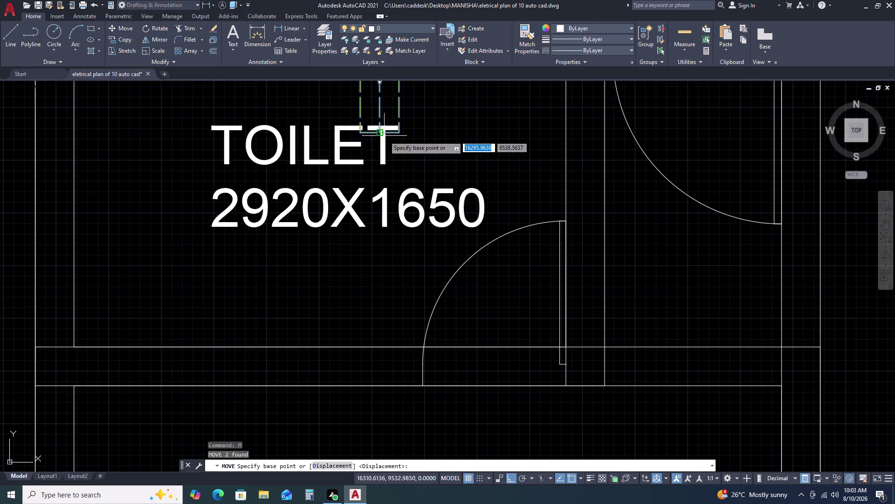
click(361, 133)
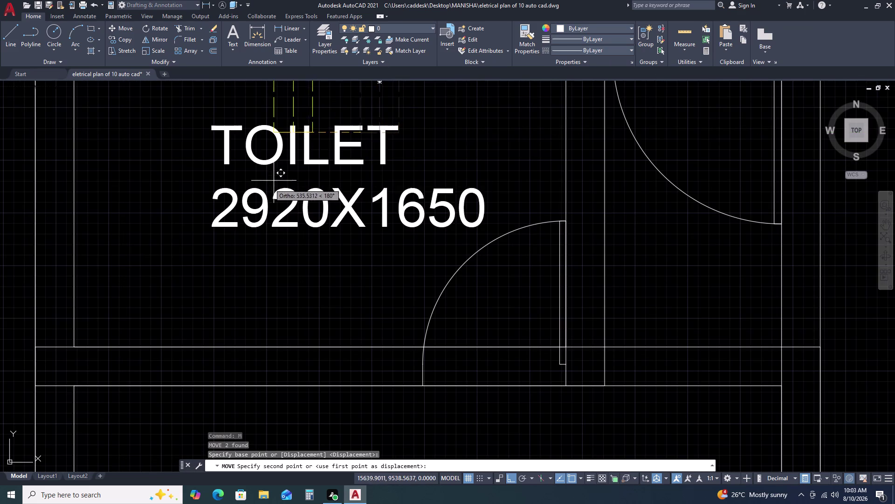
scroll(down, 3)
key(F8)
scroll(up, 3)
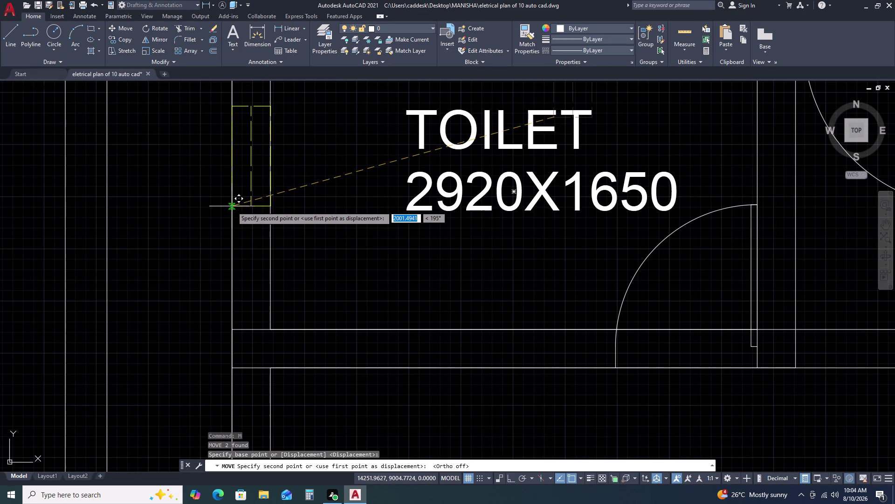
Set the lower left rectangle into the left toilet's outer wall.
click(232, 206)
scroll(down, 3)
scroll(down, 3)
scroll(down, 3)
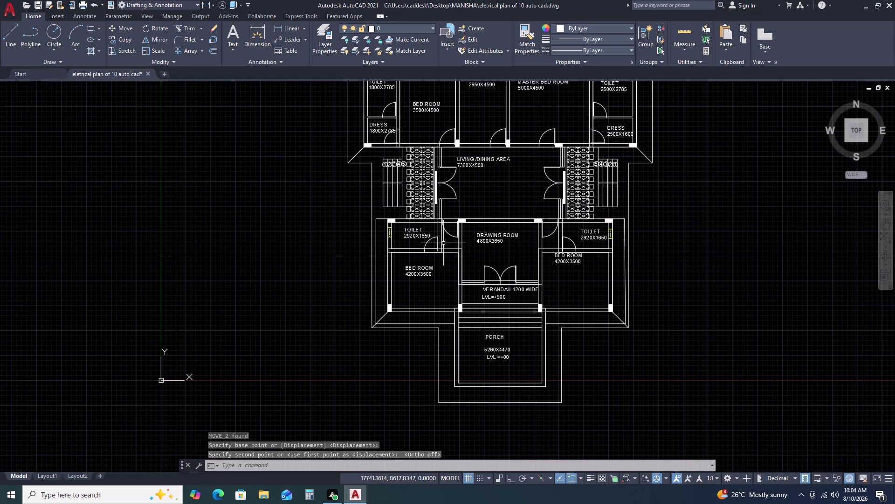
scroll(down, 3)
scroll(up, 3)
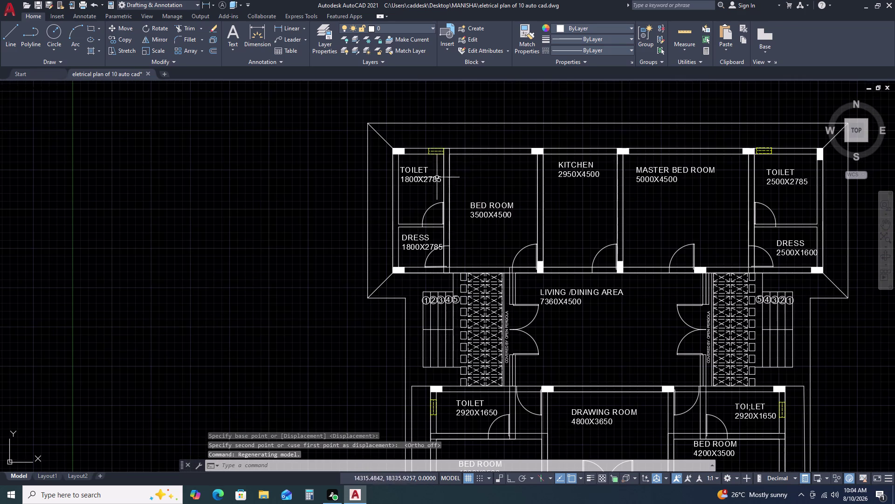
middle_drag(535, 190, 423, 247)
scroll(up, 3)
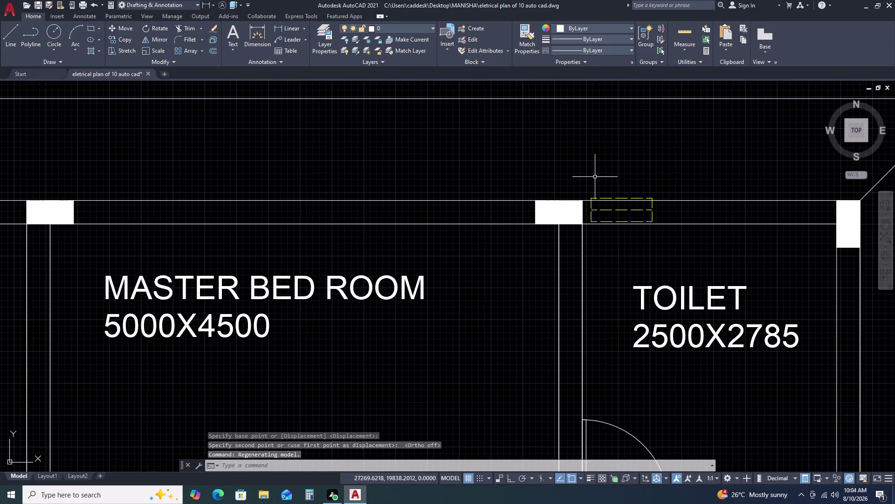
Window-select the dashed window in the upper right toilet's top wall.
click(595, 177)
click(674, 239)
scroll(up, 3)
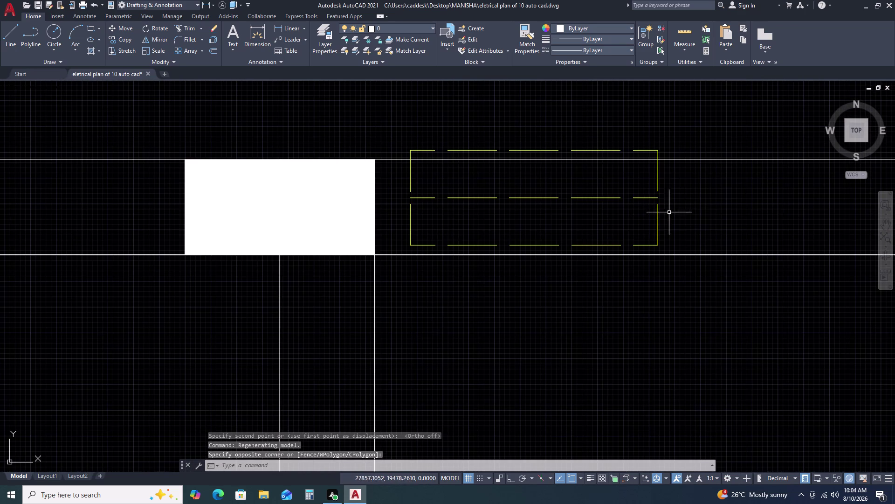
drag(683, 203, 670, 203)
click(410, 211)
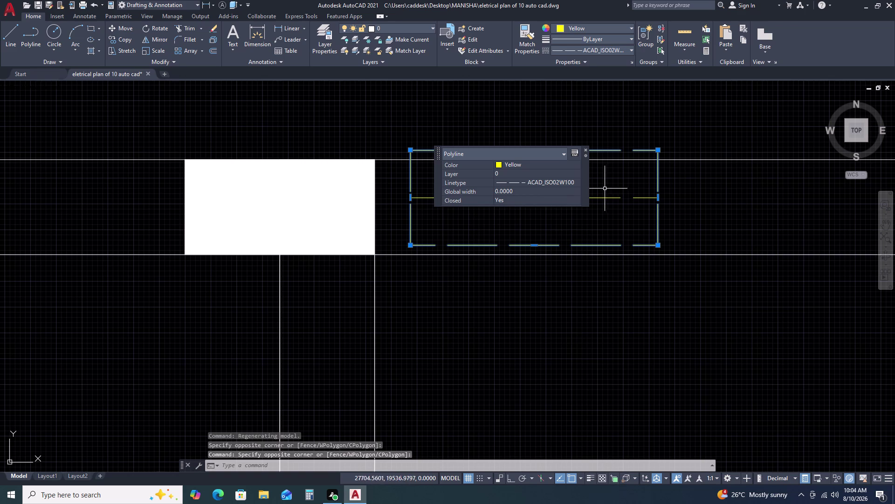
click(609, 189)
click(588, 215)
Move the dashed window flush against the neighbouring column.
key(m)
key(space)
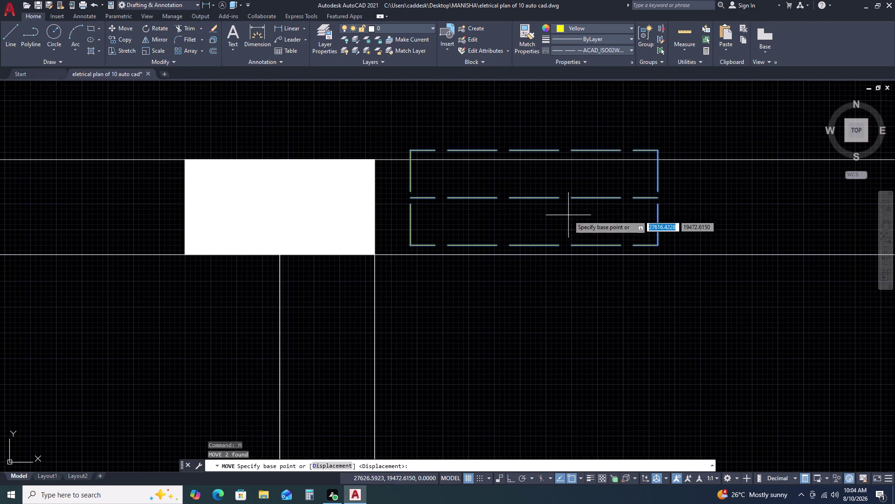
click(413, 244)
click(374, 254)
scroll(down, 3)
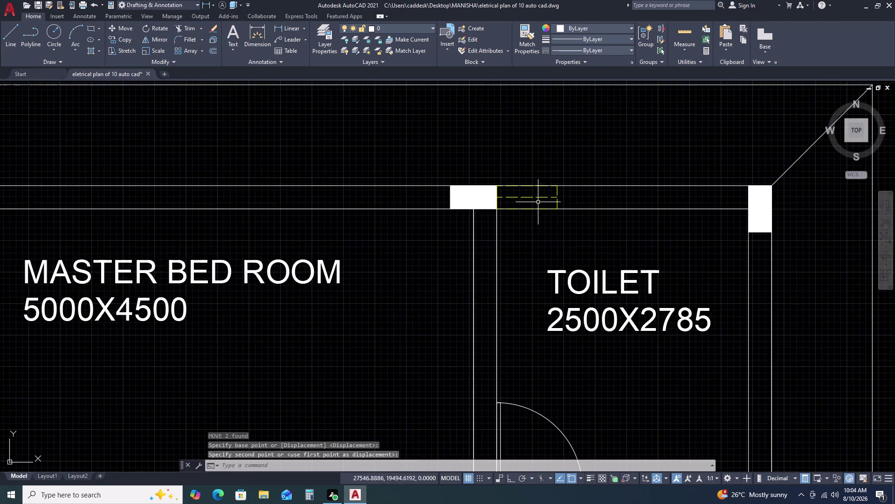
scroll(down, 3)
scroll(down, 3)
middle_drag(615, 301, 601, 195)
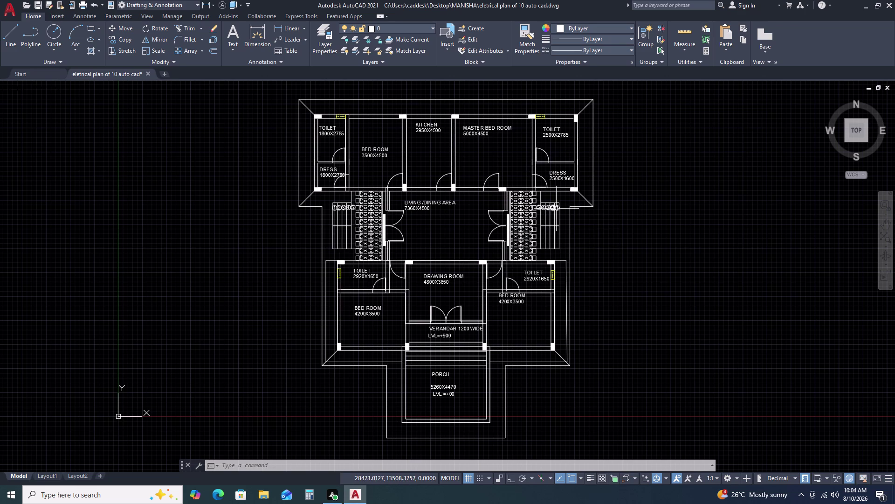
Draw a 2400-long horizontal line with Ortho on, right of the floor plan.
key(l)
key(space)
click(625, 256)
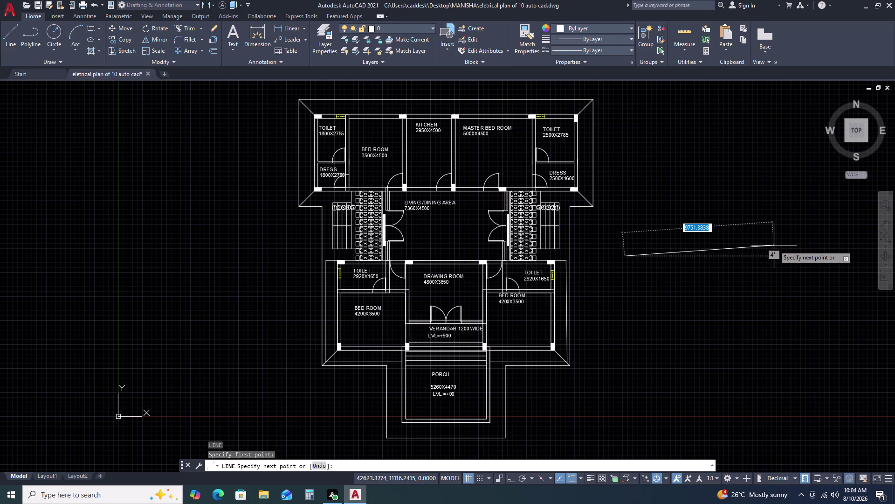
key(F8)
text(240)
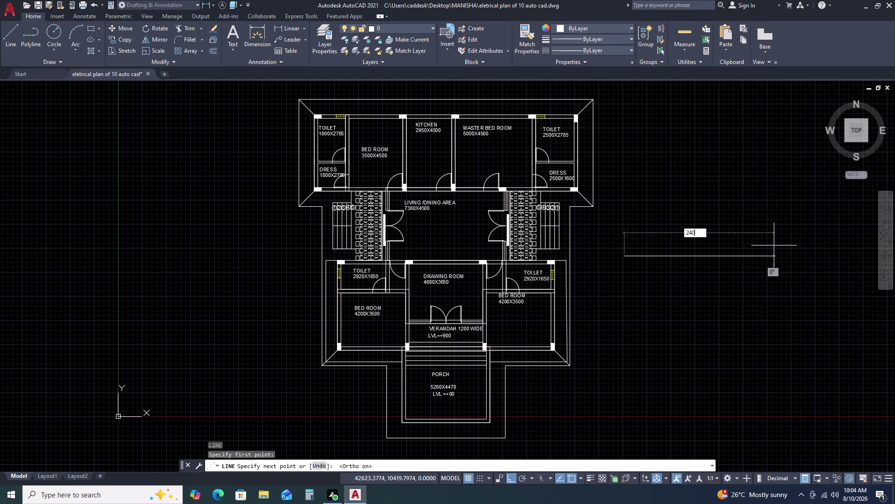
text(0)
key(space)
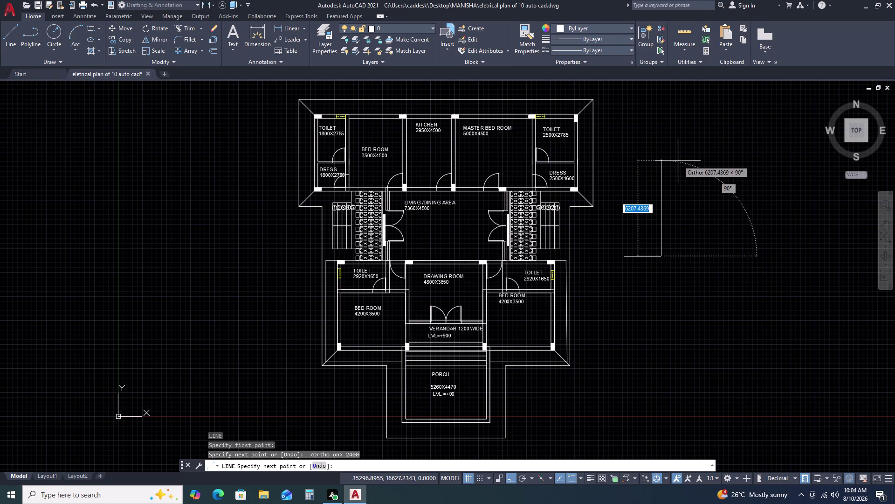
key(Escape)
click(672, 250)
double_click(617, 269)
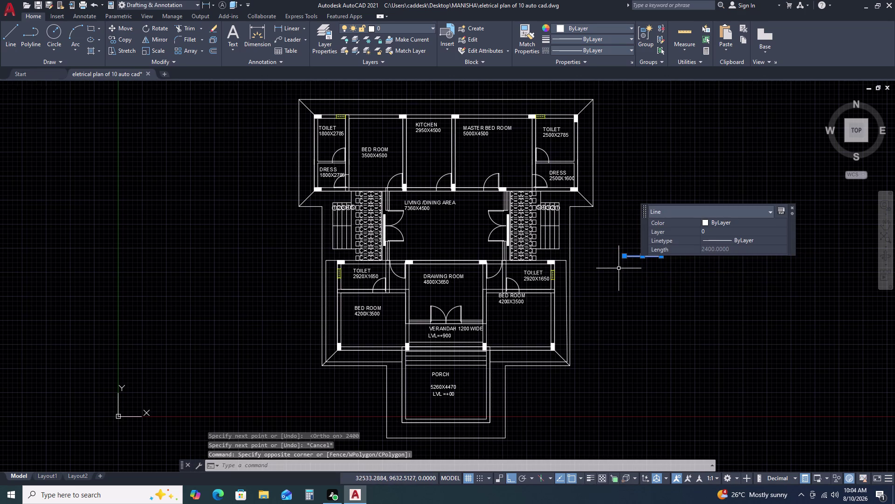
Offset the 2400 line 115 above and below it.
key(o)
key(space)
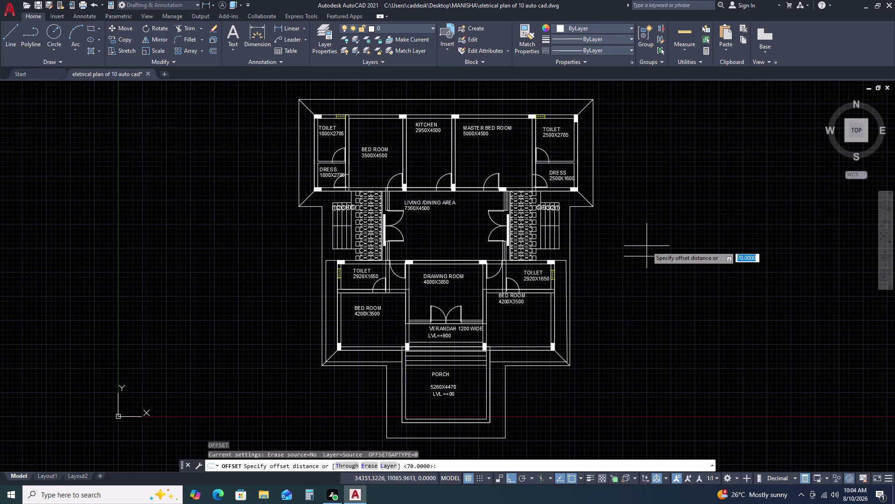
key(1)
key(1)
text(5)
key(space)
click(648, 228)
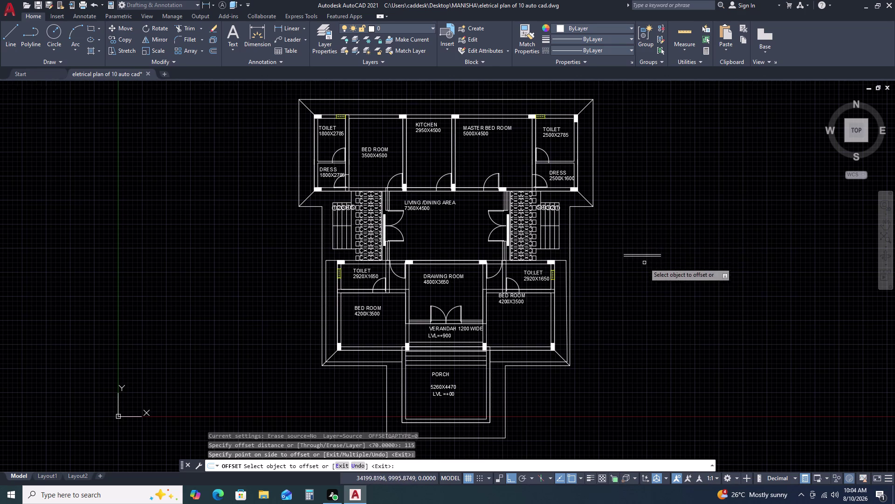
scroll(up, 3)
click(642, 247)
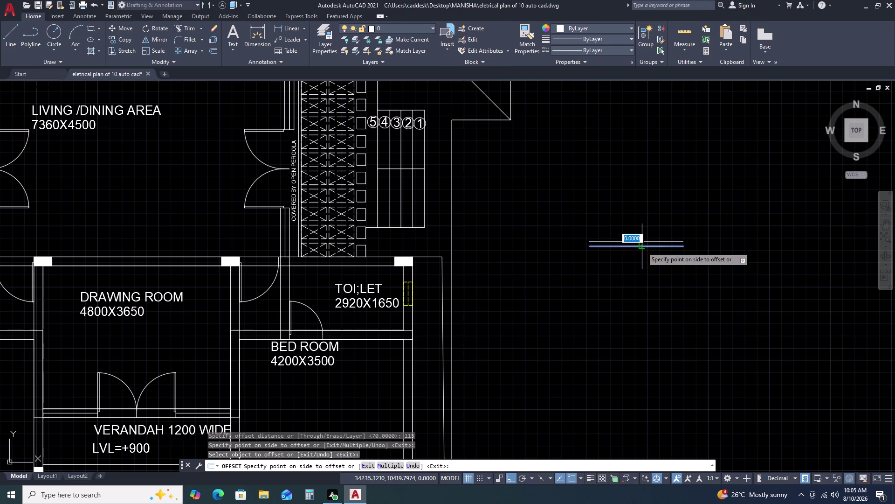
double_click(644, 281)
key(Escape)
scroll(up, 3)
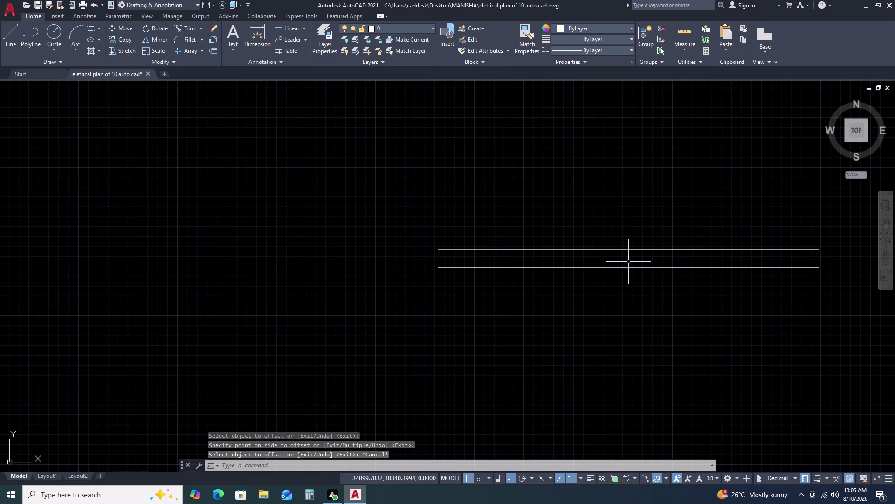
Close the right and left ends of the outer lines with short lines.
key(l)
key(space)
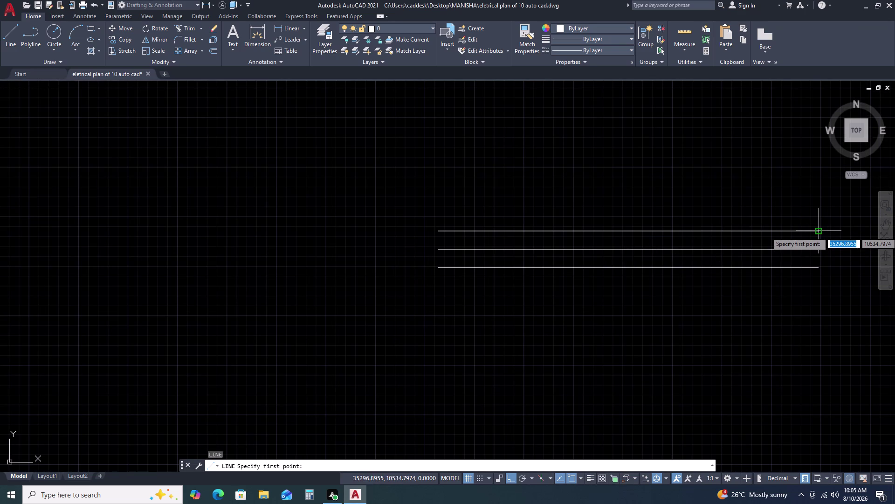
drag(818, 232, 818, 241)
click(817, 272)
key(space)
key(space)
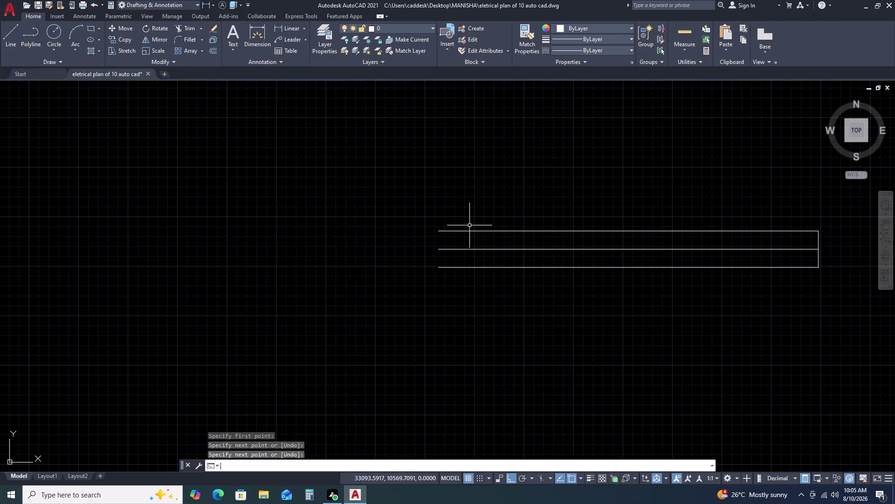
click(437, 231)
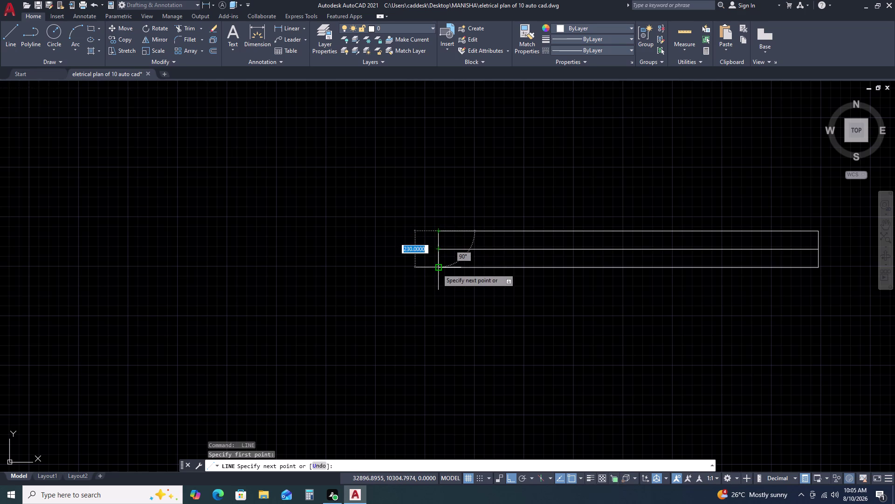
click(437, 269)
key(Escape)
Offset the middle line 75 to each side.
click(468, 249)
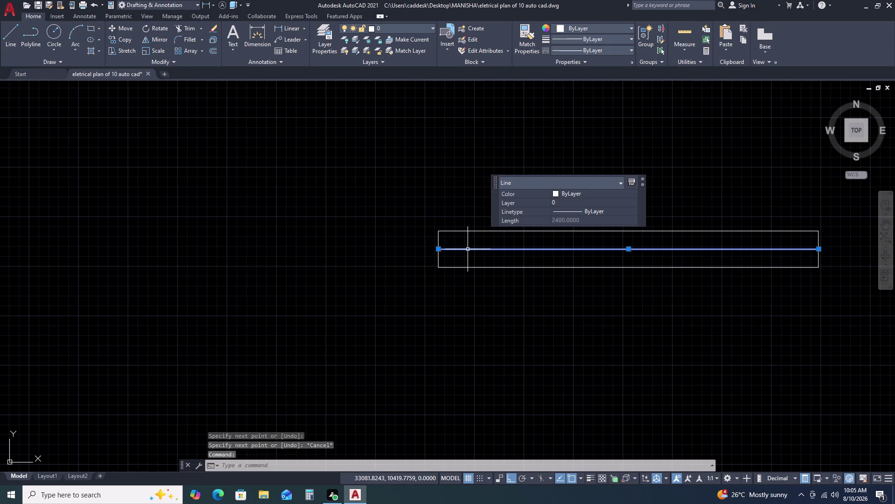
text(O)
key(space)
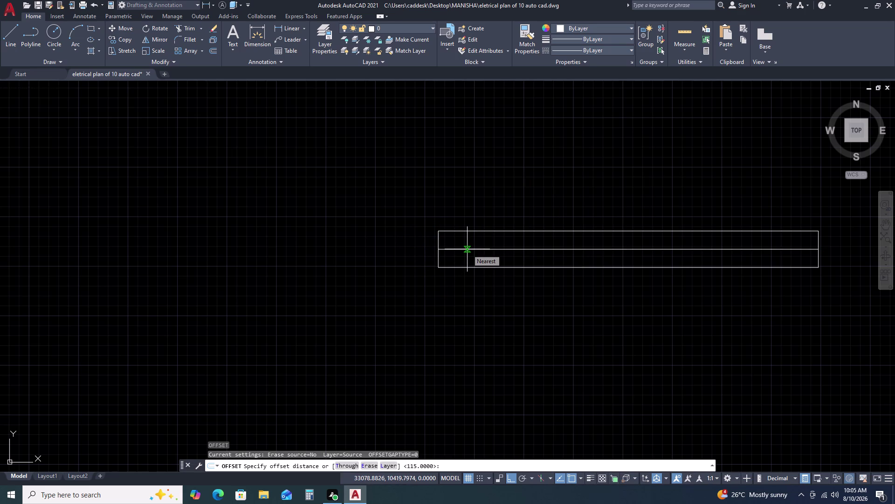
key(7)
key(5)
key(space)
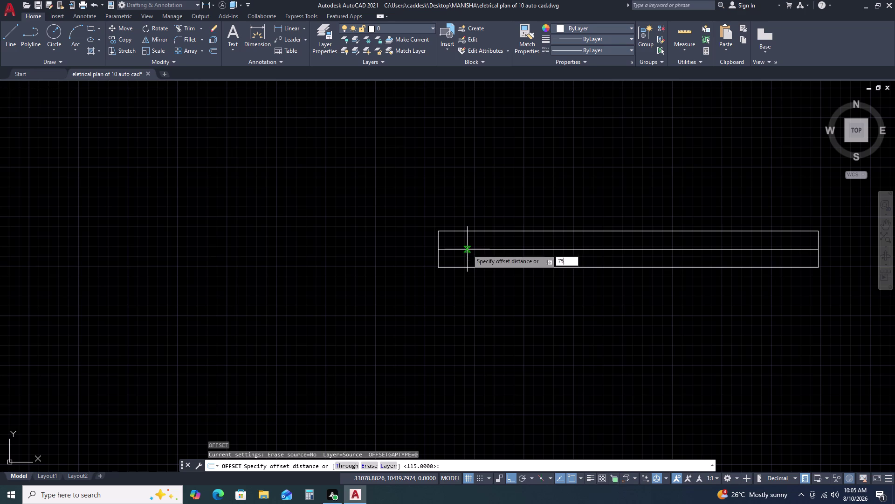
double_click(474, 241)
double_click(474, 248)
double_click(474, 263)
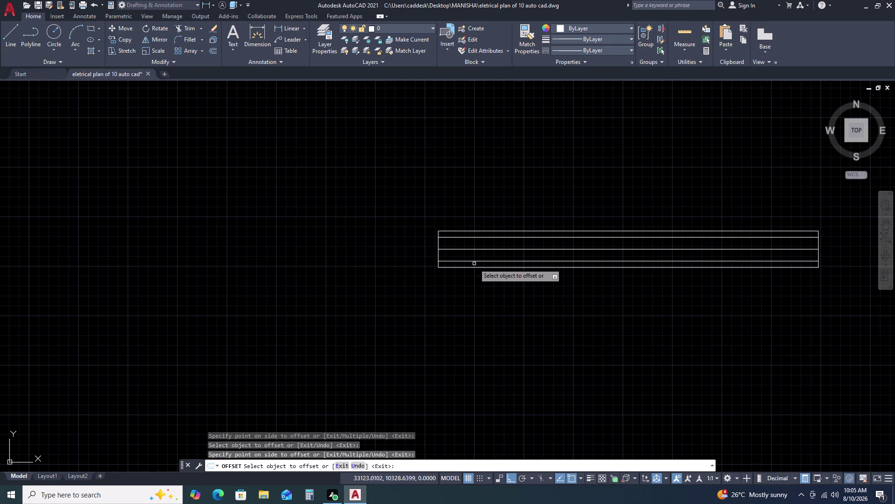
key(Escape)
click(555, 251)
double_click(546, 244)
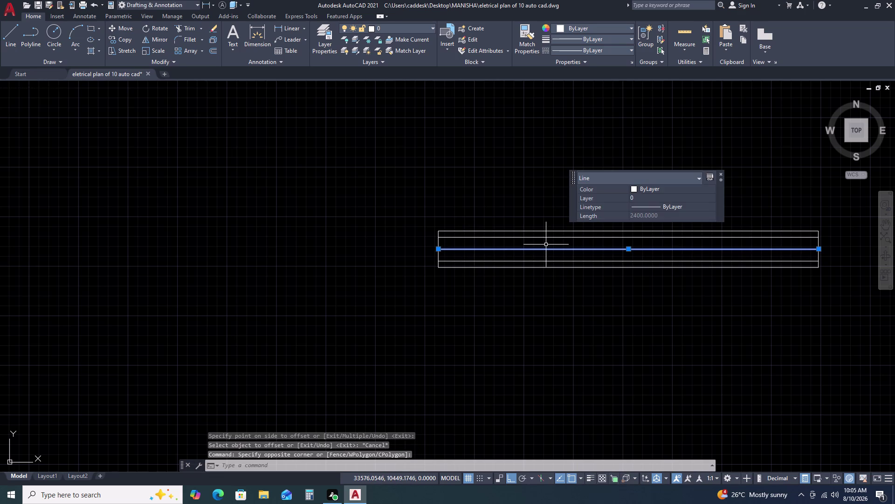
Delete the original middle line and make the new parallel lines green.
key(Delete)
scroll(down, 3)
drag(470, 213, 485, 224)
click(714, 292)
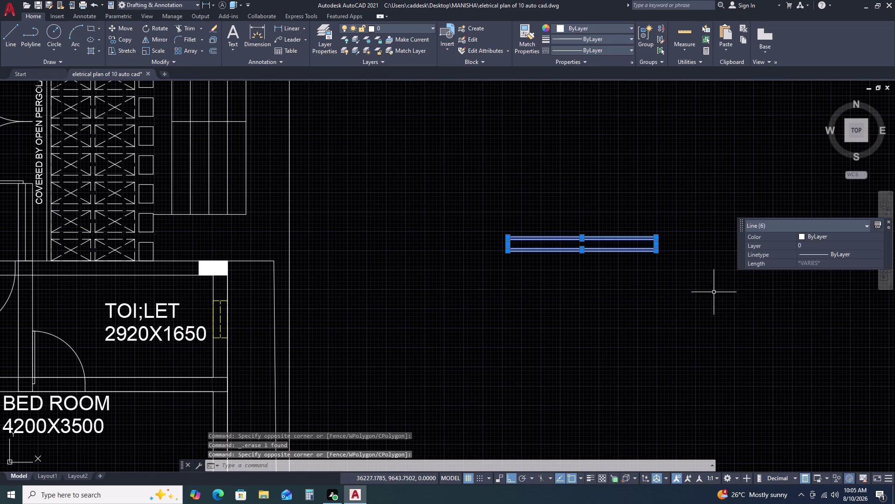
click(833, 238)
click(833, 239)
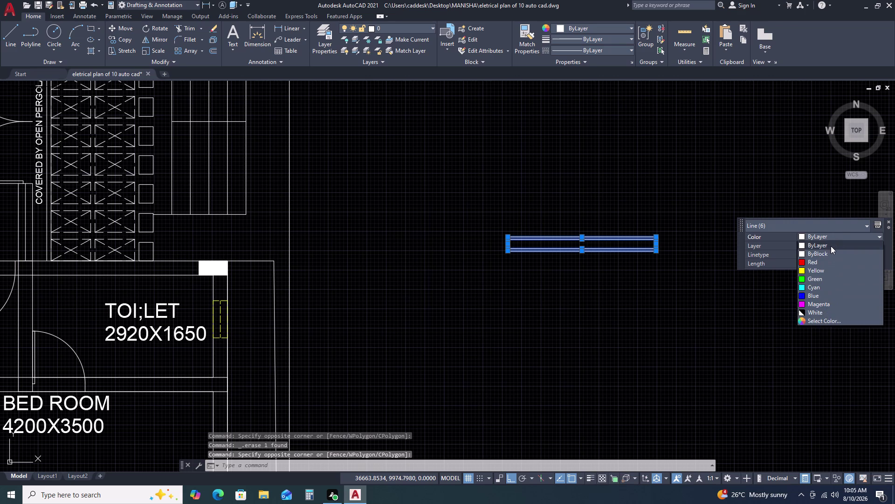
click(827, 278)
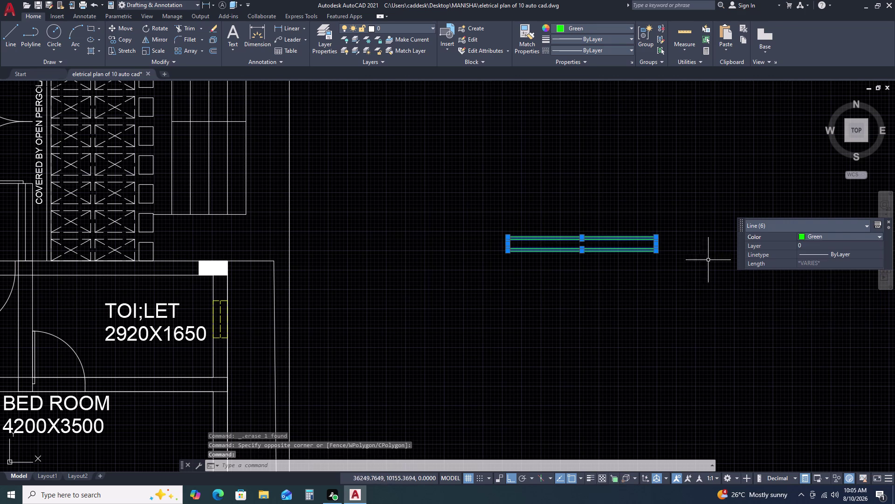
key(Escape)
key(Escape)
Select the green window lines and start moving them from a base point.
scroll(down, 3)
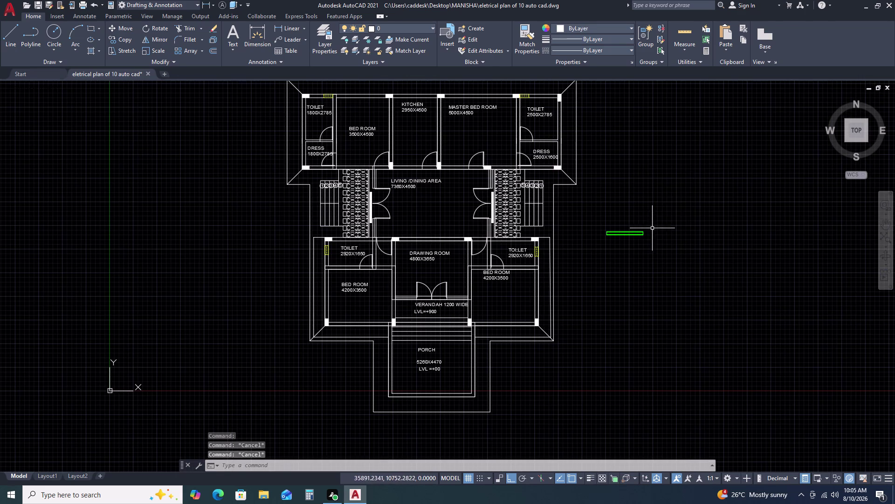
double_click(671, 213)
double_click(621, 276)
text(M)
key(space)
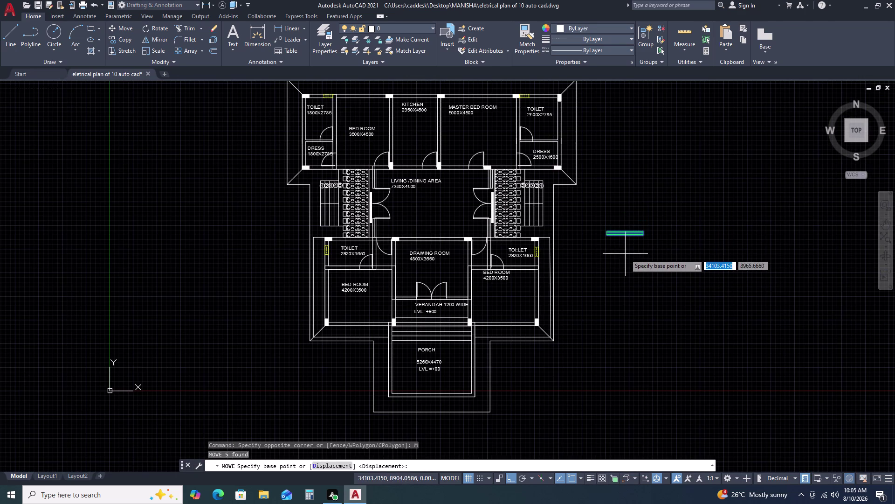
click(627, 237)
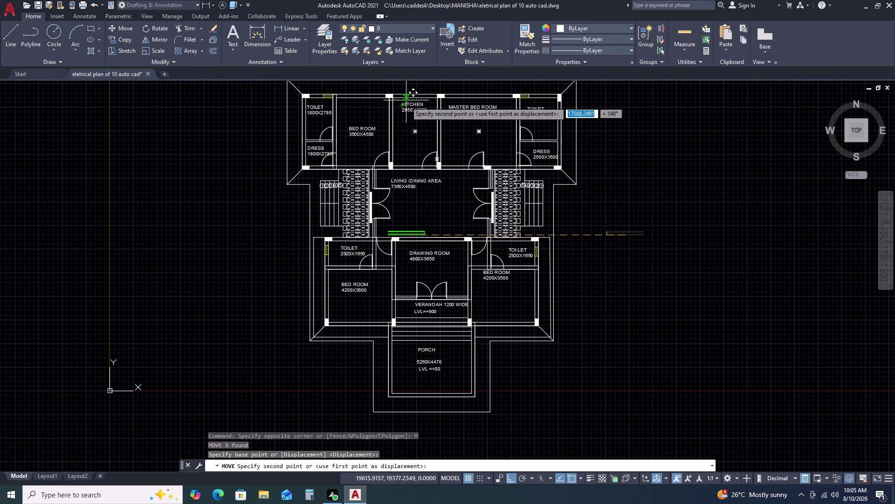
key(F8)
Set the 2400-long window strip into the master bedroom's top wall.
scroll(up, 3)
scroll(down, 3)
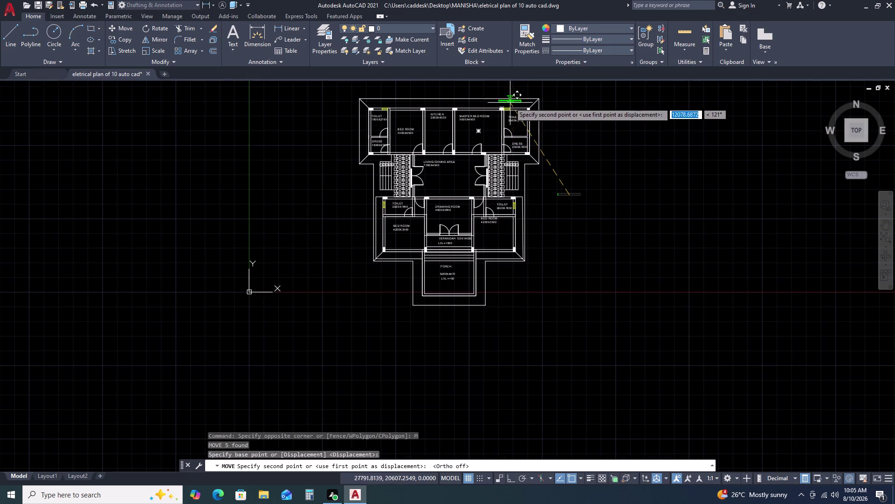
scroll(up, 3)
middle_drag(474, 105, 492, 150)
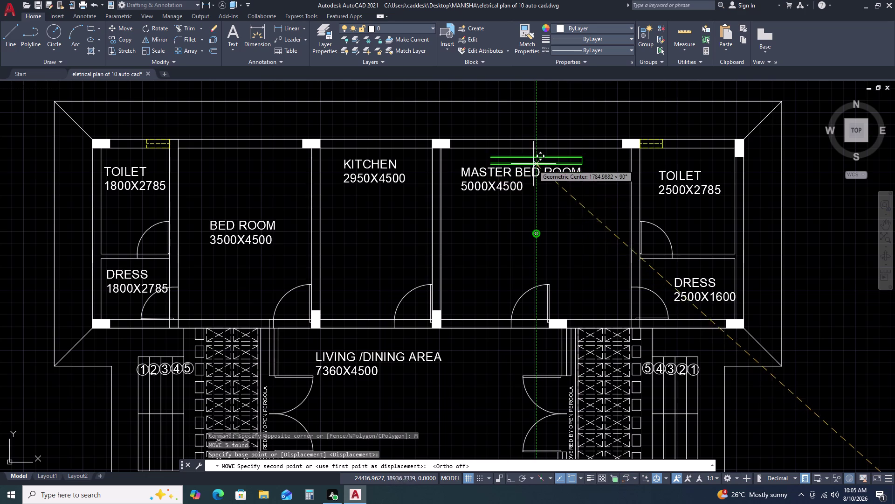
click(537, 149)
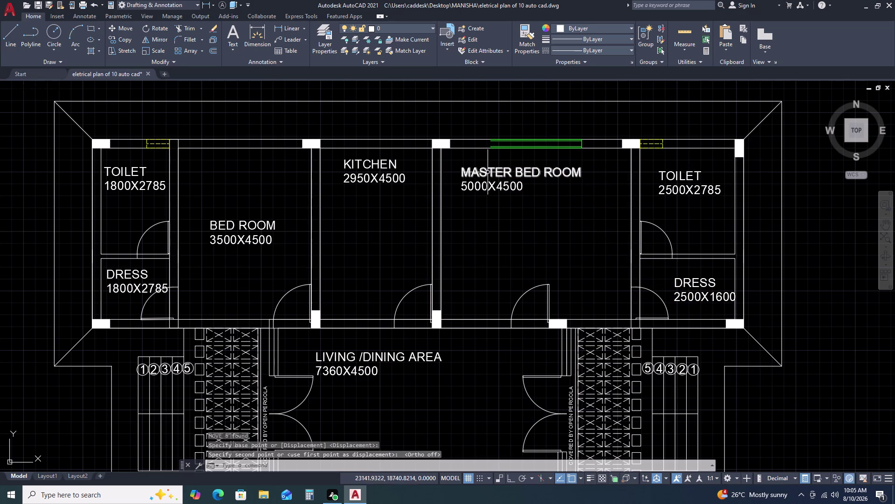
scroll(down, 3)
scroll(up, 3)
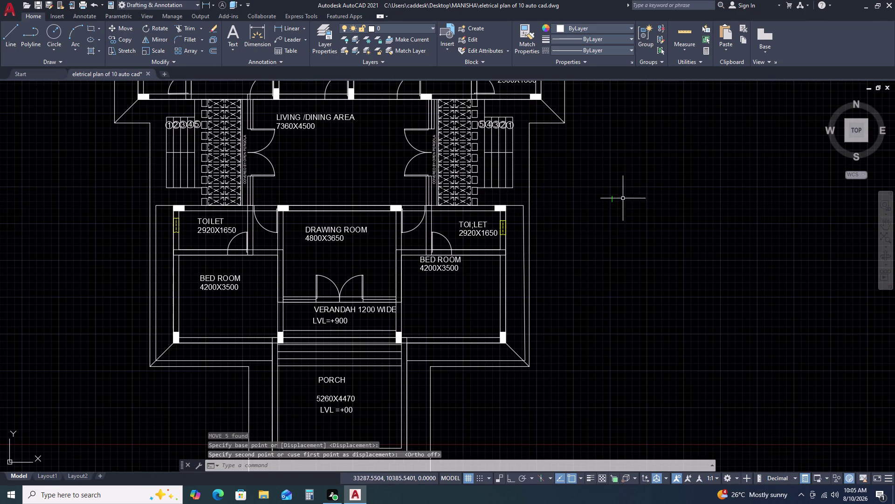
Move the chosen line to the end of the Master Bed Room window.
click(621, 190)
click(605, 208)
text(M)
key(space)
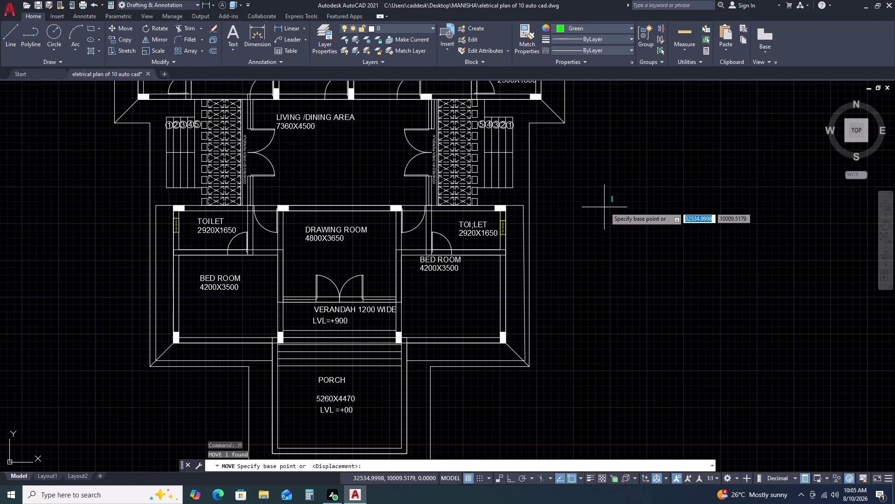
click(611, 205)
scroll(down, 3)
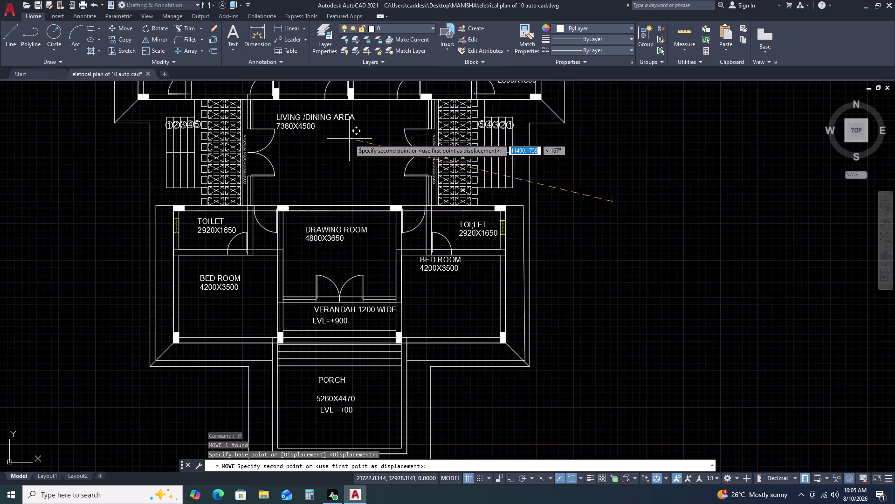
scroll(down, 3)
scroll(up, 3)
scroll(up, 3)
middle_drag(356, 89, 420, 243)
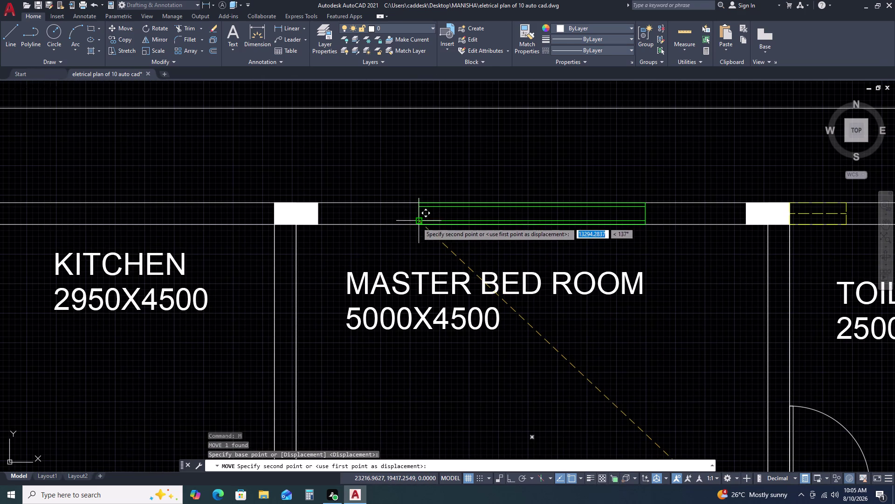
click(417, 222)
scroll(up, 3)
Lower the window's short end line onto the wall line, then select all six window lines.
click(431, 212)
double_click(394, 203)
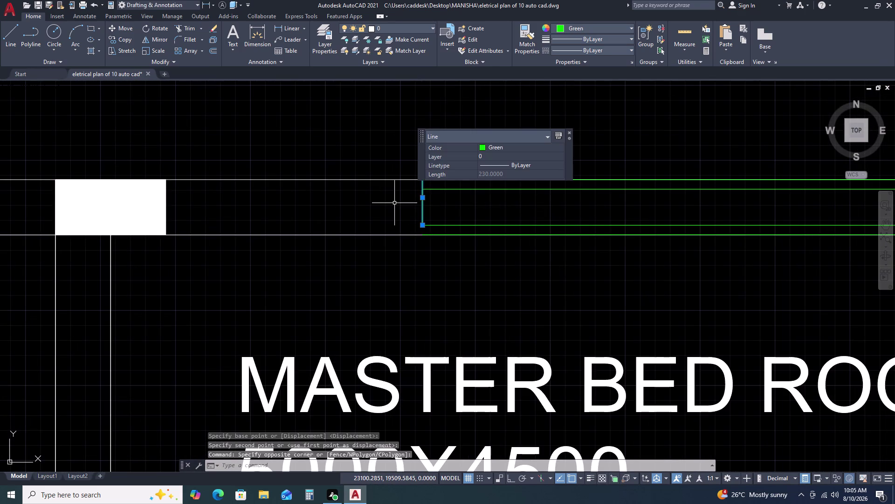
text(M)
key(space)
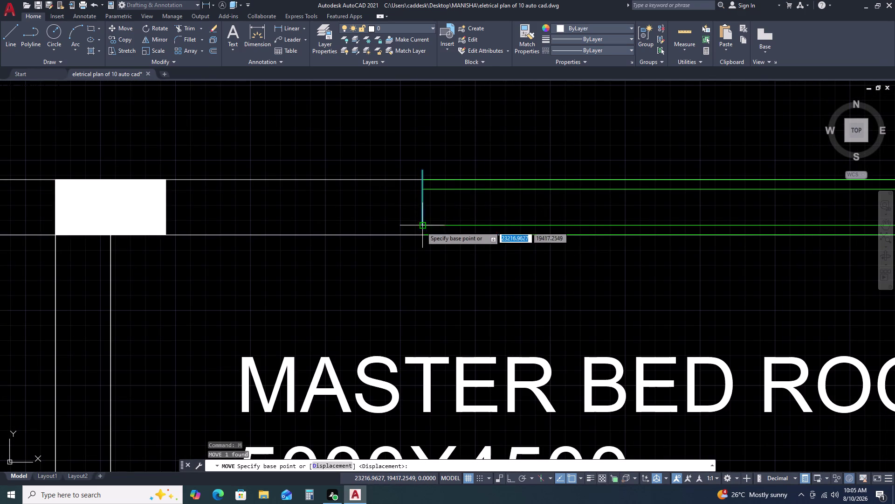
click(423, 227)
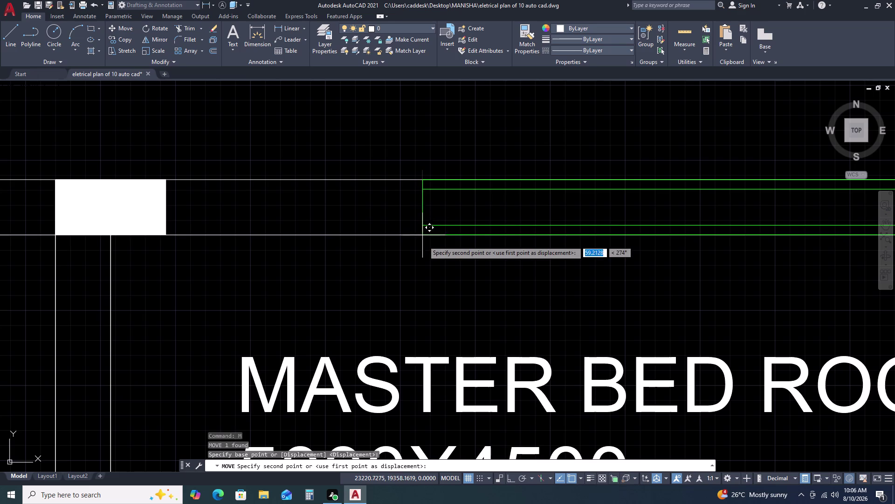
click(423, 234)
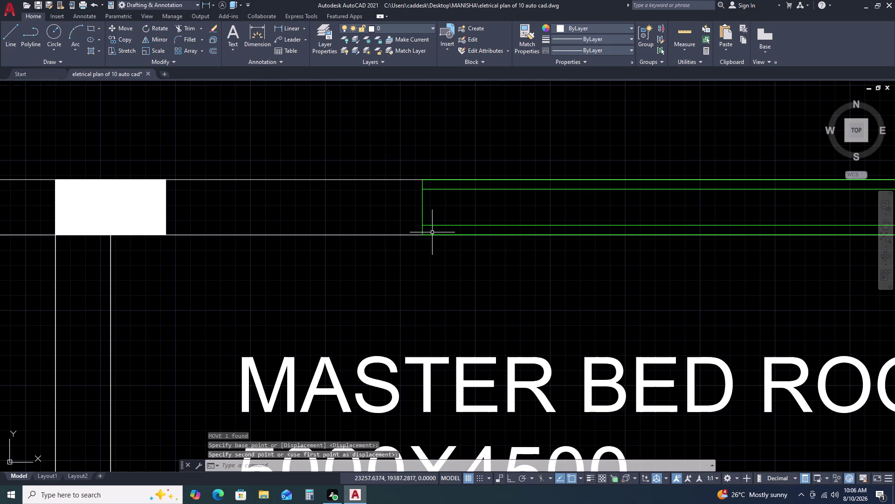
scroll(up, 3)
scroll(down, 3)
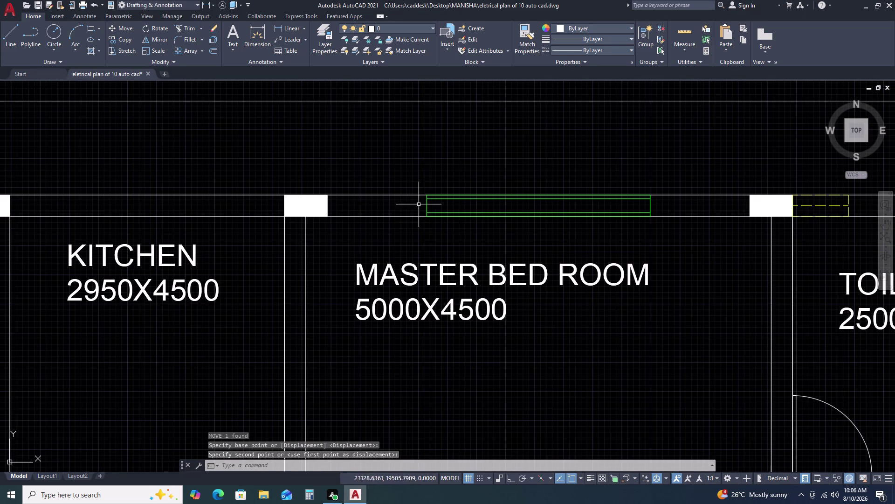
drag(406, 173, 410, 183)
click(675, 237)
Copy the green window with CO into the Bed Room's top wall and once more just below.
key(c)
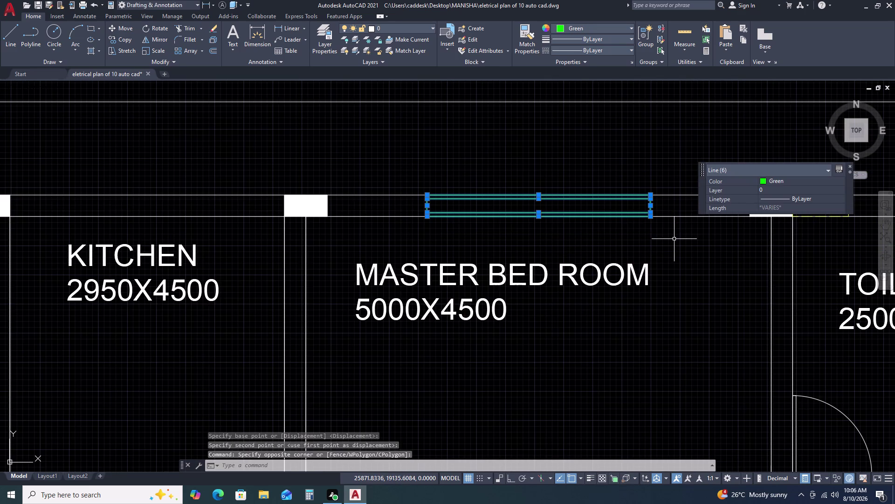
text(O)
key(space)
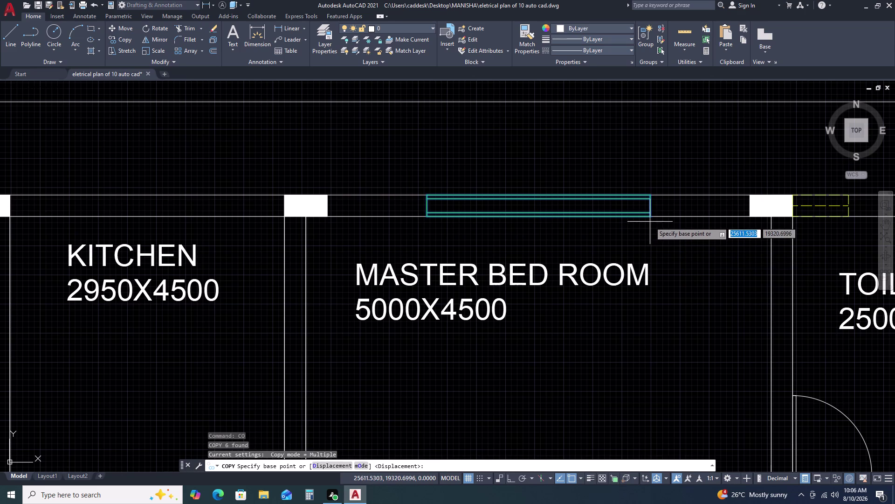
double_click(651, 219)
scroll(down, 3)
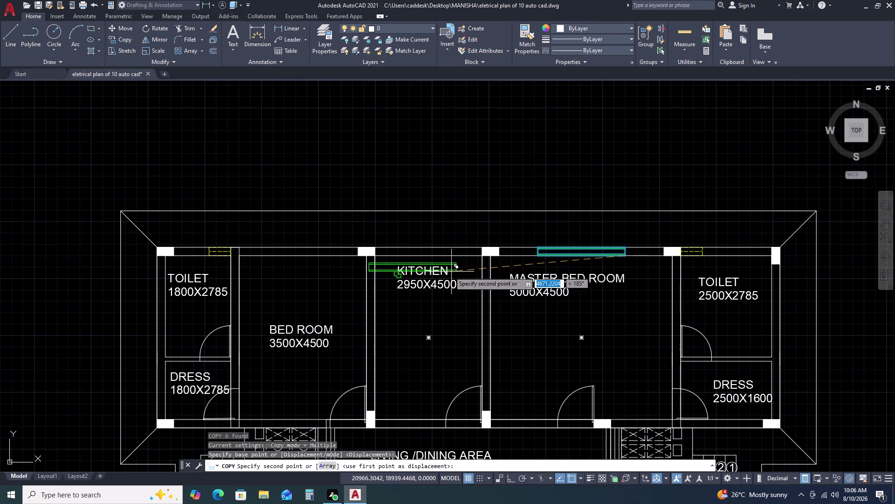
scroll(up, 3)
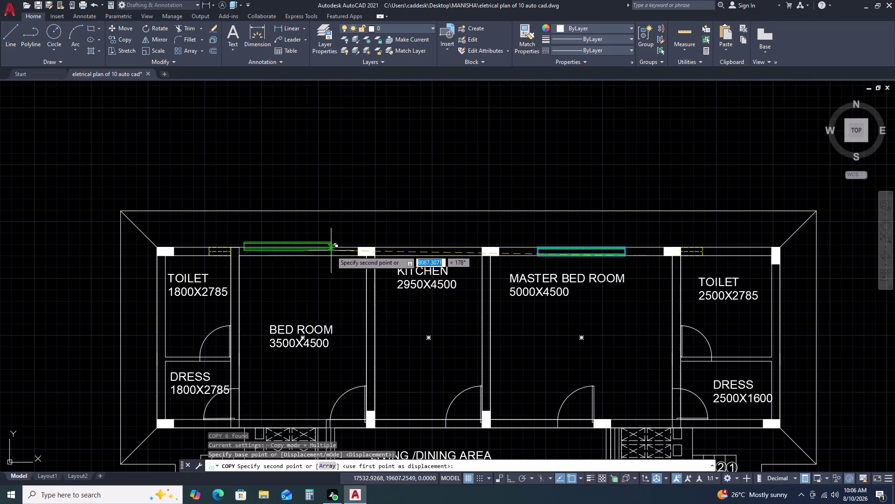
scroll(up, 3)
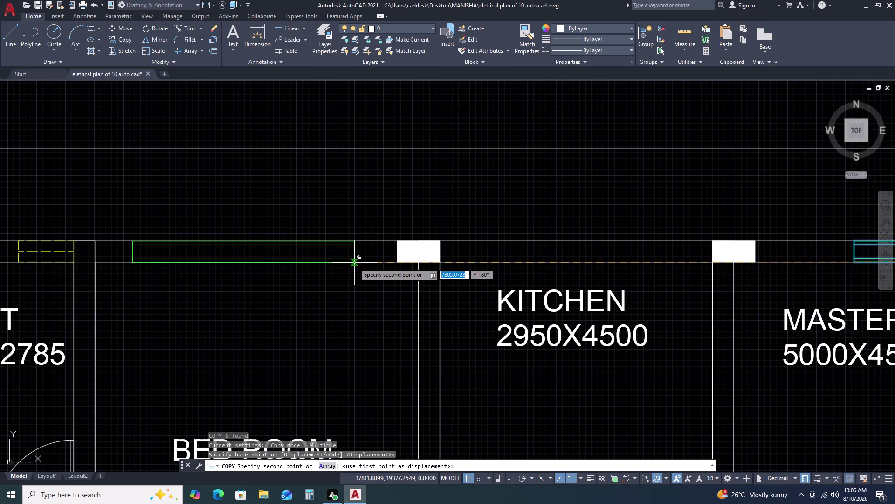
double_click(355, 263)
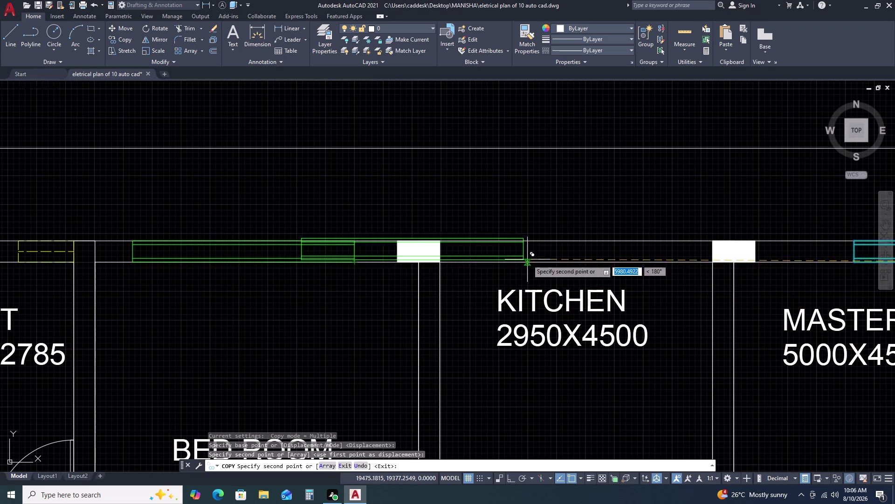
scroll(up, 3)
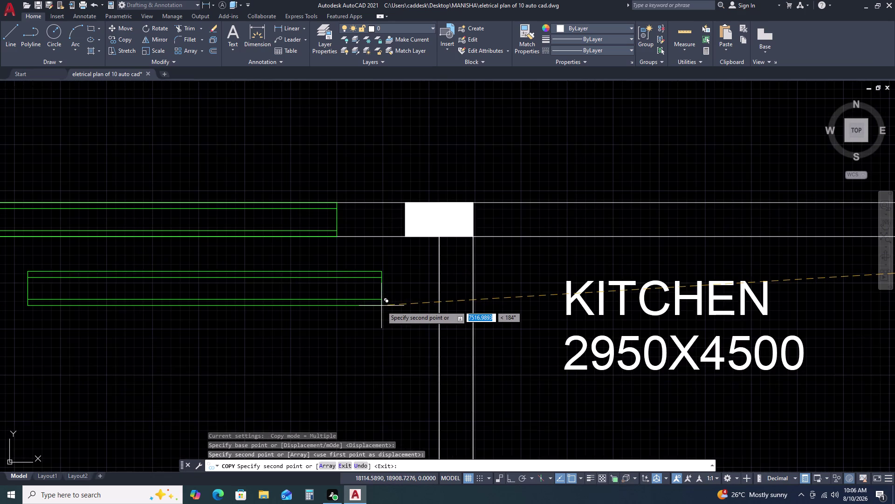
triple_click(381, 305)
key(Escape)
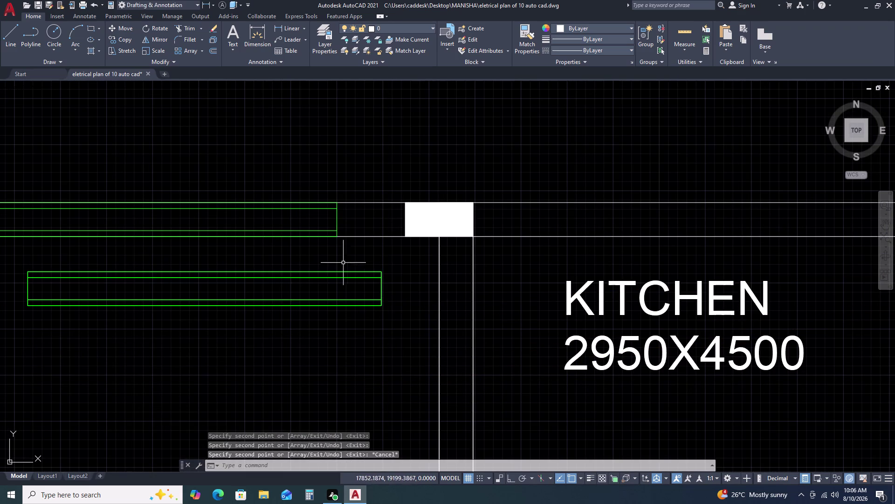
scroll(down, 3)
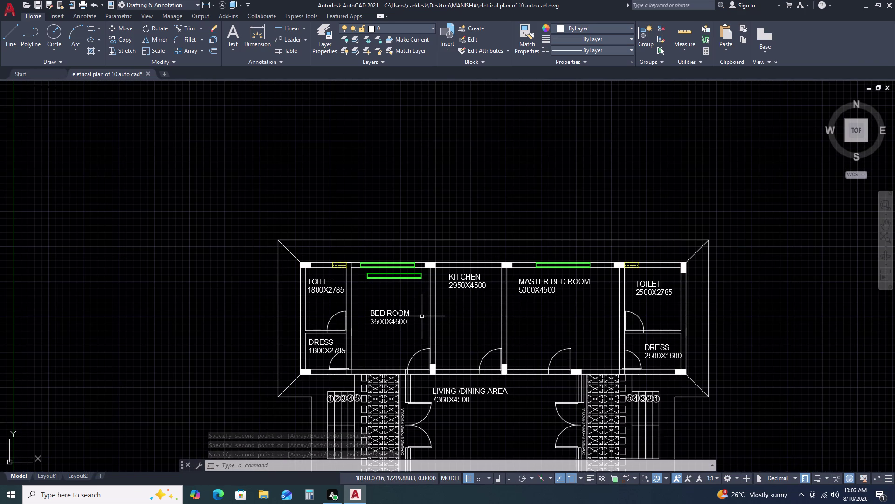
Join the spare window copy's main lines into polylines.
scroll(up, 3)
drag(452, 271, 444, 260)
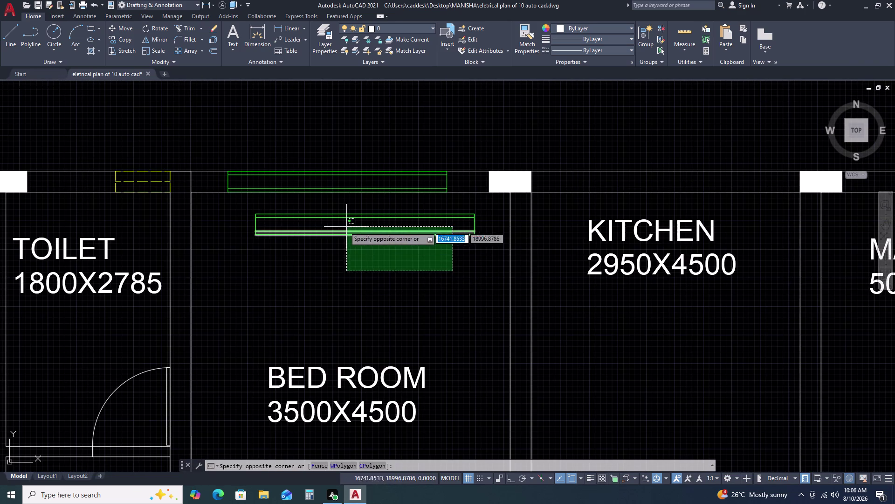
click(229, 214)
click(486, 212)
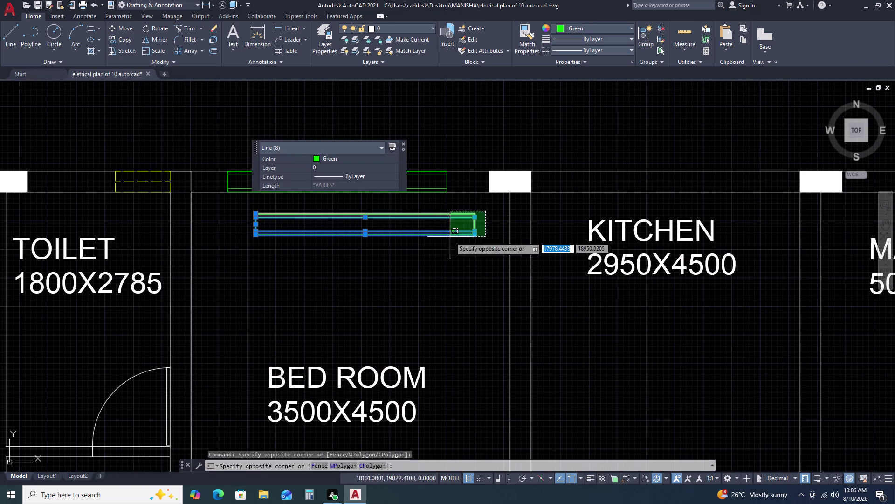
click(434, 250)
key(j)
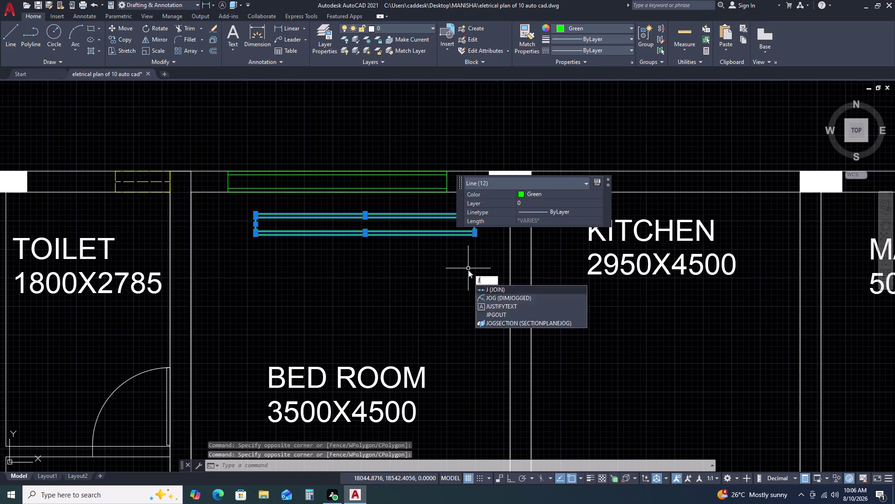
key(Return)
Join the end segments at the spare copy's right end.
drag(471, 205, 470, 210)
click(449, 235)
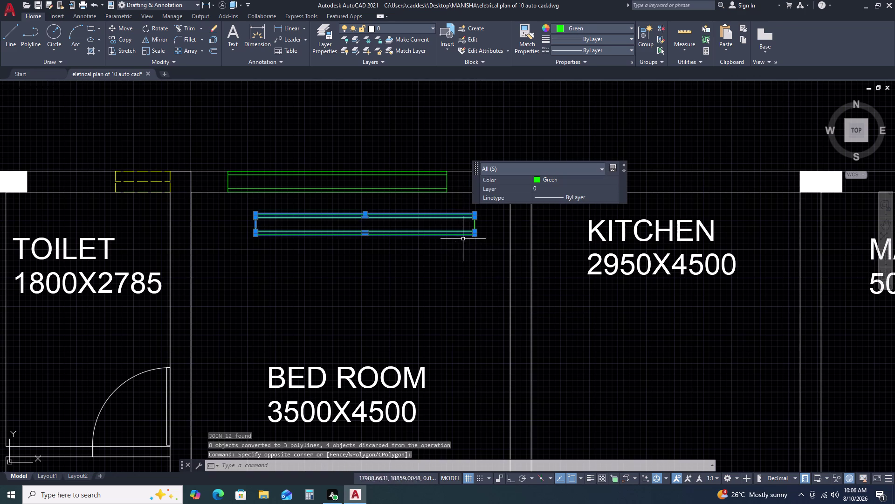
scroll(up, 3)
click(513, 226)
click(457, 256)
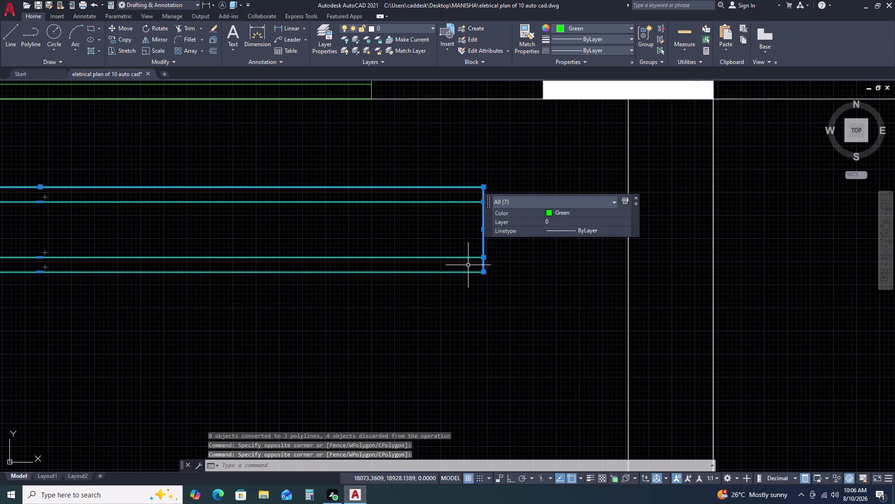
key(j)
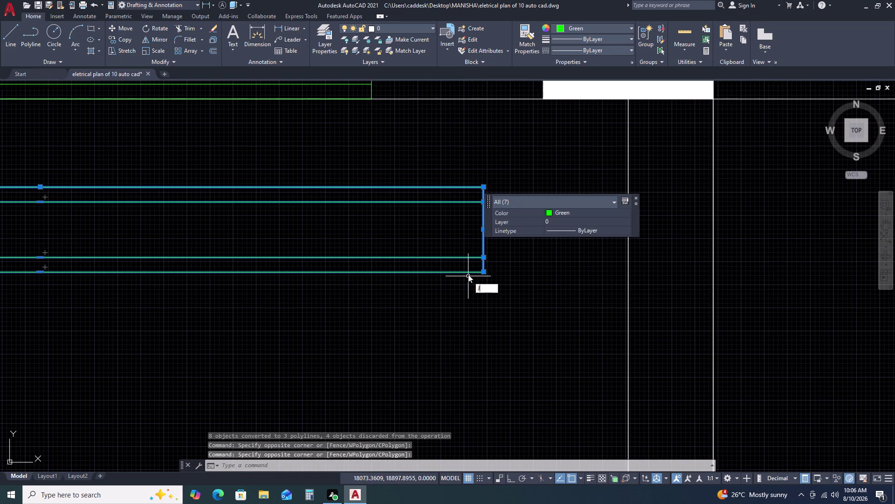
key(Return)
Reselect the spare copy's joined lines.
drag(506, 189, 496, 205)
click(446, 313)
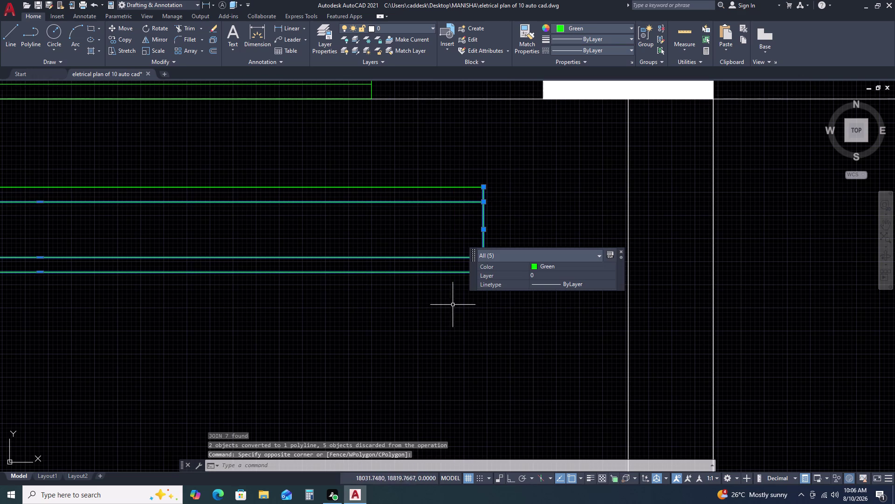
click(429, 170)
click(365, 231)
scroll(down, 3)
scroll(up, 3)
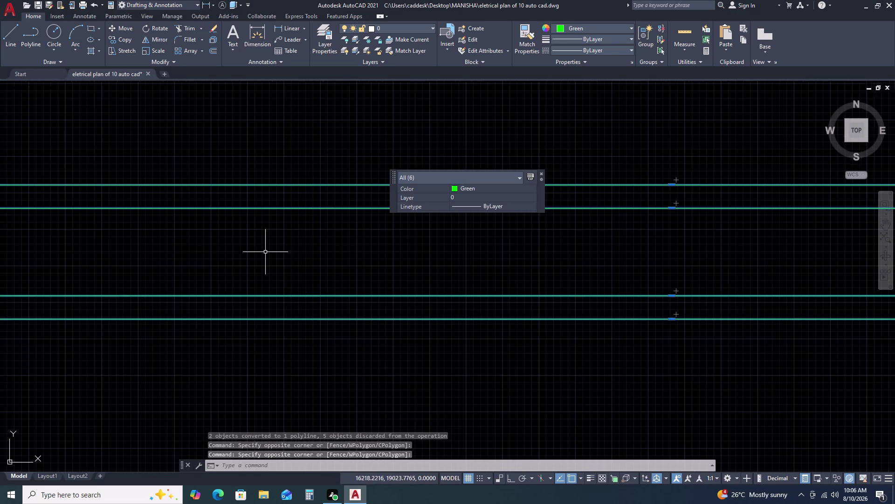
Move the spare window copy into the Kitchen wall.
key(m)
key(space)
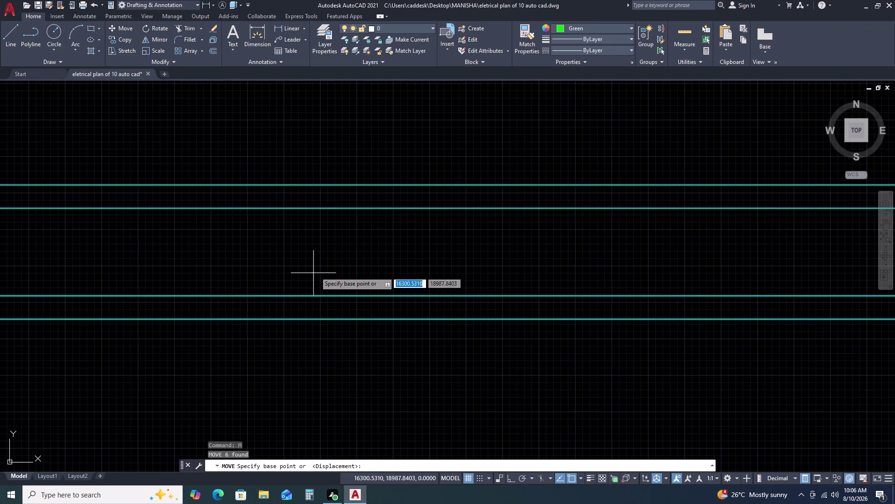
scroll(down, 3)
scroll(up, 3)
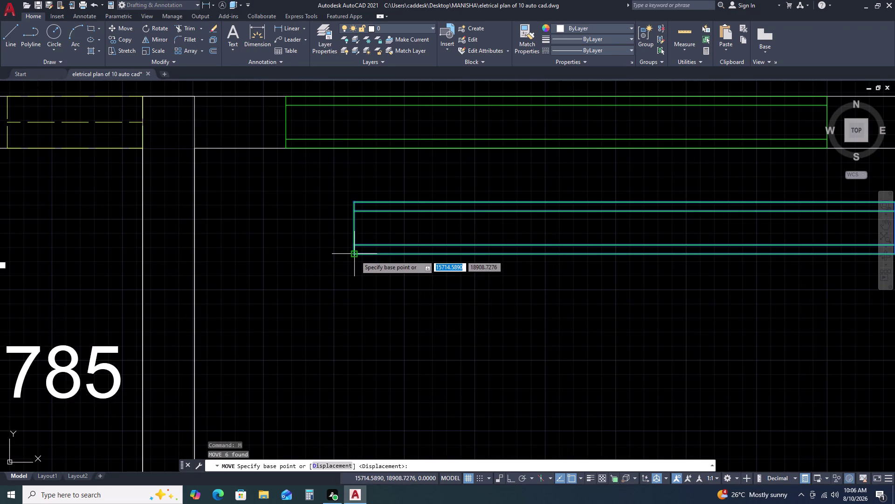
click(355, 255)
scroll(down, 3)
scroll(up, 3)
scroll(up, 3)
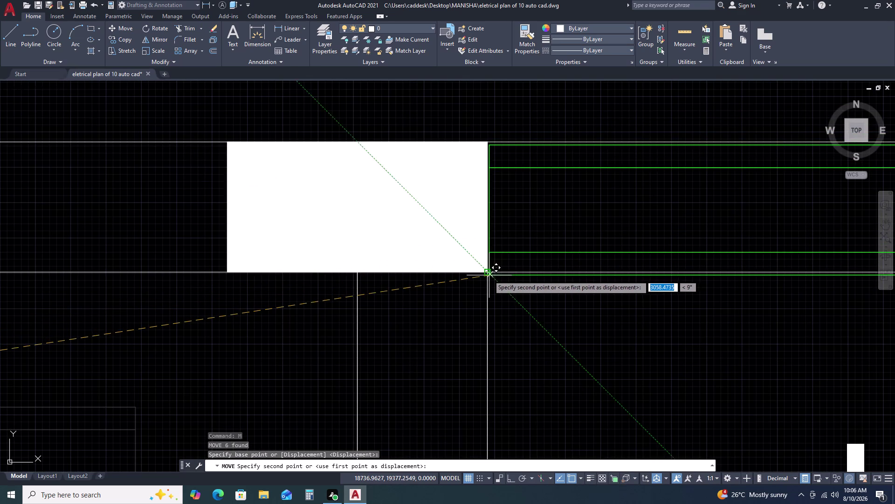
click(487, 272)
Select the green kitchen window with a selection box.
scroll(down, 3)
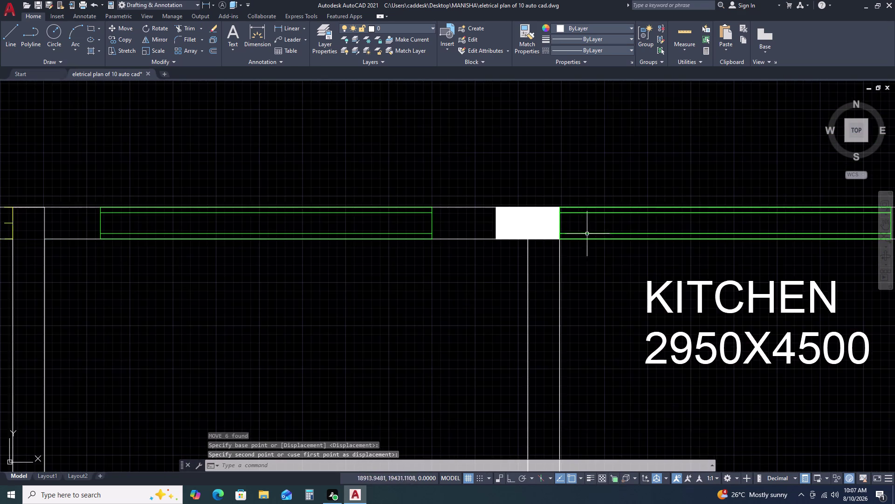
scroll(up, 3)
scroll(down, 3)
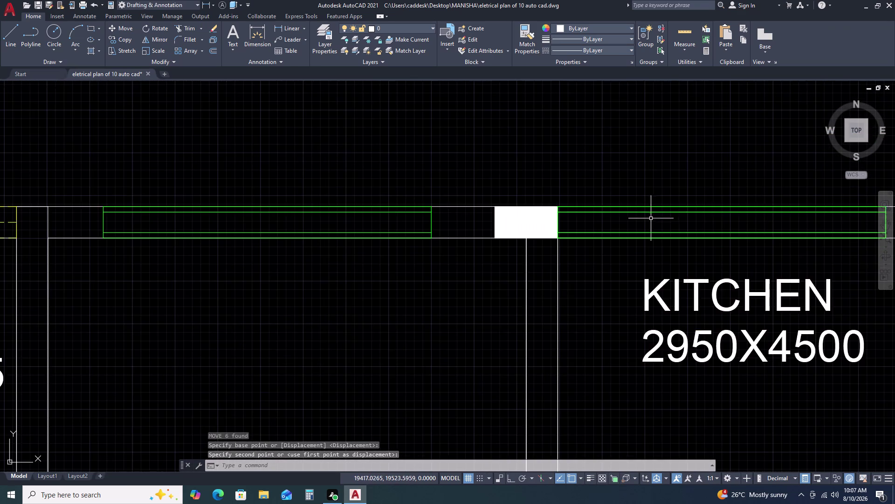
middle_click(673, 228)
middle_drag(661, 235, 446, 239)
middle_drag(385, 220, 350, 203)
scroll(down, 3)
scroll(up, 3)
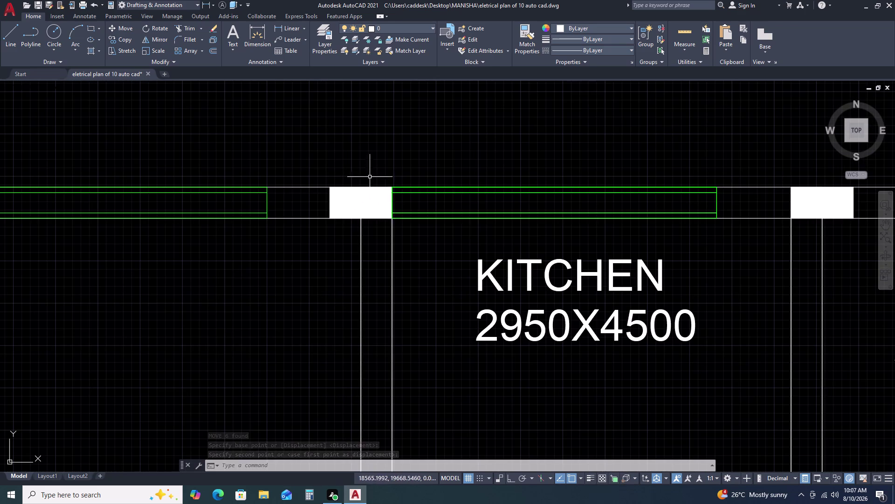
click(377, 166)
click(743, 237)
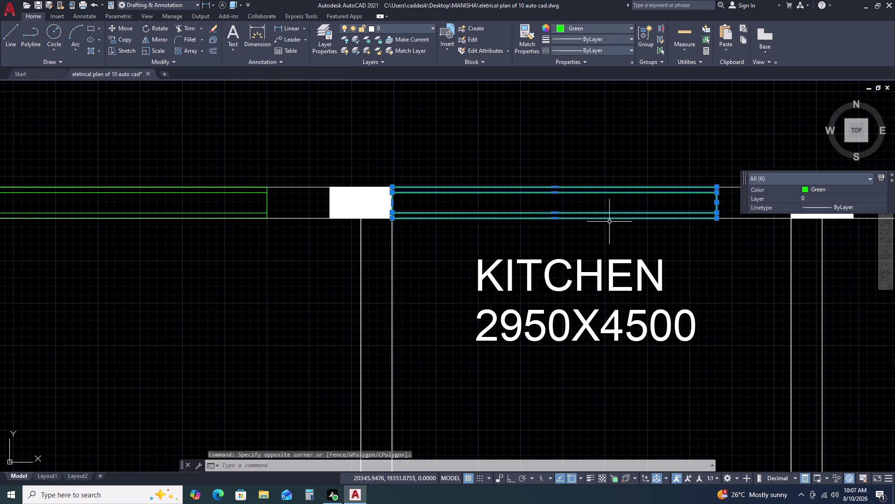
Copy the kitchen window to the lower-left bedroom's front wall.
key(c)
key(o)
key(space)
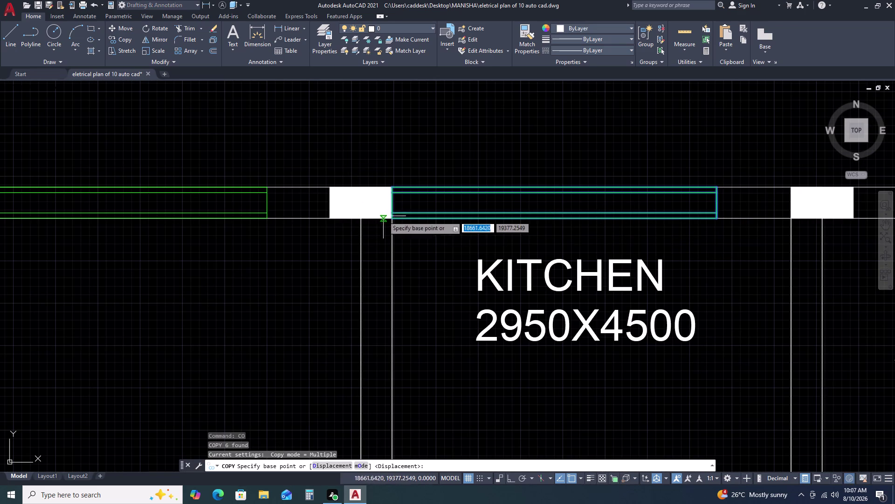
click(393, 220)
scroll(down, 3)
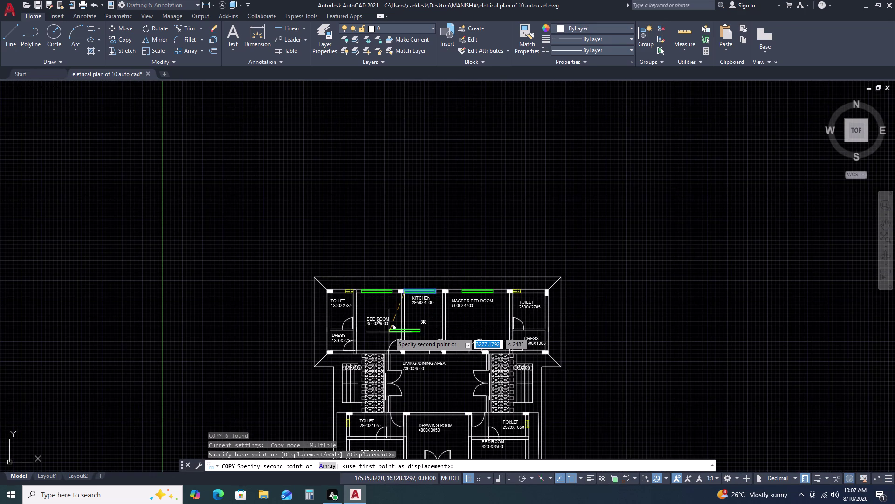
scroll(down, 3)
middle_drag(351, 391, 387, 253)
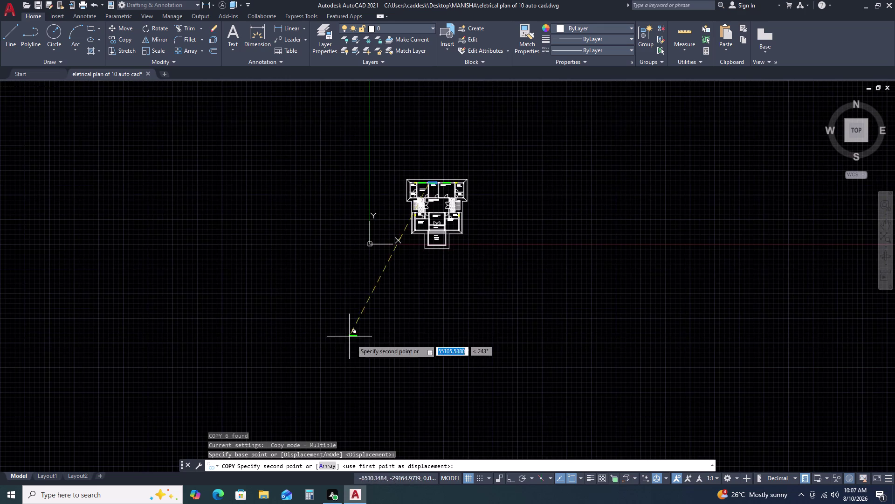
scroll(up, 3)
scroll(up, 3)
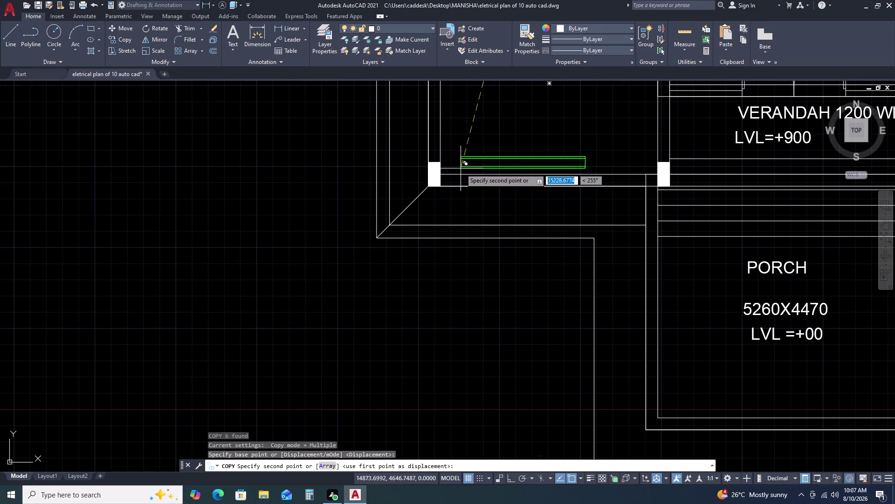
click(480, 156)
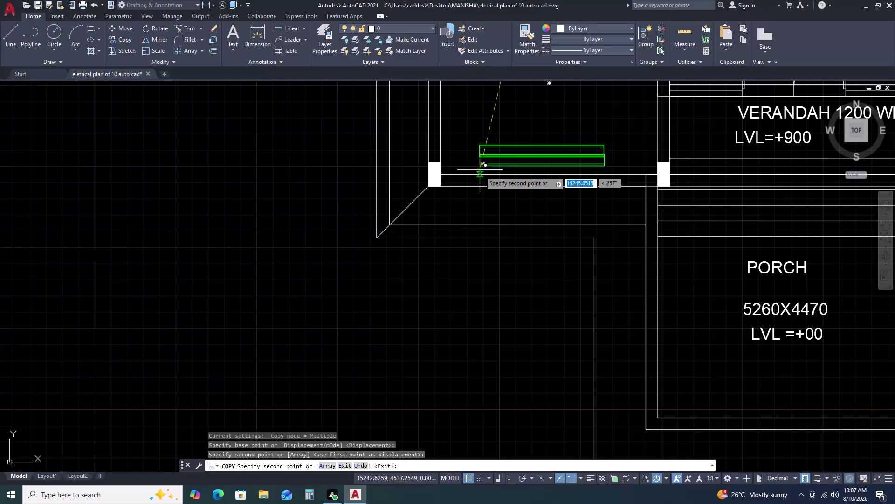
key(Escape)
Select all lines of the new window copy and start MOVE.
drag(558, 131, 551, 139)
click(455, 158)
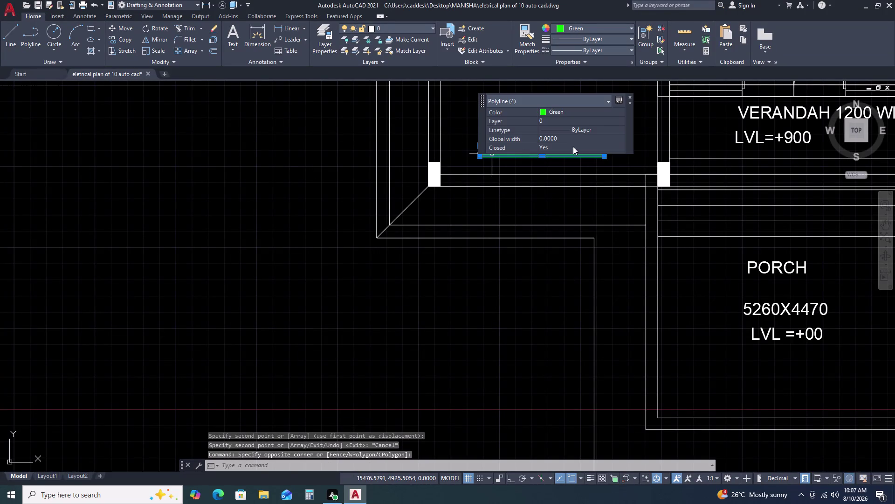
middle_drag(601, 185, 601, 252)
scroll(up, 3)
click(618, 181)
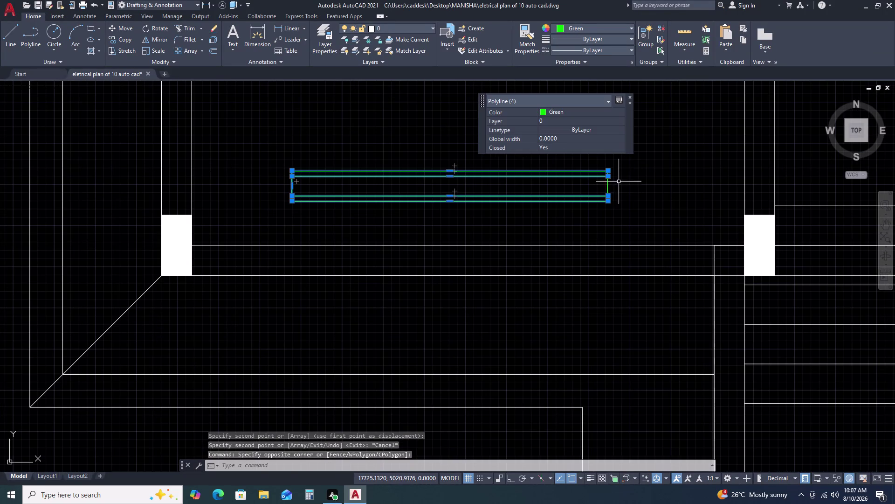
click(560, 206)
key(m)
key(space)
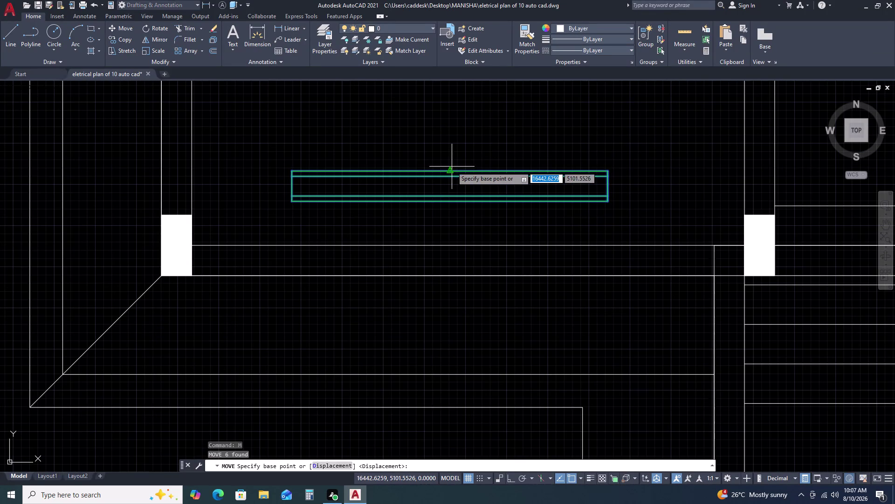
Drop the window copy into the BED ROOM 4200X3500 front wall.
double_click(449, 170)
scroll(down, 3)
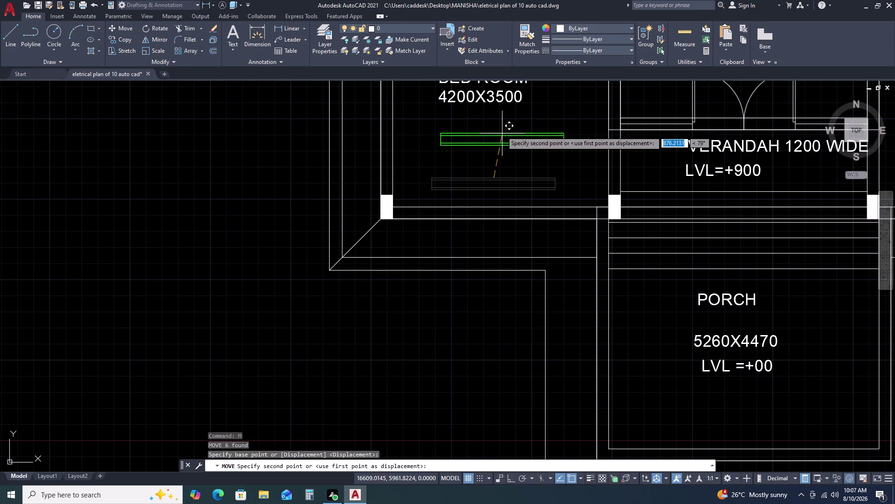
scroll(down, 3)
middle_drag(502, 118, 508, 189)
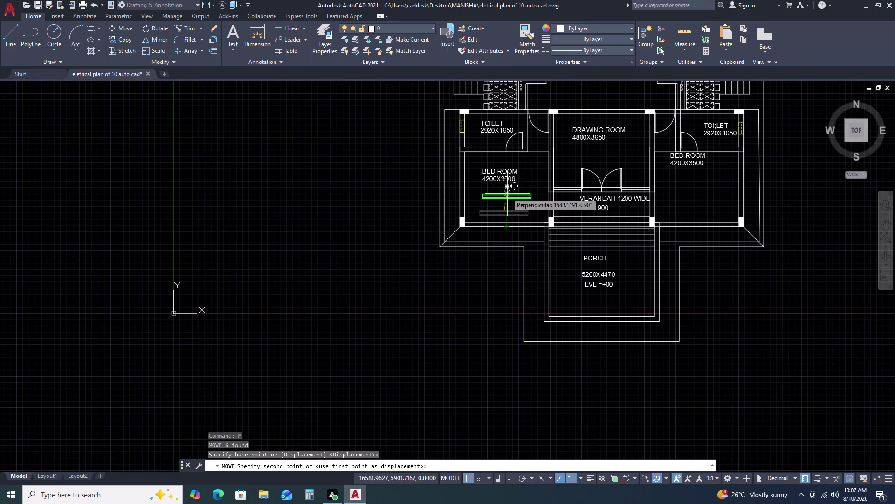
scroll(up, 3)
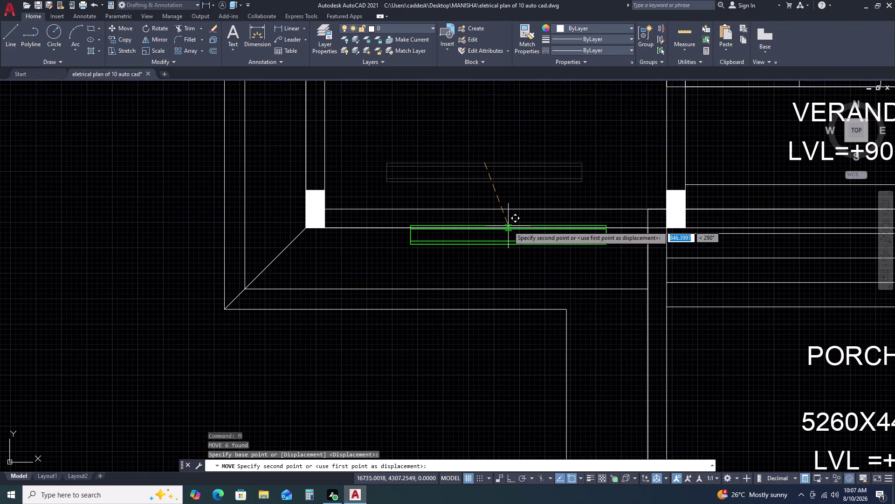
scroll(up, 3)
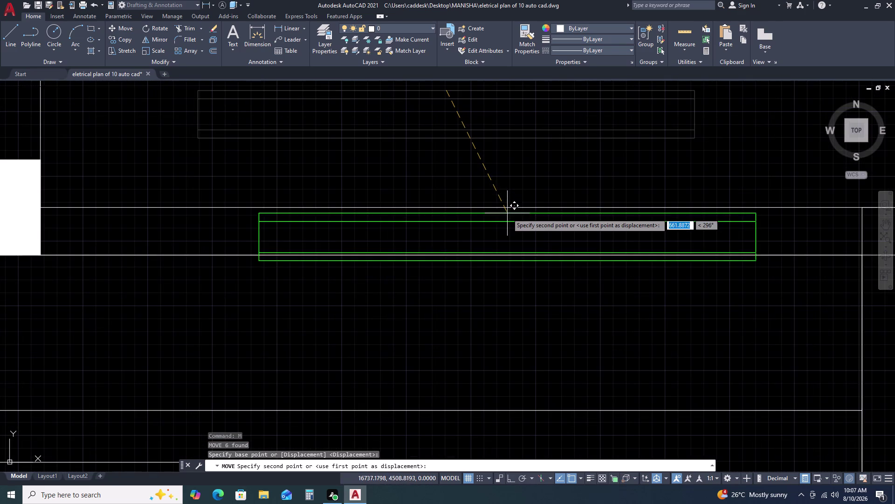
scroll(down, 3)
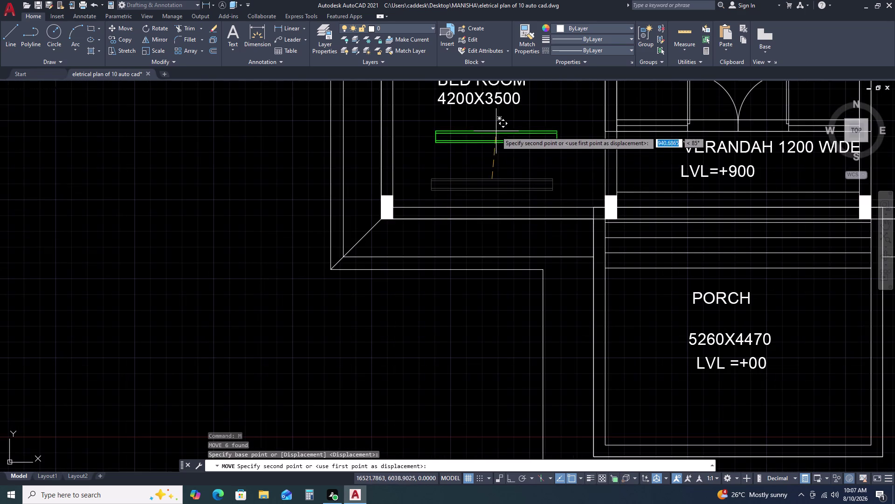
click(501, 209)
scroll(down, 3)
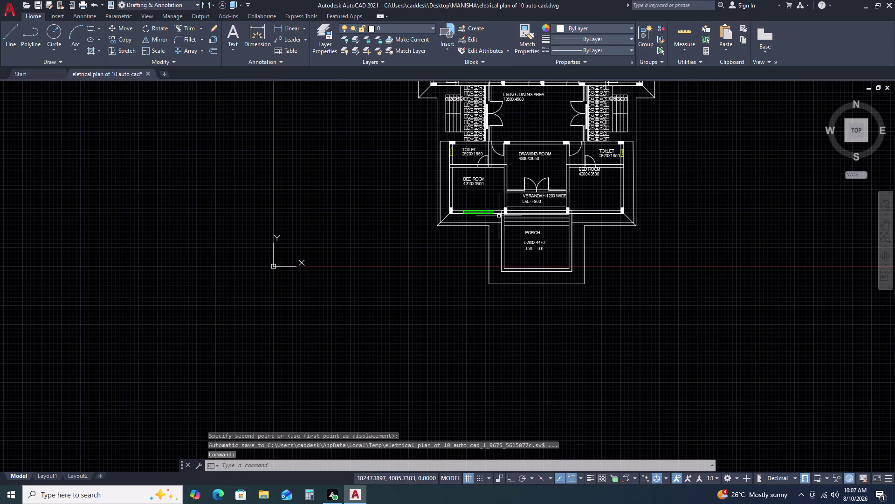
Select the placed bedroom window and start COPY.
scroll(up, 3)
click(462, 209)
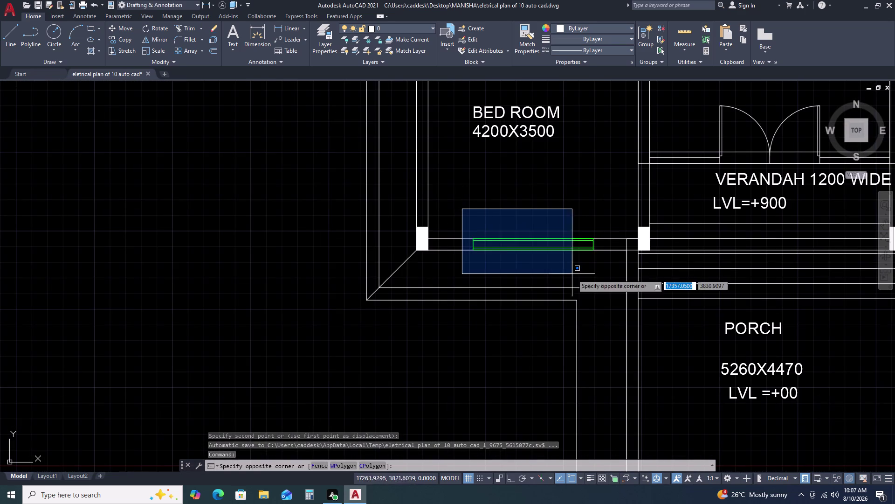
click(608, 272)
key(c)
key(o)
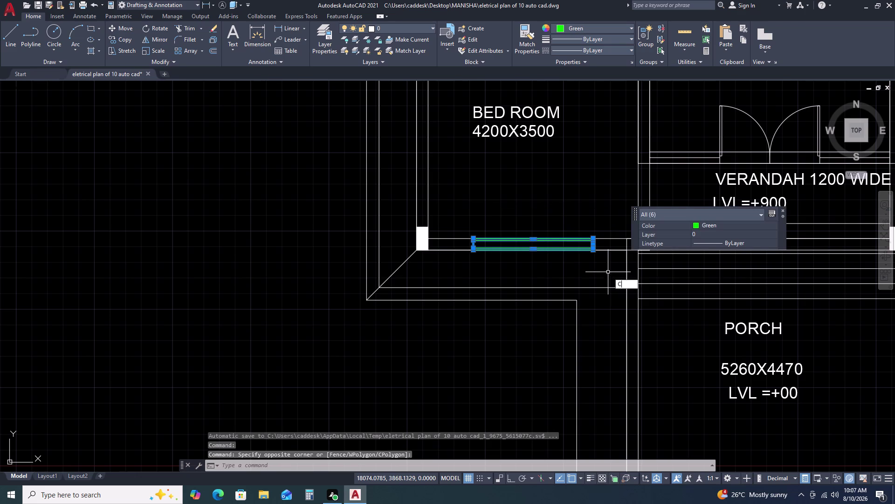
key(space)
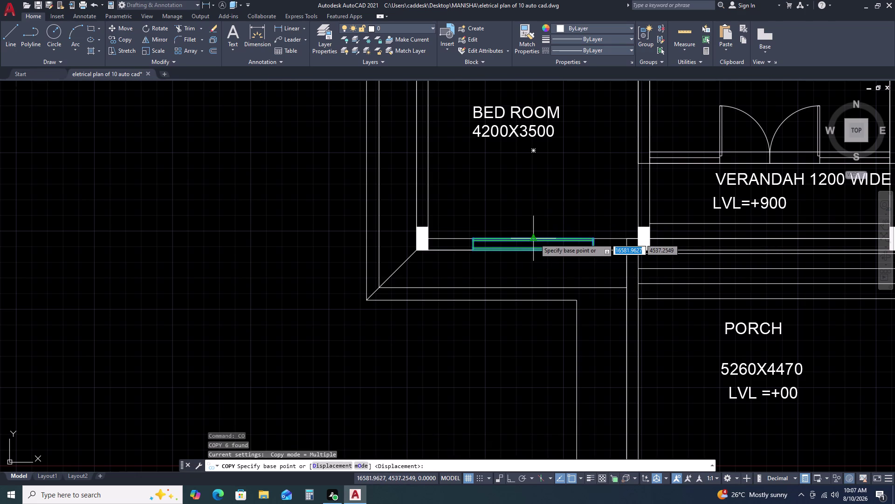
Place the window copy from its midpoint into the right-hand bedroom's front wall.
drag(535, 238, 540, 239)
scroll(down, 3)
middle_drag(725, 231, 650, 266)
scroll(down, 3)
scroll(up, 3)
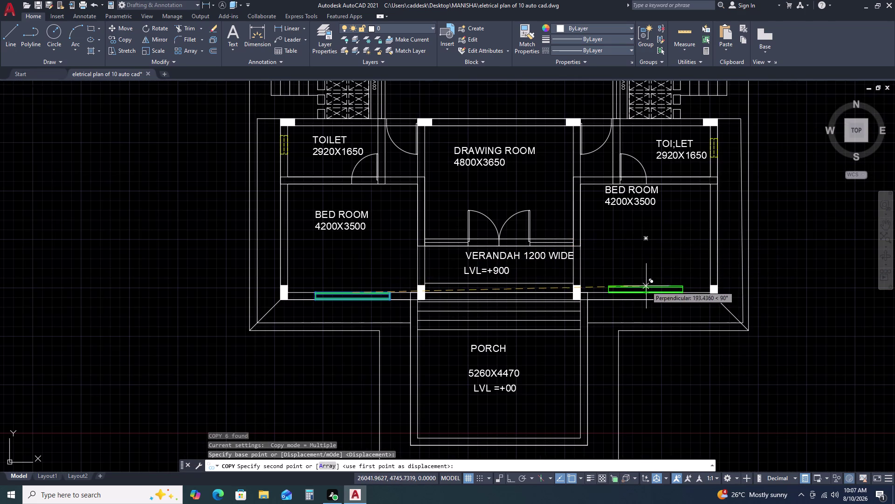
click(646, 292)
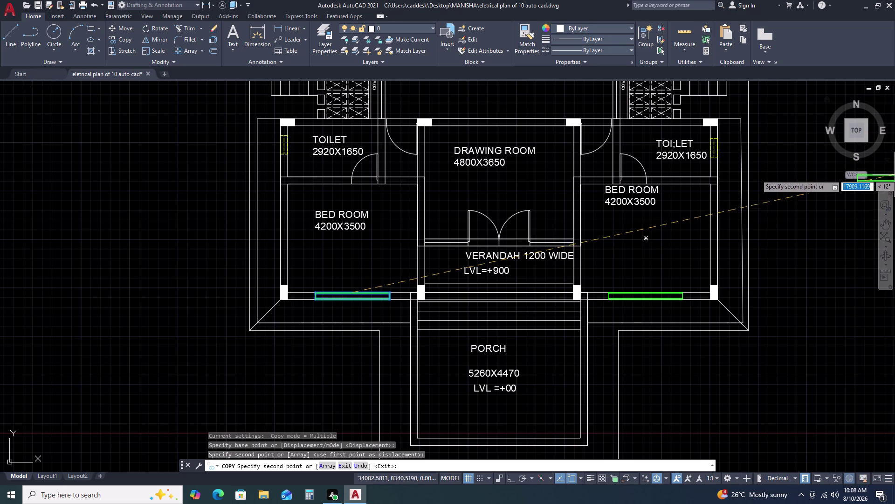
key(Escape)
scroll(down, 3)
middle_click(718, 139)
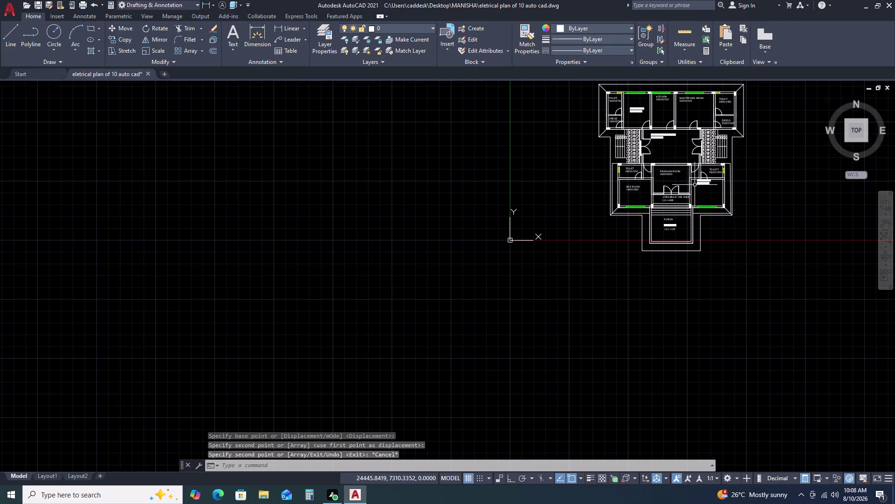
middle_drag(696, 145, 651, 207)
middle_drag(650, 209, 642, 215)
middle_click(640, 215)
scroll(up, 3)
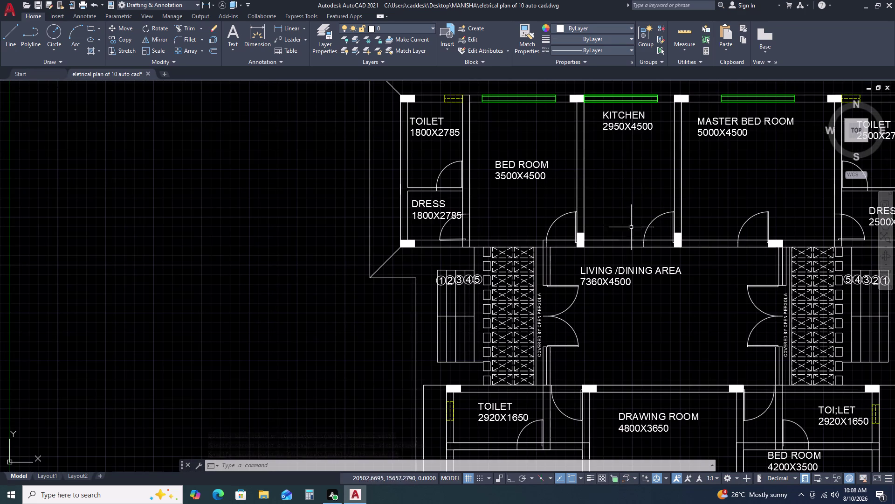
scroll(down, 3)
scroll(up, 3)
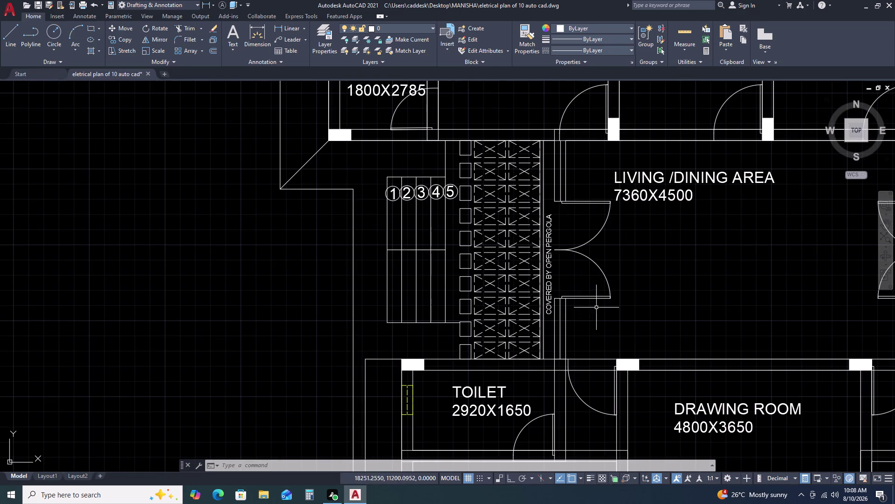
scroll(down, 3)
scroll(up, 3)
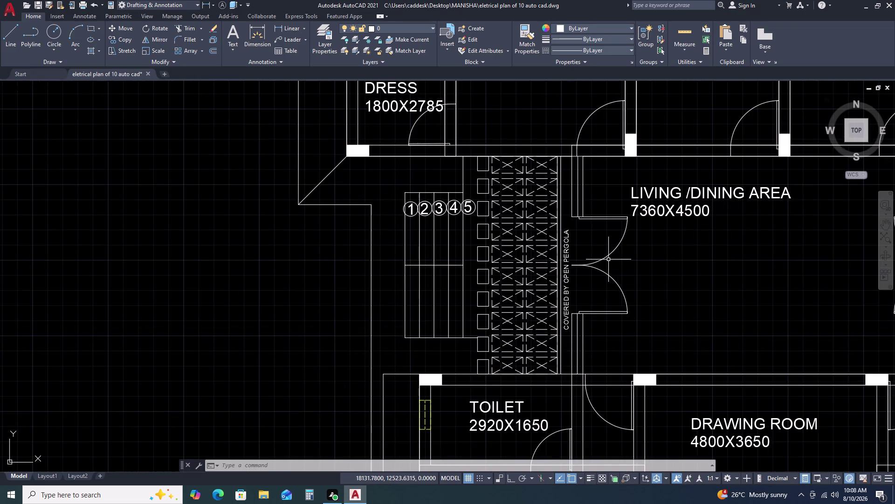
scroll(down, 3)
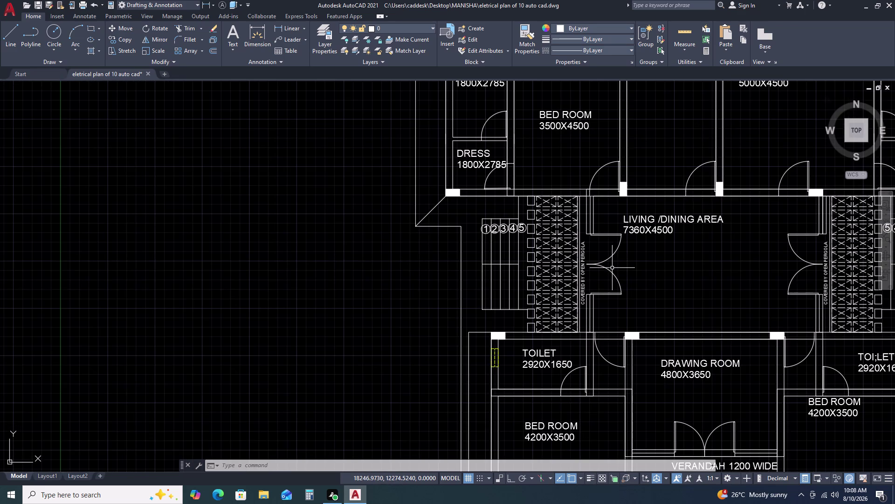
scroll(down, 3)
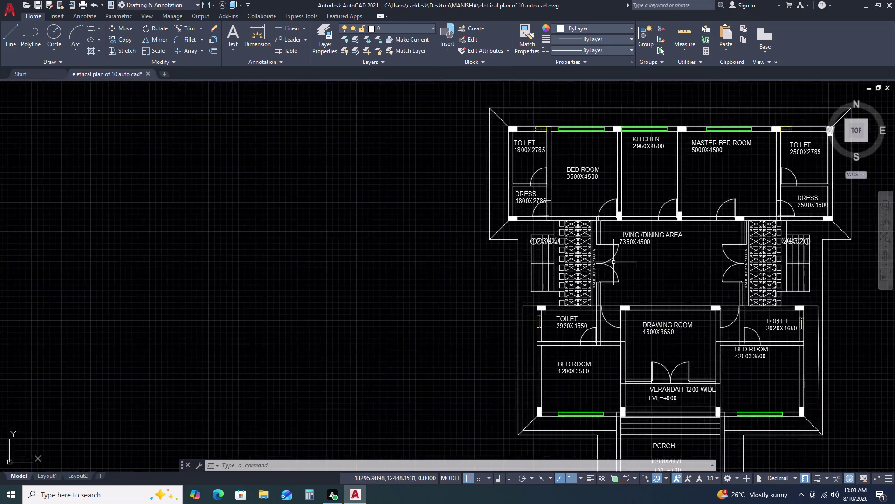
scroll(down, 3)
scroll(up, 3)
scroll(up, 3)
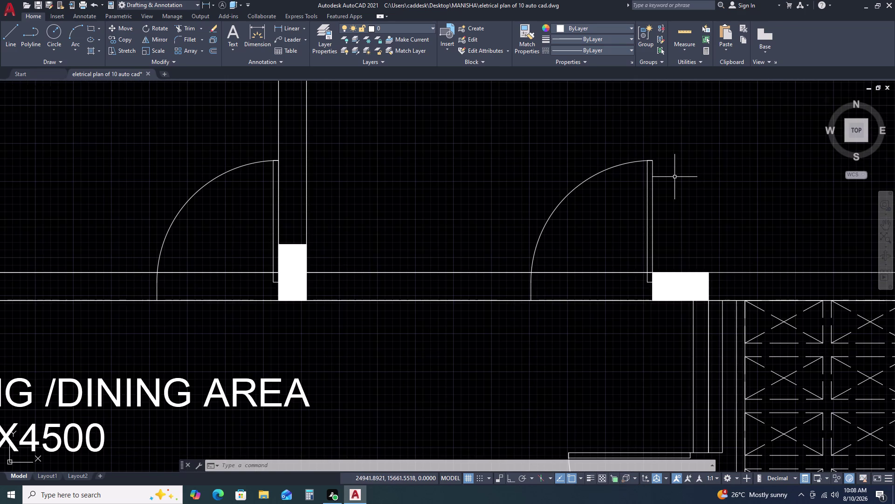
scroll(down, 3)
click(653, 196)
Copy the top-right toilet door into the living/dining area.
click(601, 204)
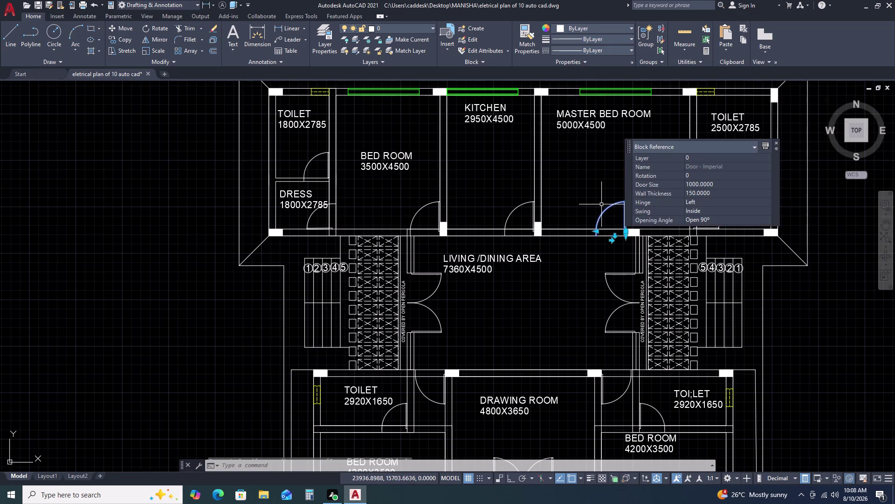
key(c)
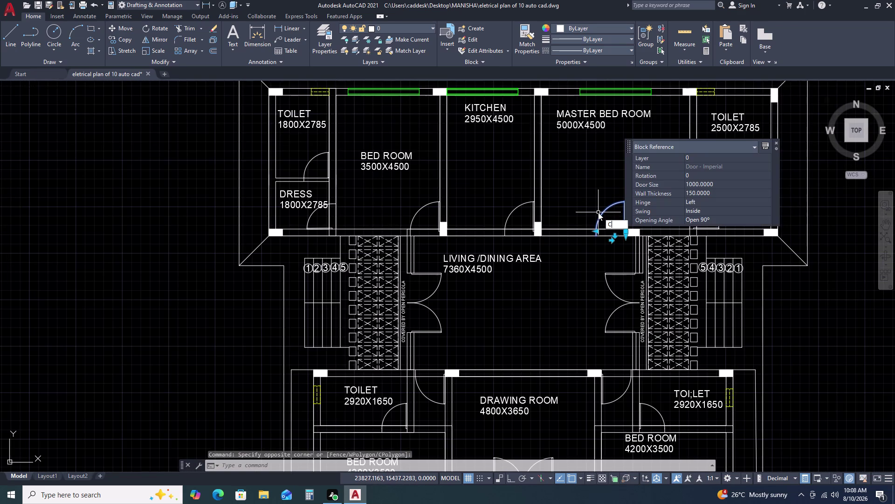
key(Escape)
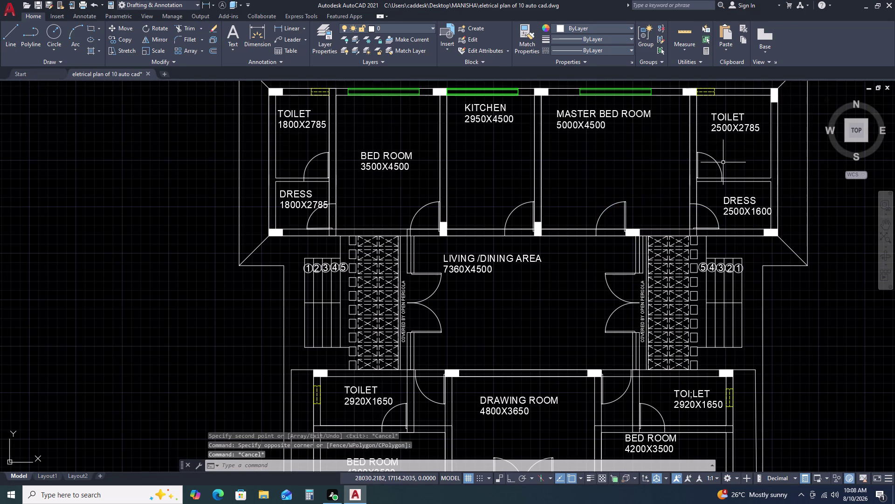
click(723, 162)
click(712, 164)
key(c)
text(O)
key(space)
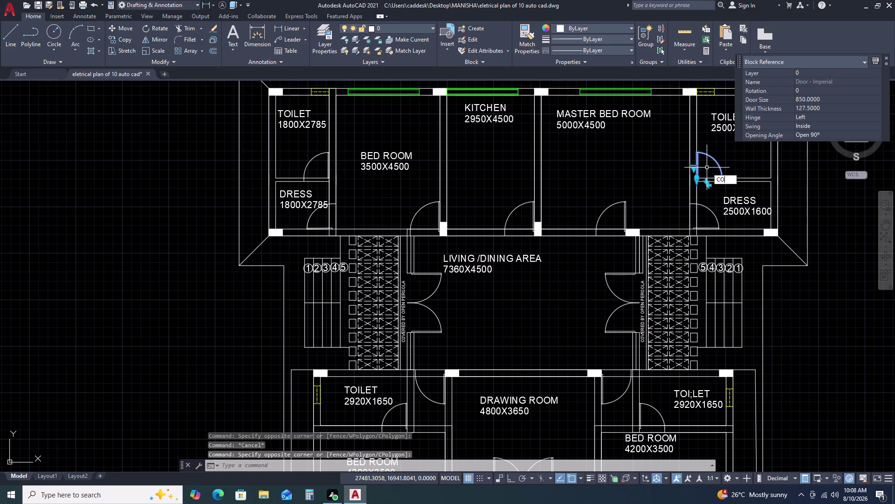
drag(710, 168, 707, 174)
click(515, 314)
key(Escape)
Mirror the copied door with Ortho on, keeping the original, to form a double door.
click(543, 293)
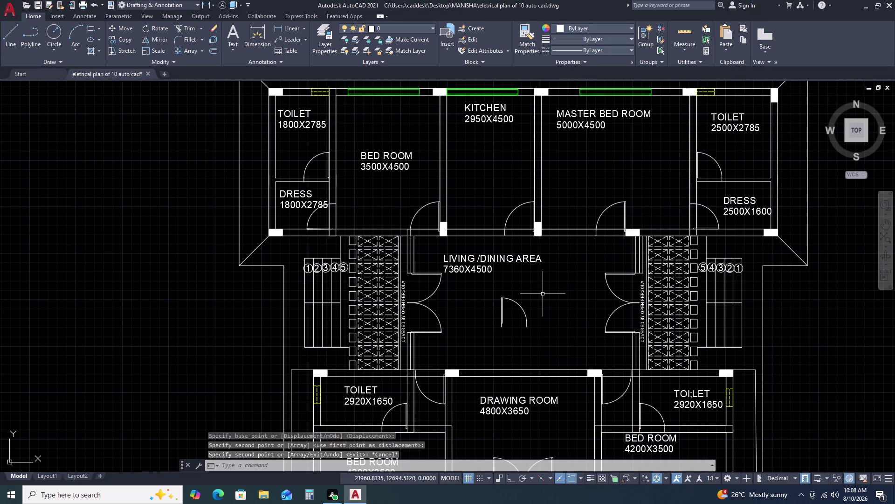
click(512, 324)
key(m)
text(I)
key(space)
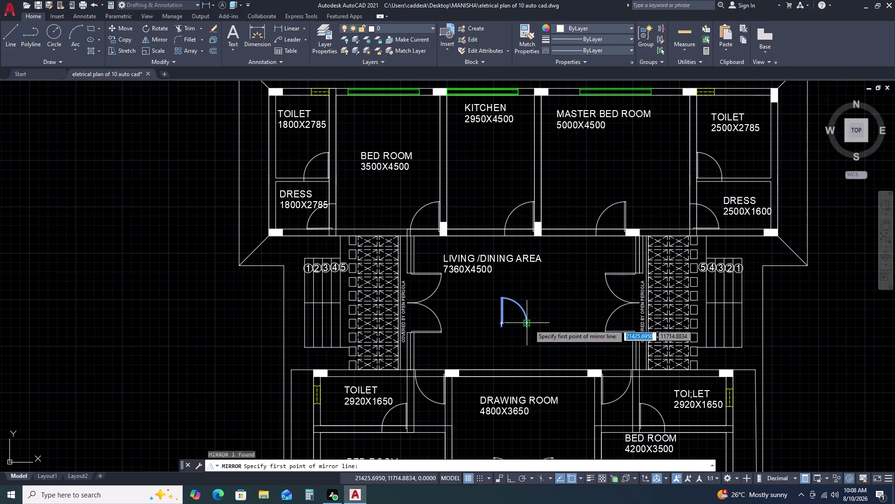
drag(527, 328, 527, 319)
key(F8)
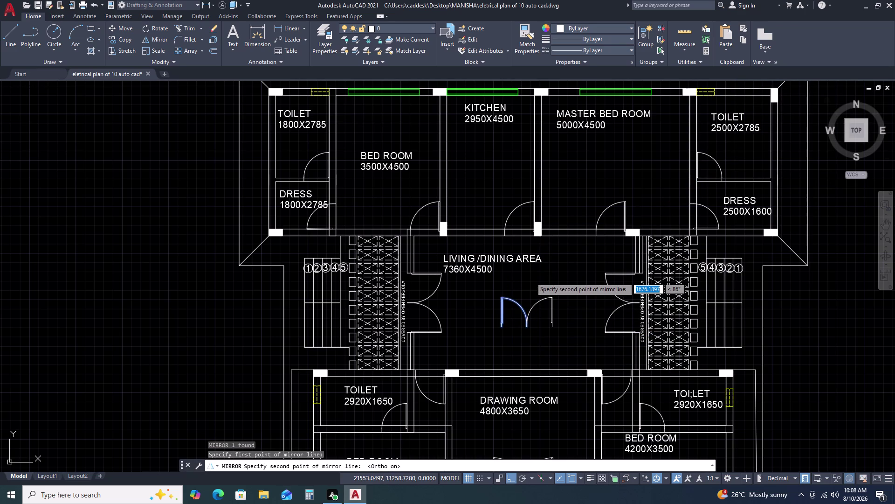
click(530, 277)
click(548, 312)
key(Escape)
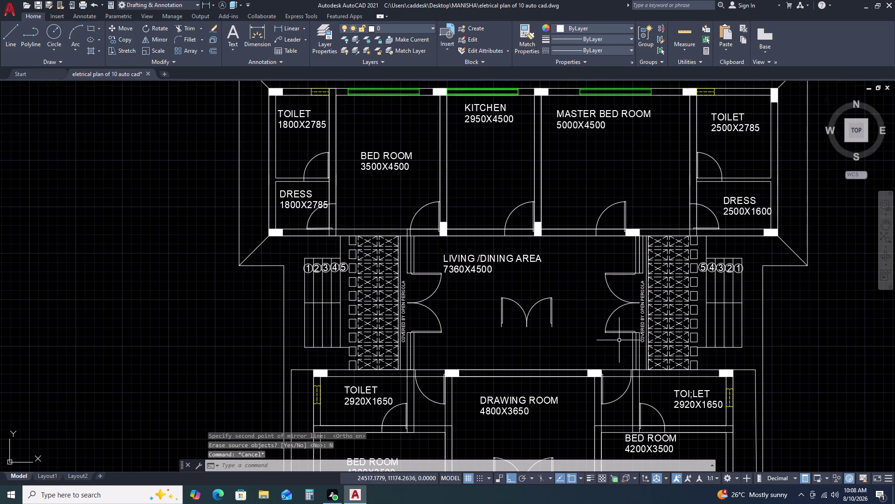
Erase the old doors at the right pergola opening.
click(605, 344)
click(608, 262)
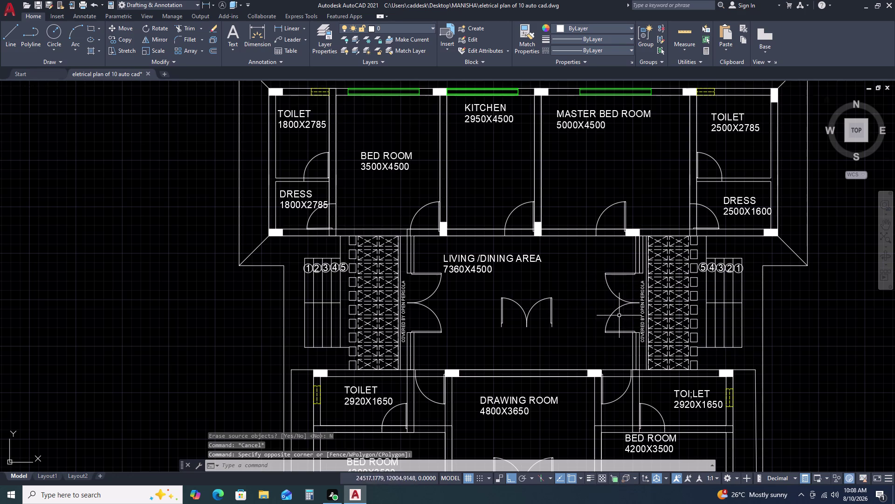
drag(620, 316, 621, 311)
click(610, 277)
key(Delete)
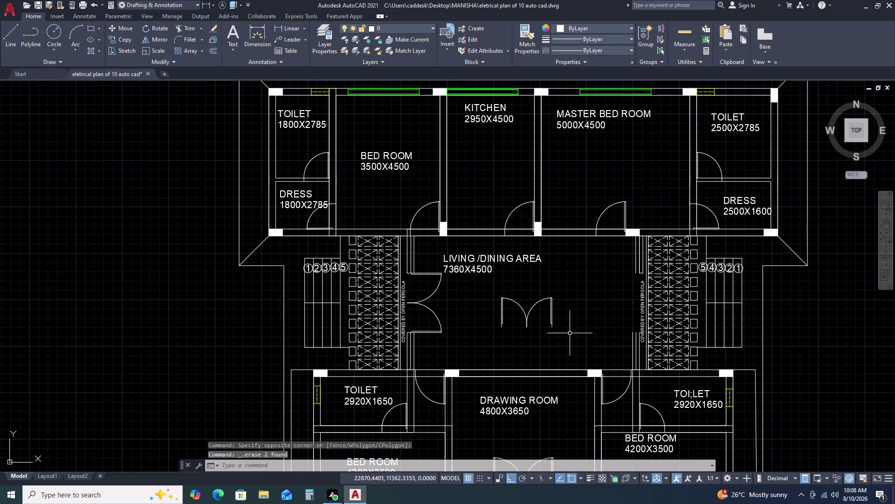
Delete part of the new double door, then cancel an offset attempt.
scroll(up, 3)
click(642, 282)
click(617, 304)
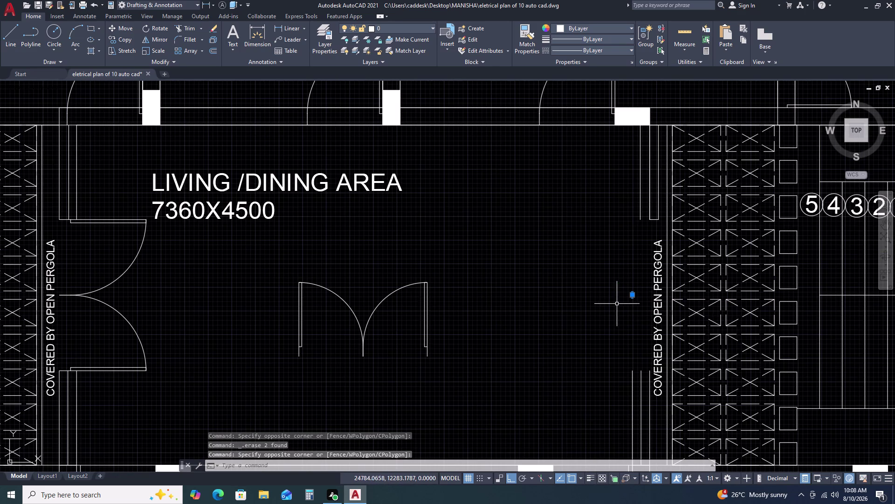
key(Delete)
scroll(down, 3)
drag(565, 308, 541, 312)
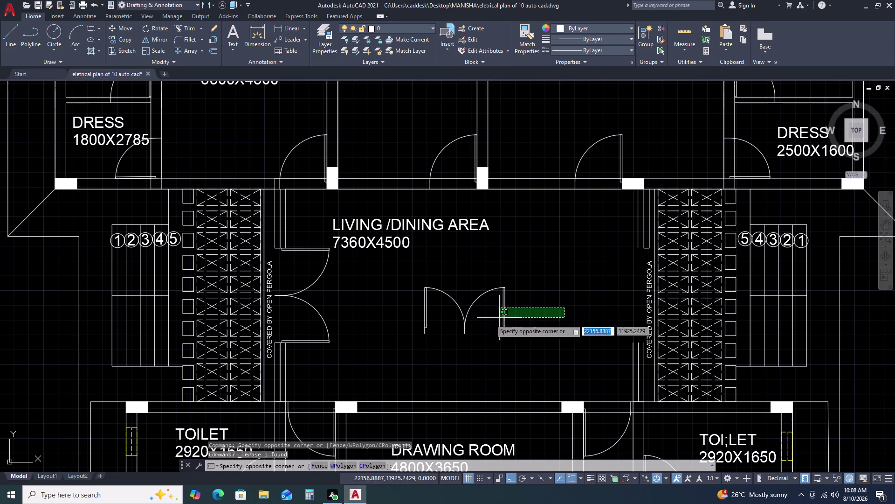
click(397, 337)
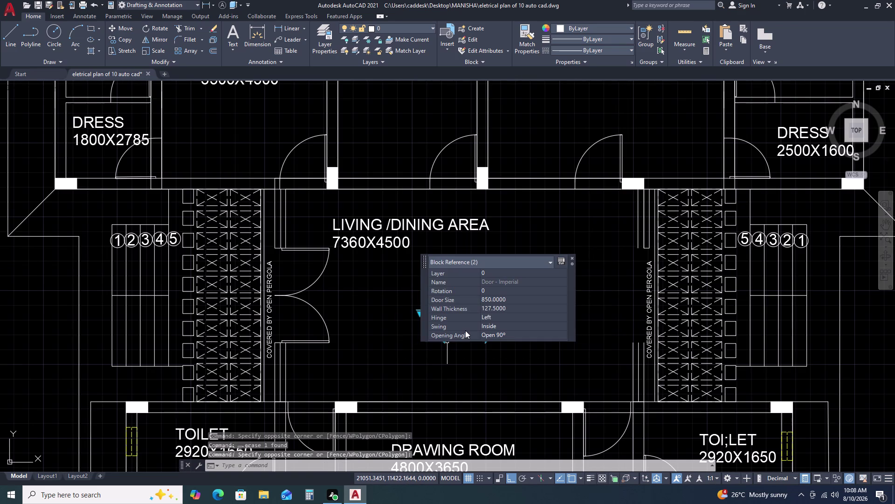
key(o)
key(space)
click(460, 334)
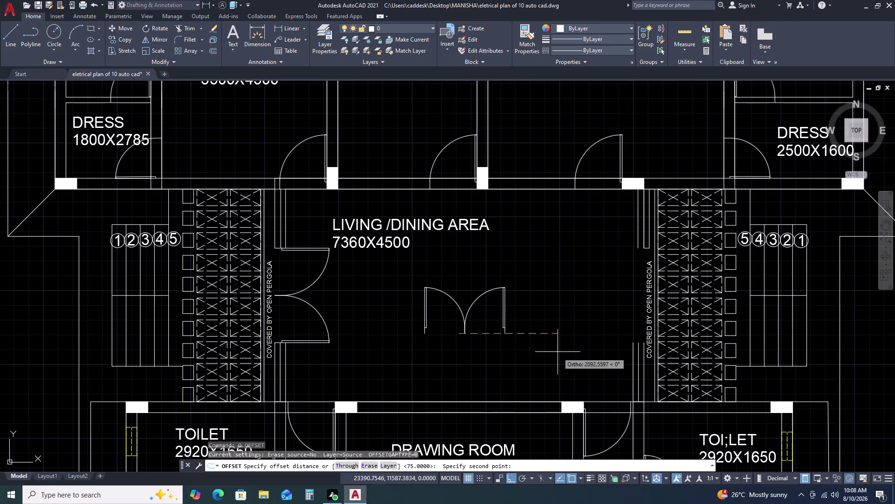
key(Escape)
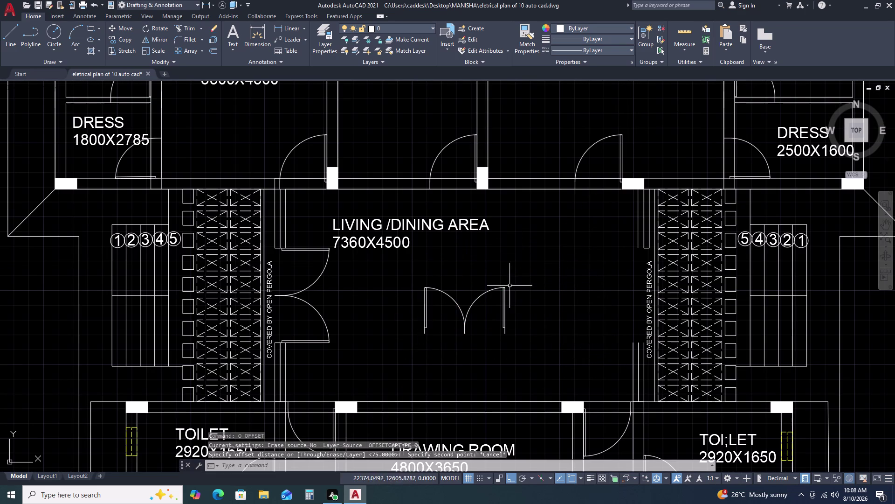
Rotate the double door upright with ROTATE.
click(517, 302)
click(402, 343)
text(RO)
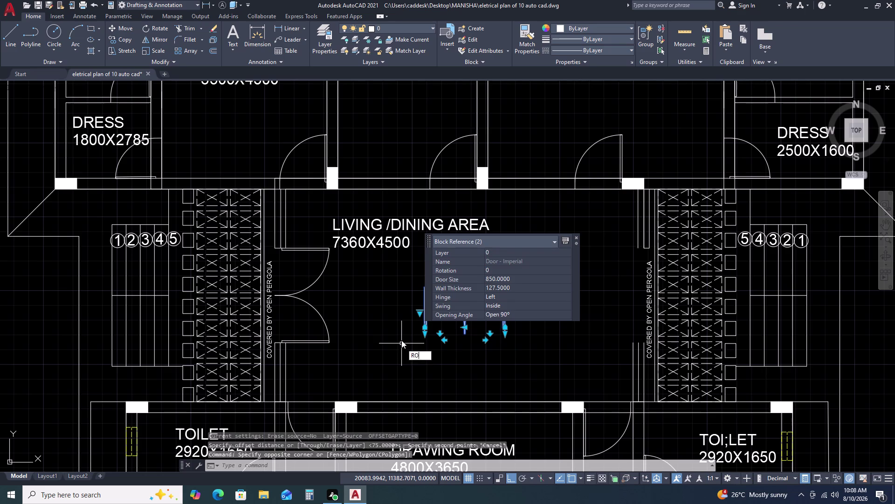
key(space)
click(467, 334)
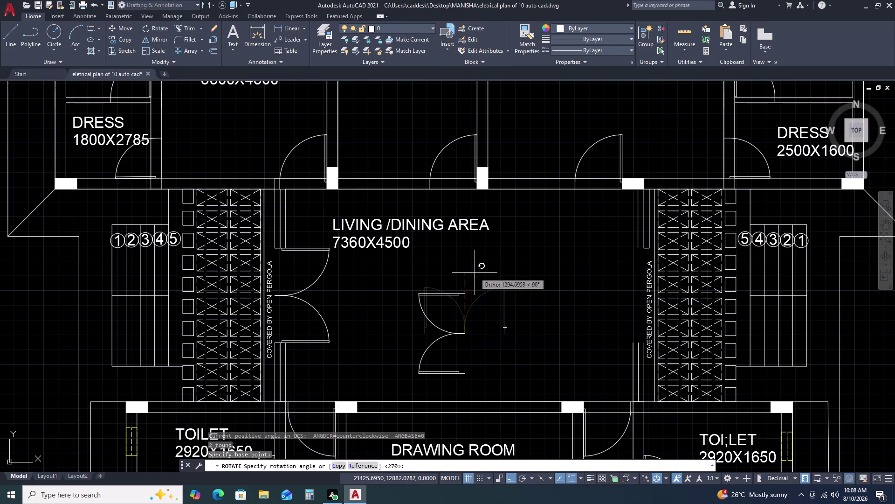
click(475, 272)
drag(469, 280, 463, 294)
click(432, 376)
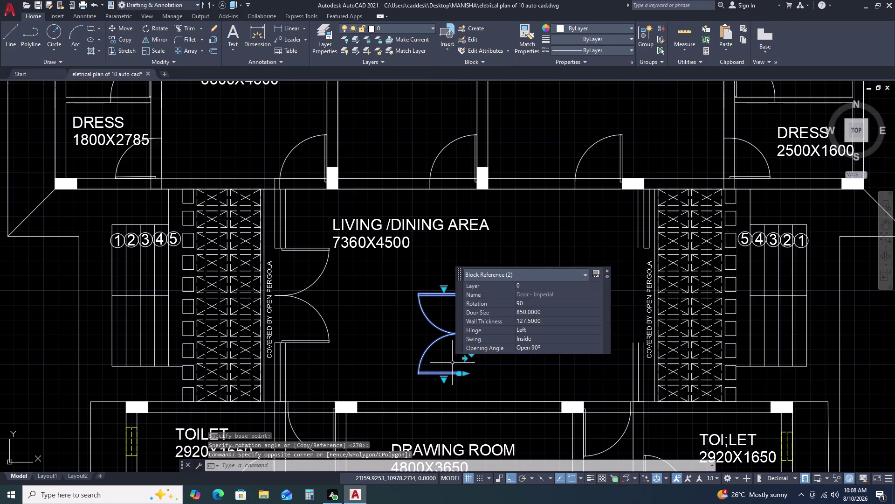
Move the double door to the right pergola opening.
key(m)
key(space)
click(465, 335)
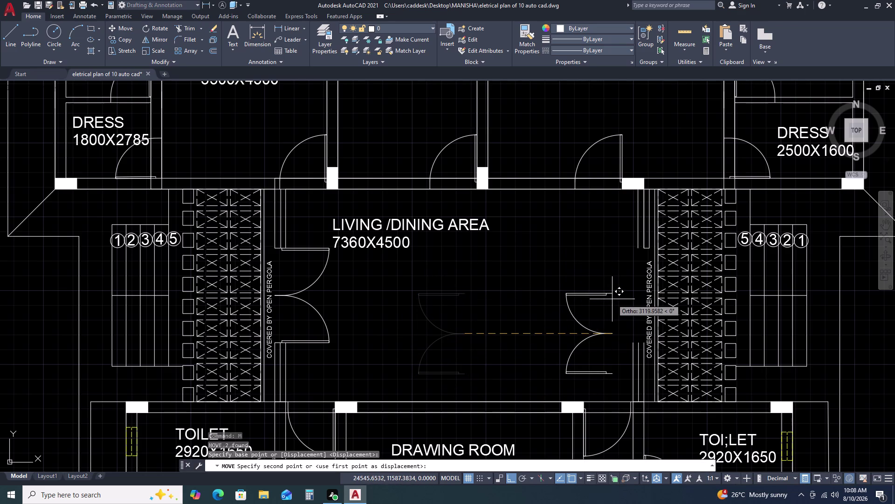
key(F8)
scroll(up, 3)
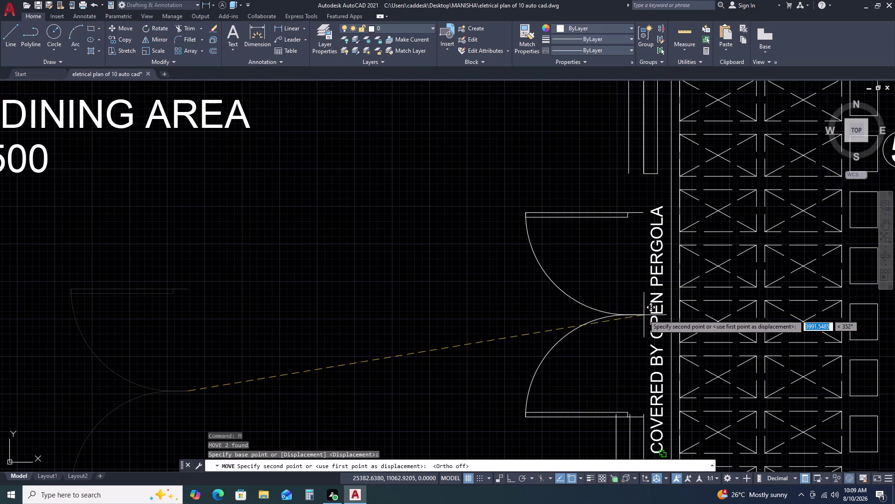
click(671, 295)
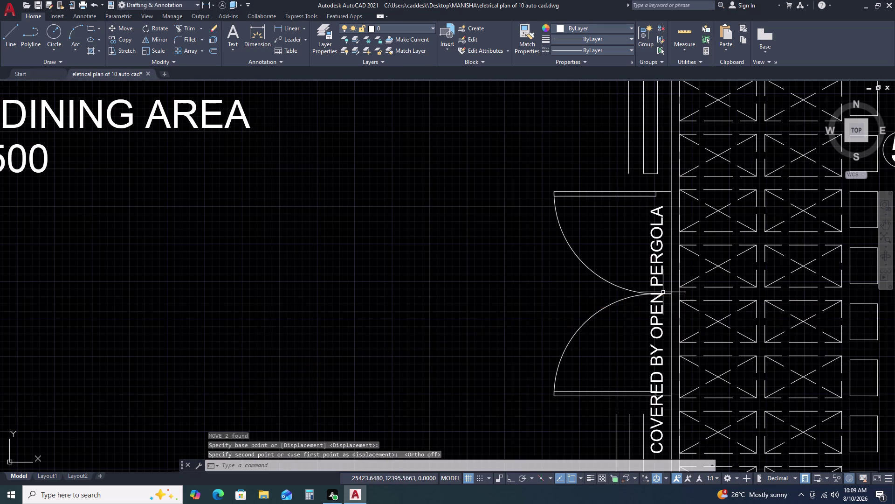
scroll(down, 3)
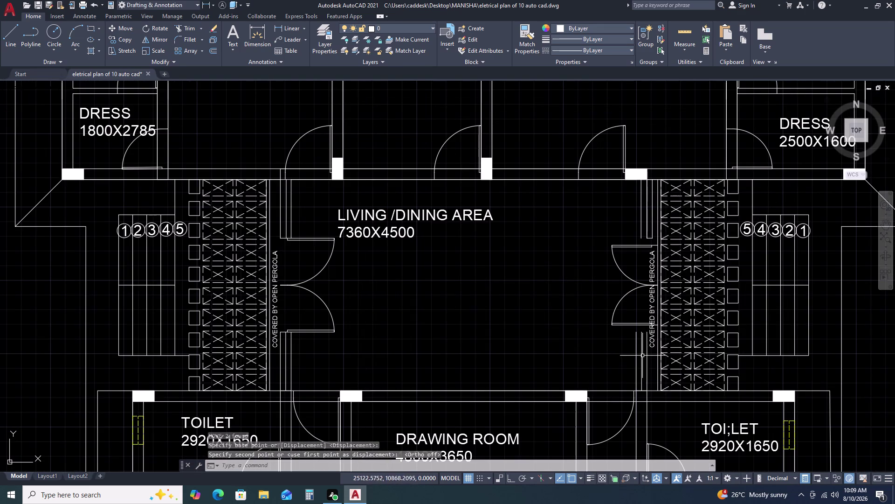
scroll(up, 3)
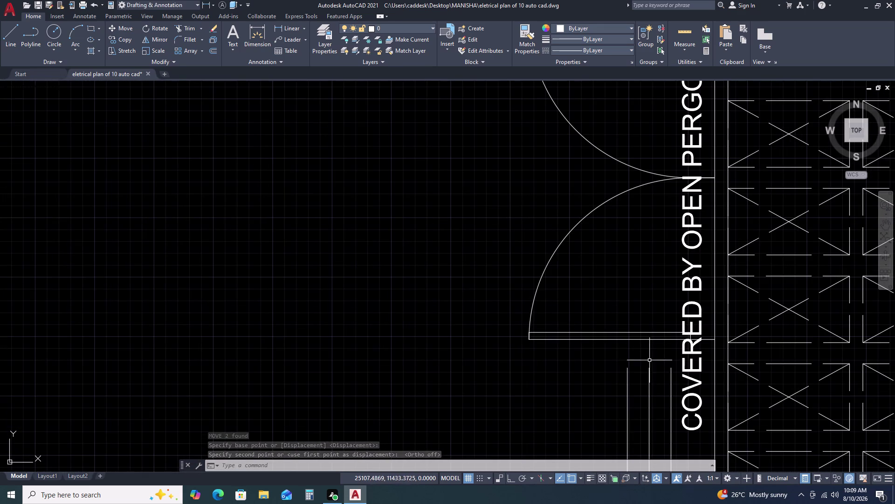
scroll(down, 3)
Extend the wall lines at the pergola opening.
text(EX)
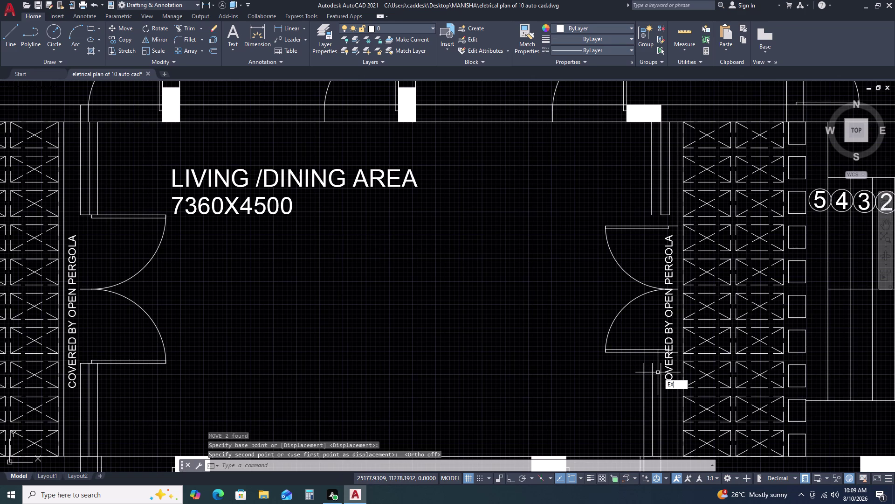
key(space)
click(668, 394)
click(622, 399)
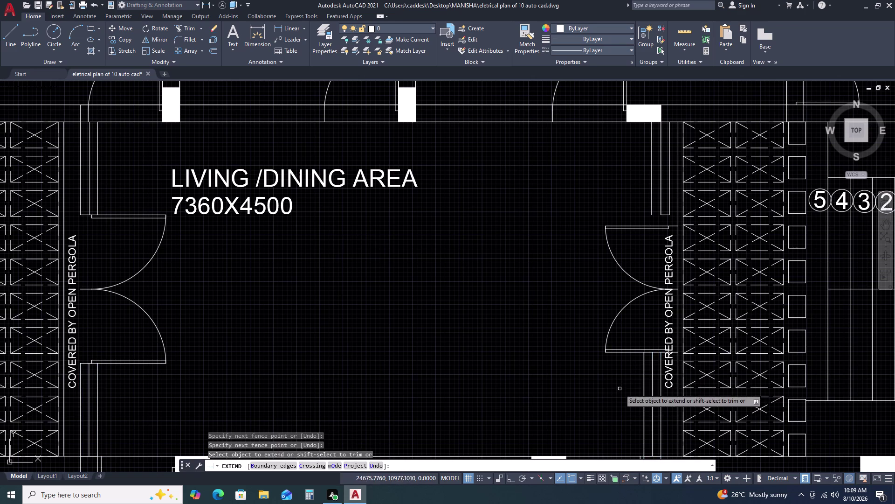
click(645, 194)
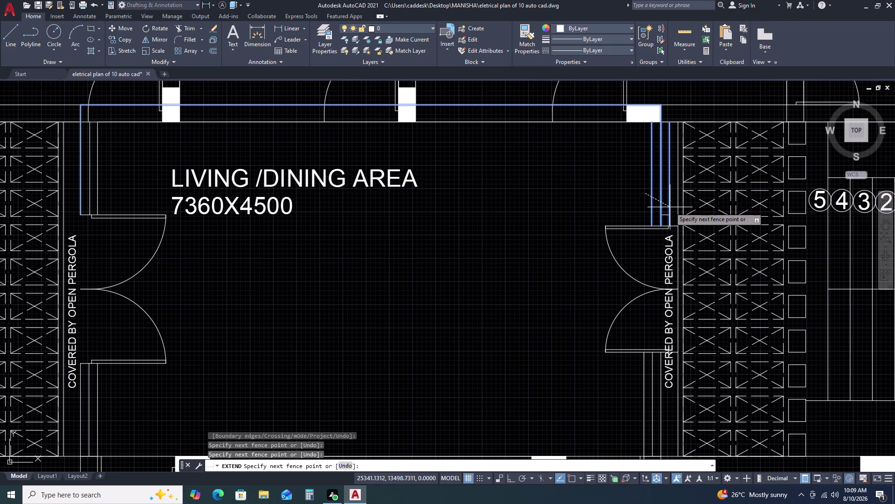
click(670, 203)
key(Escape)
scroll(down, 3)
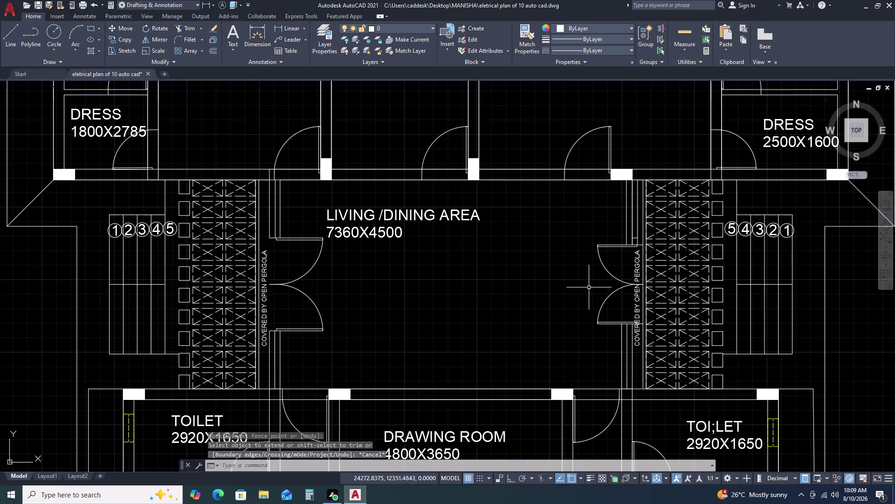
scroll(up, 3)
Move the double door to align with the wall line.
click(604, 331)
click(581, 241)
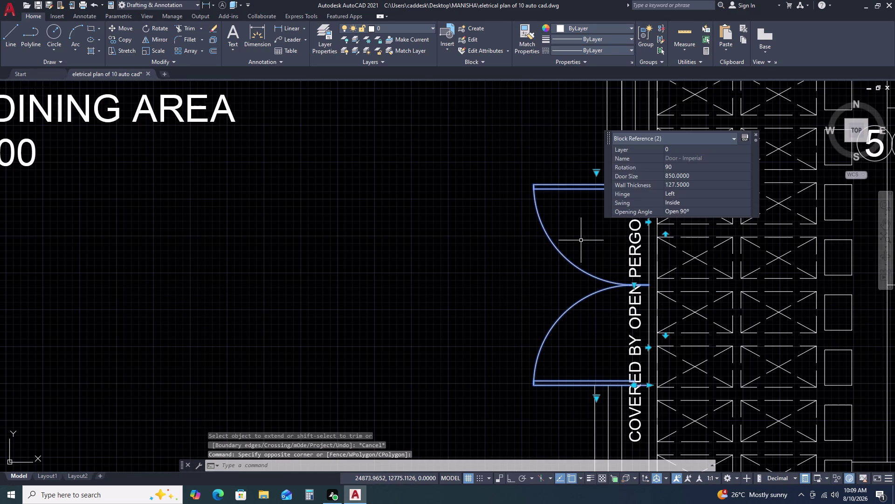
text(M)
key(space)
scroll(down, 3)
scroll(up, 3)
click(630, 299)
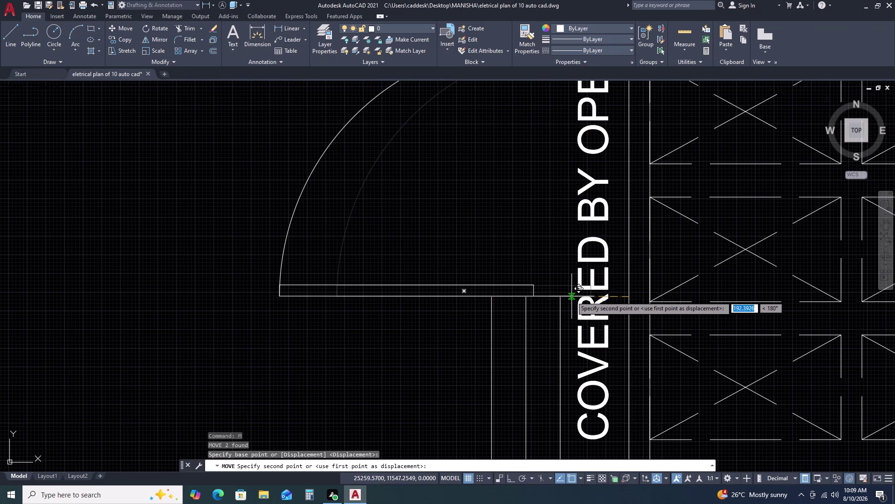
click(558, 296)
scroll(down, 3)
scroll(down, 3)
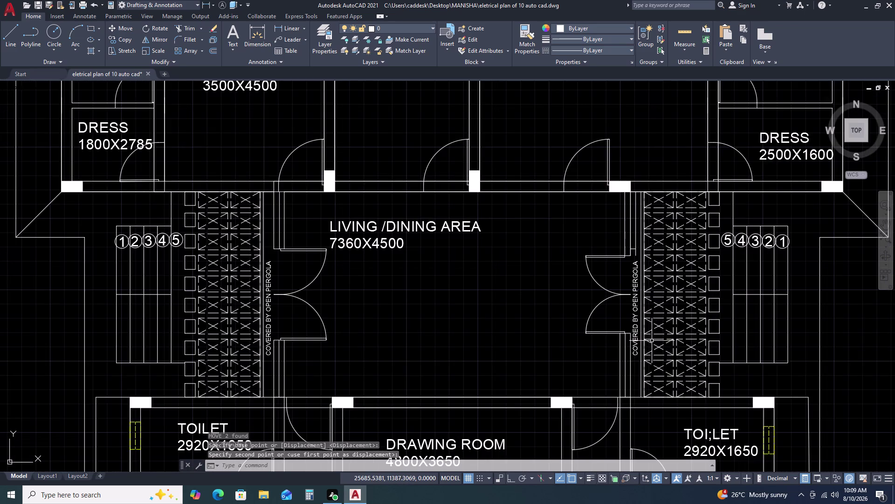
scroll(up, 3)
Select the upper door leaf, then clear the selection.
click(640, 229)
click(599, 264)
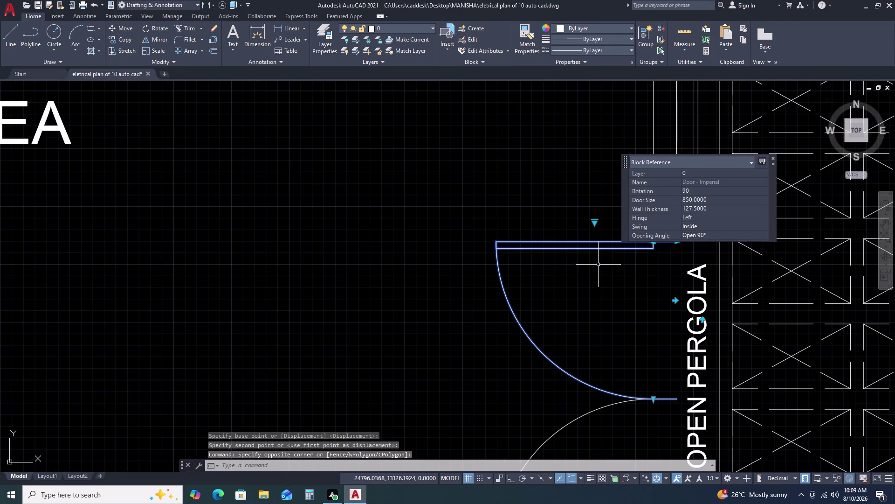
key(Escape)
scroll(down, 3)
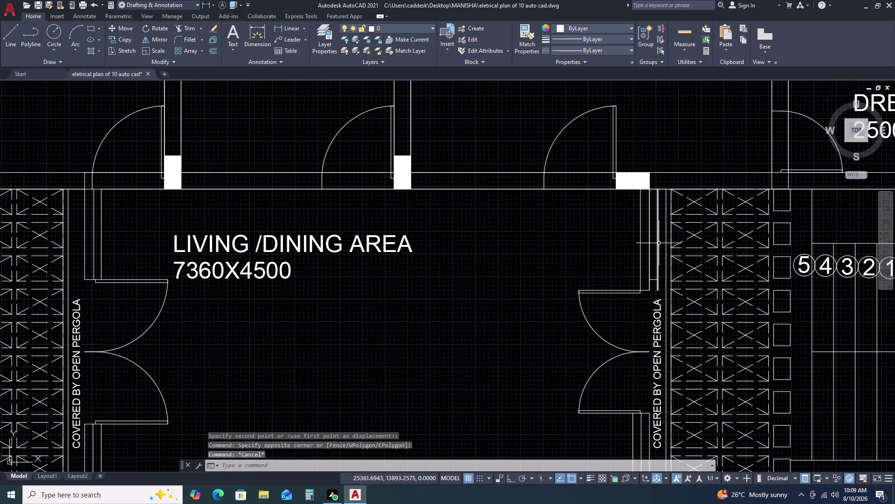
scroll(down, 3)
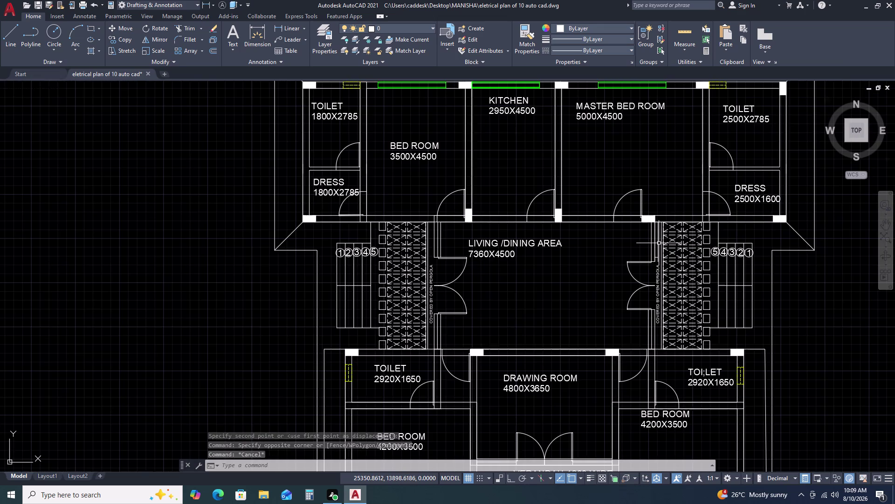
Delete the line at the right-hand door and the short leftover line.
click(658, 243)
key(Delete)
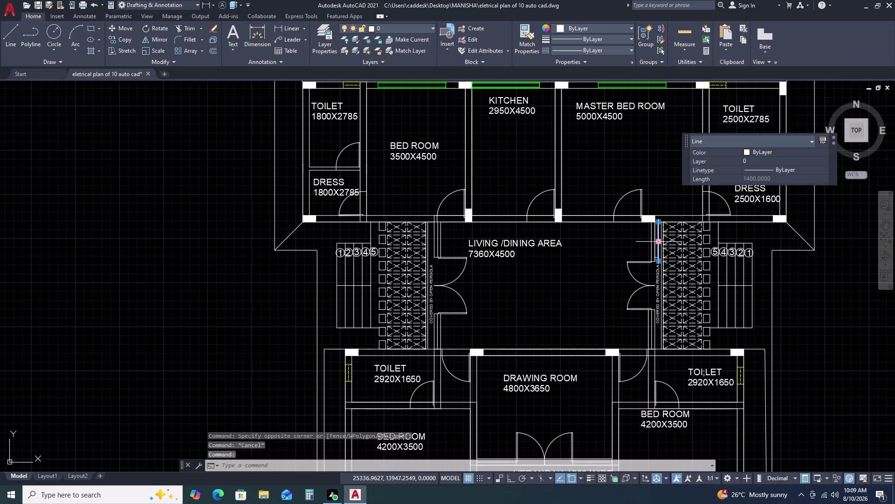
scroll(up, 3)
click(682, 229)
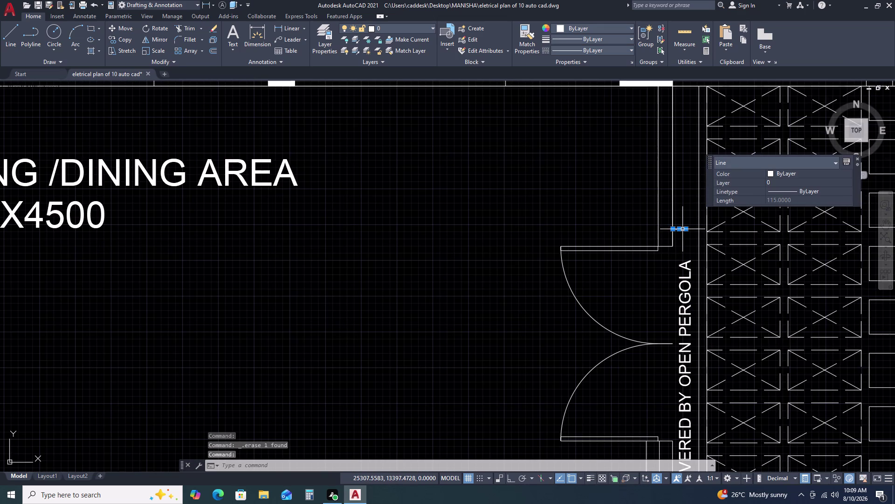
key(Delete)
scroll(down, 3)
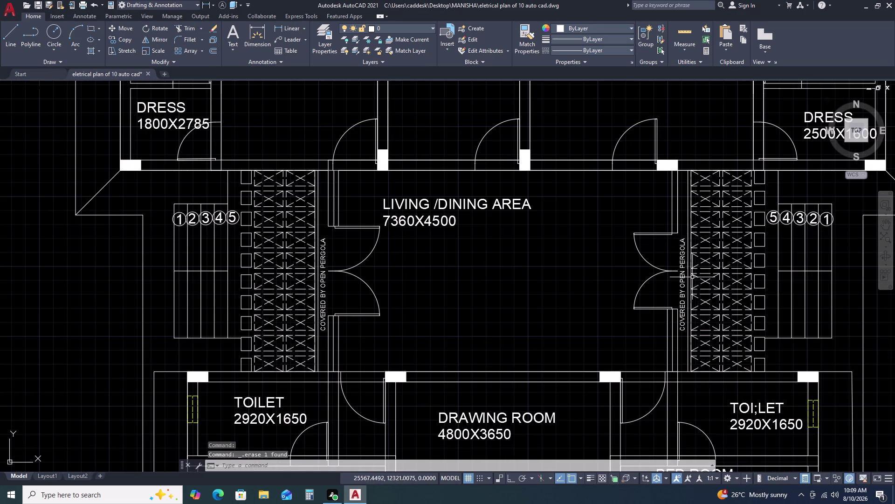
scroll(up, 3)
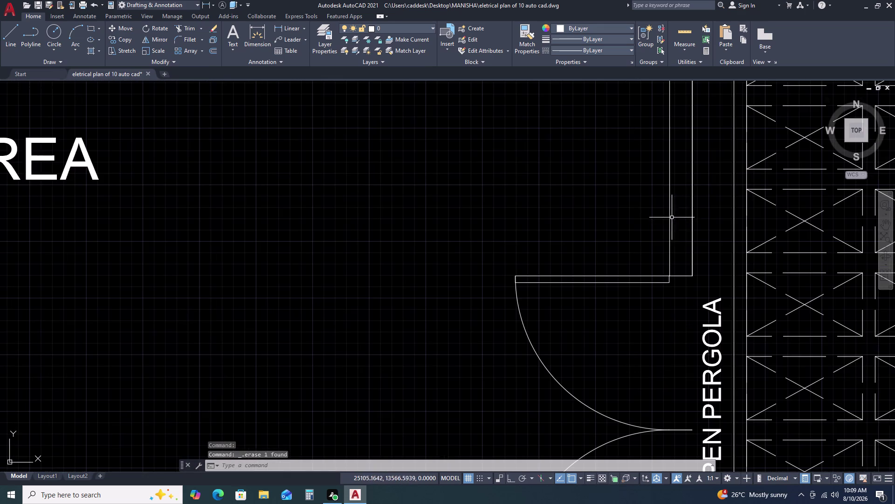
click(674, 216)
click(653, 222)
text(O)
key(space)
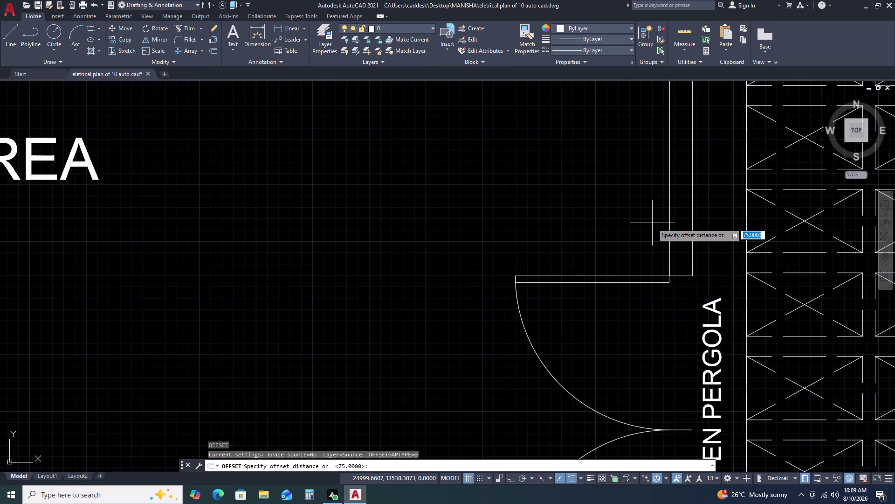
key(1)
key(1)
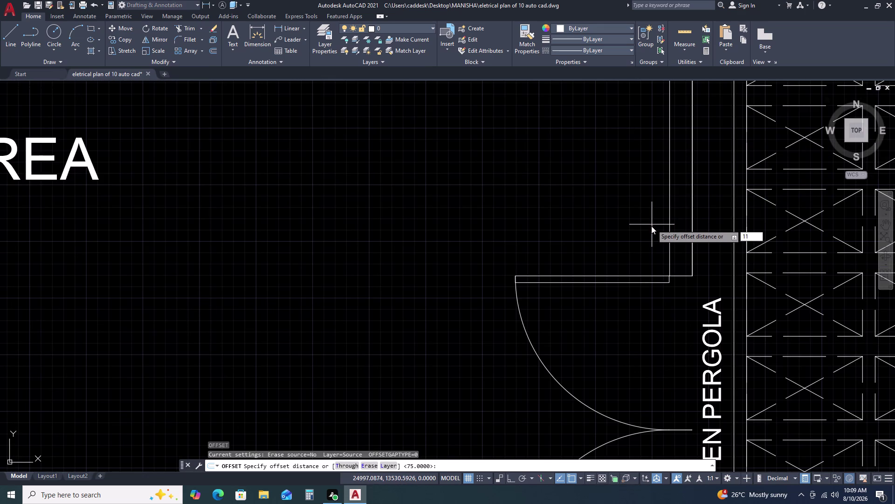
text(5)
key(space)
click(640, 227)
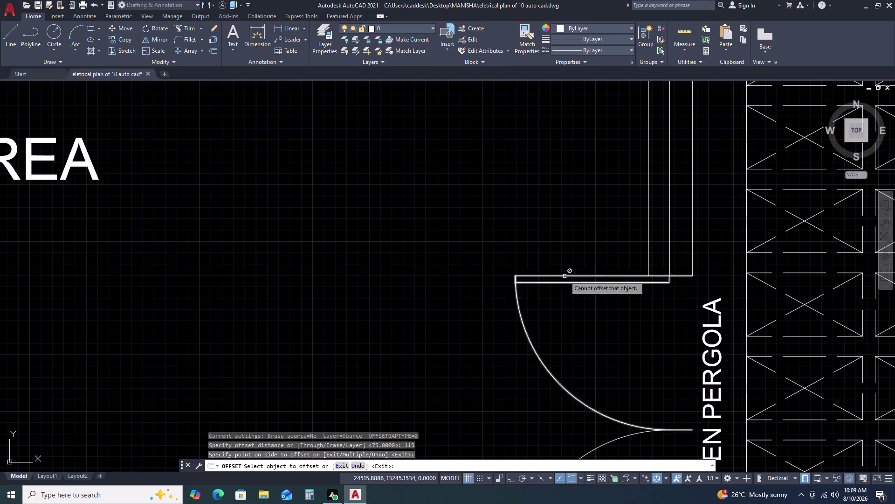
key(Escape)
scroll(down, 3)
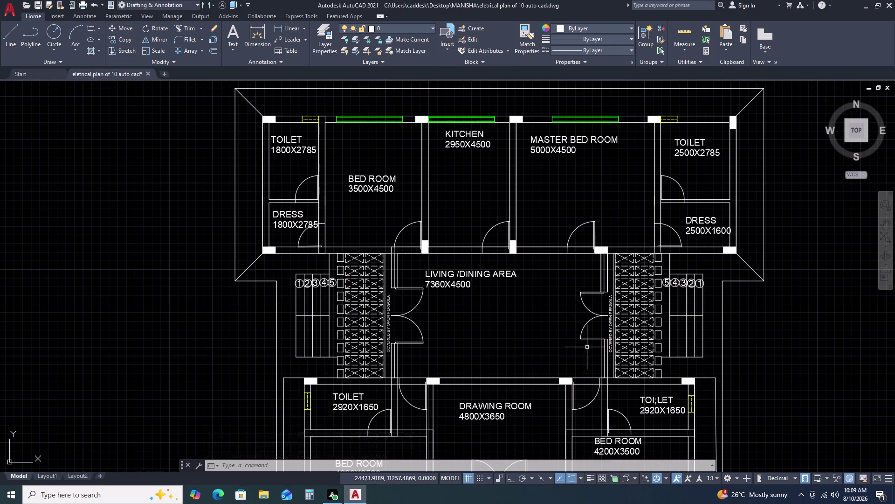
scroll(down, 3)
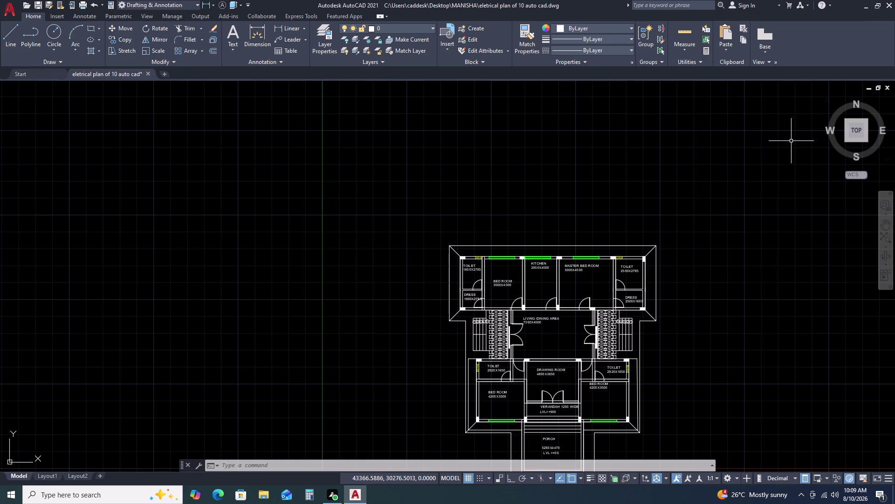
scroll(down, 3)
scroll(up, 3)
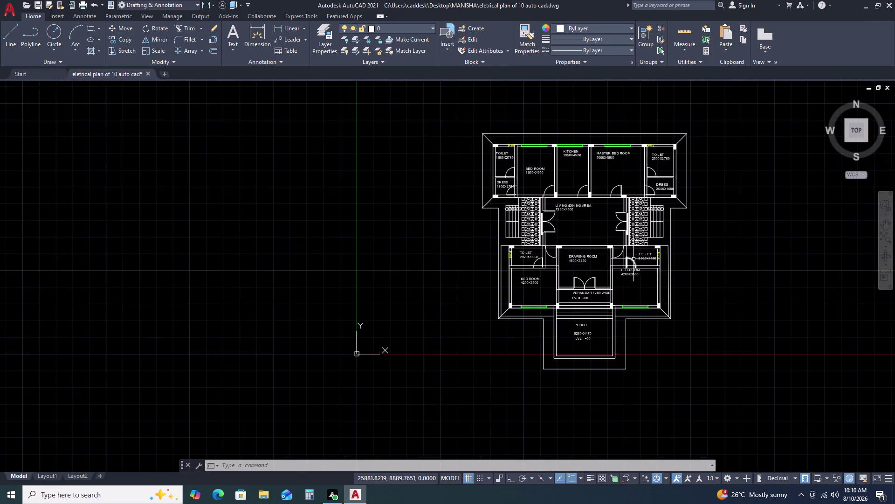
scroll(up, 3)
middle_drag(677, 259, 540, 230)
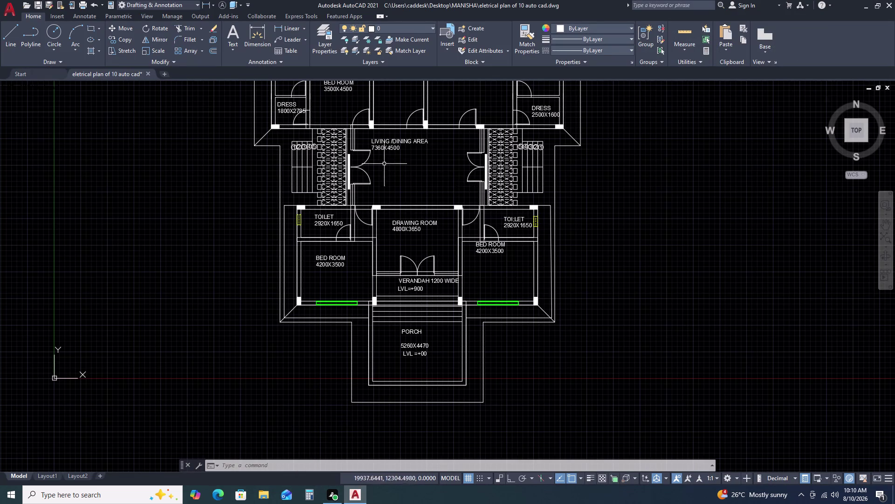
scroll(up, 3)
scroll(down, 3)
middle_drag(443, 161, 471, 236)
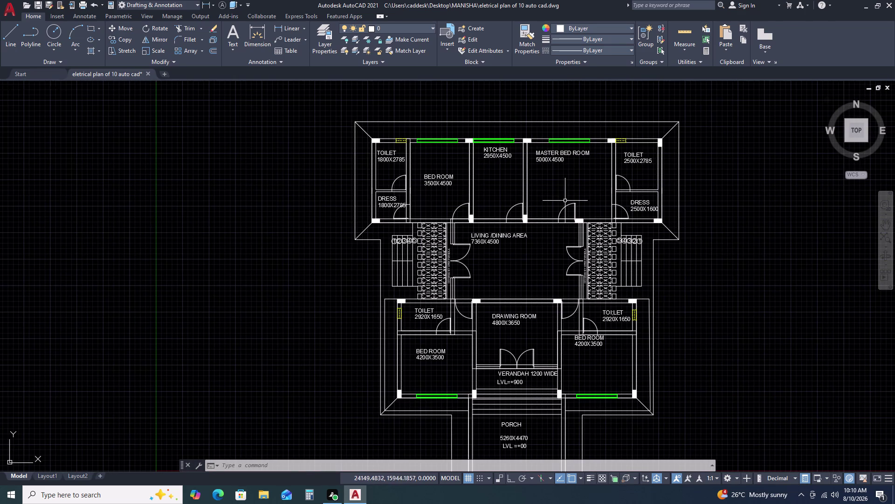
scroll(up, 3)
middle_drag(532, 140, 534, 143)
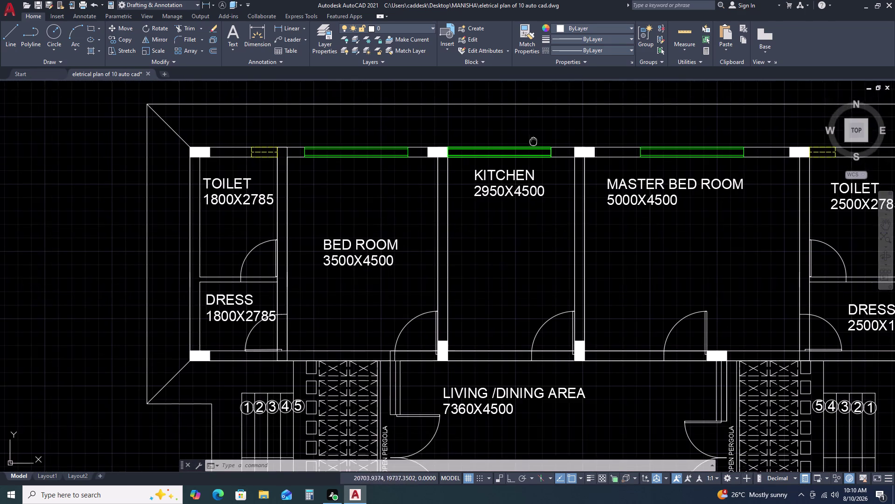
middle_drag(534, 142, 539, 149)
scroll(down, 3)
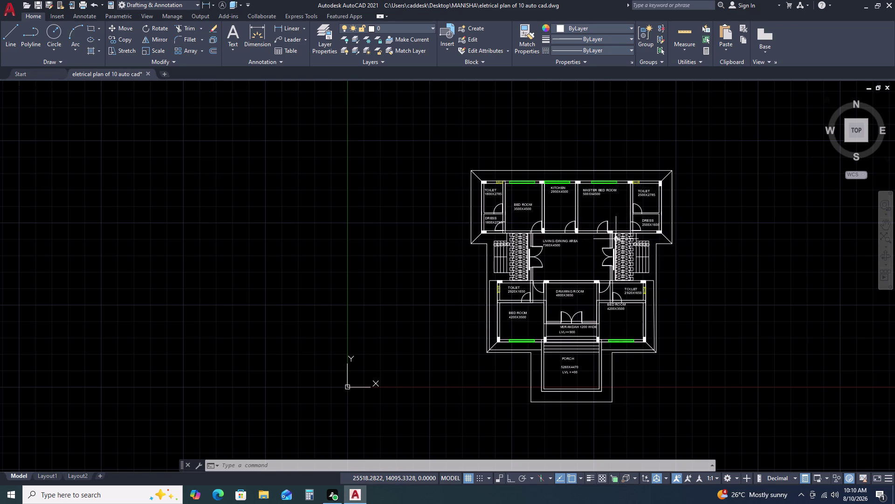
scroll(up, 3)
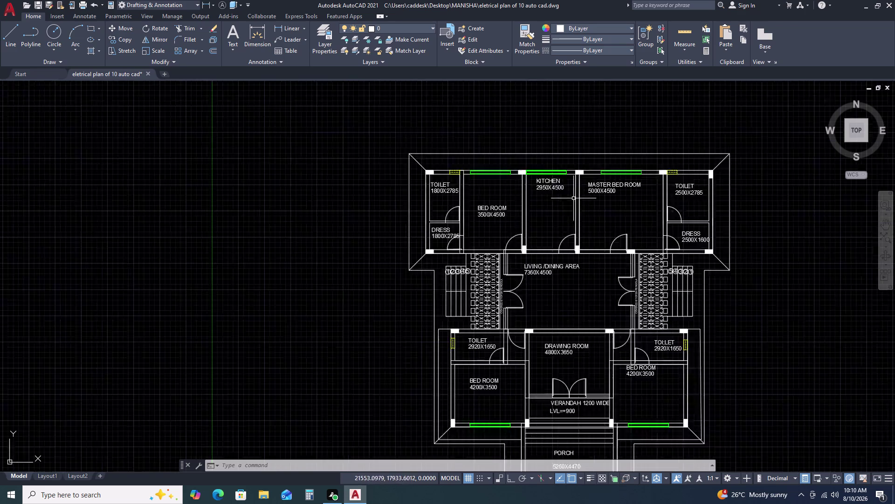
scroll(up, 3)
scroll(down, 3)
scroll(down, 3)
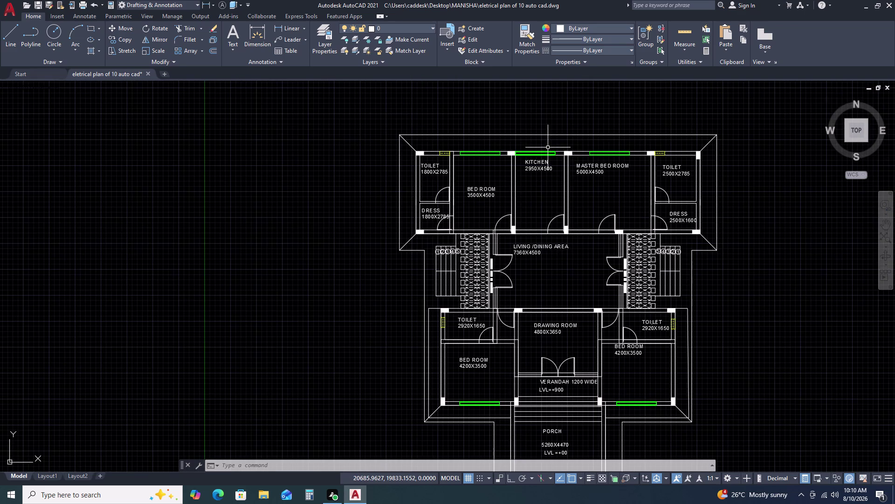
Draw a horizontal 1500-long line above the plan with Ortho on.
text(L)
key(space)
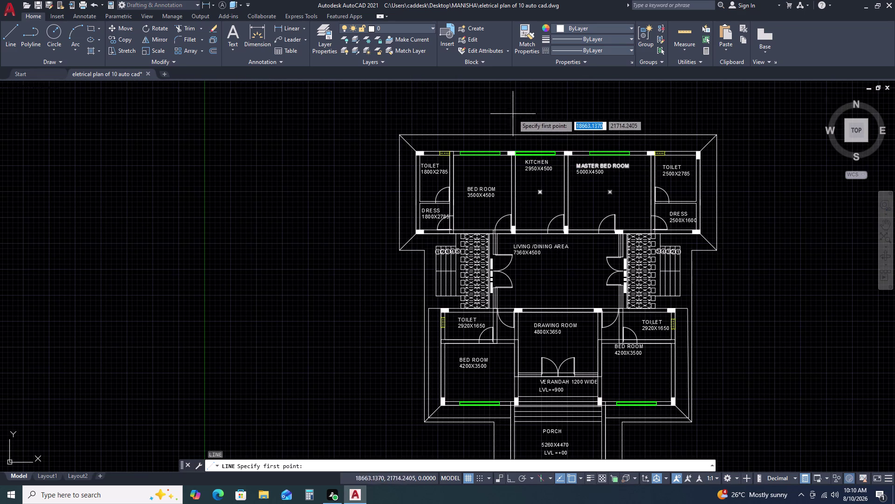
double_click(498, 106)
key(F8)
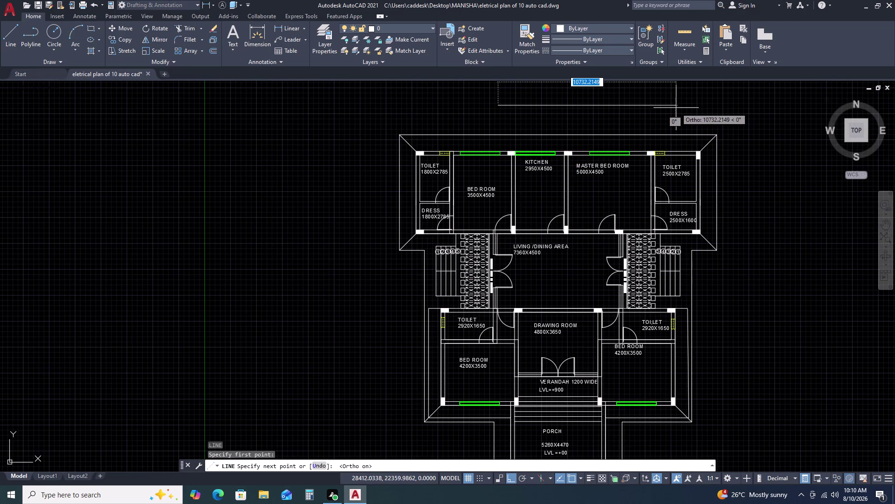
text(1)
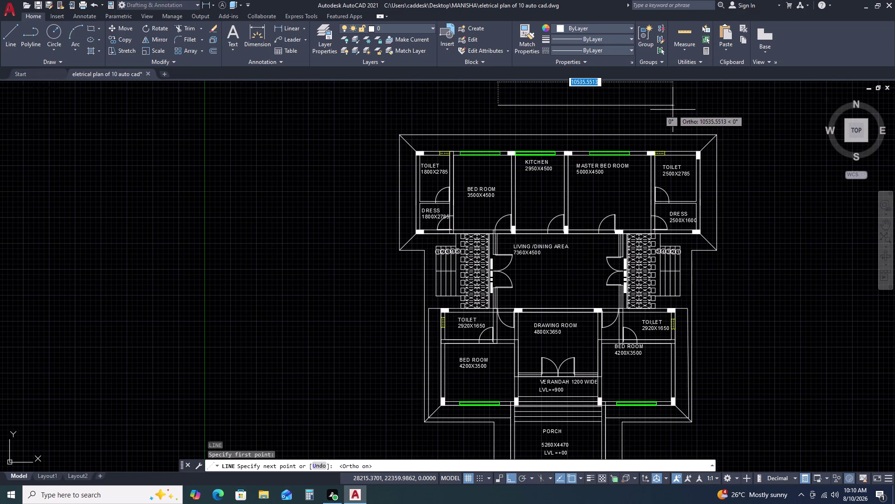
text(500)
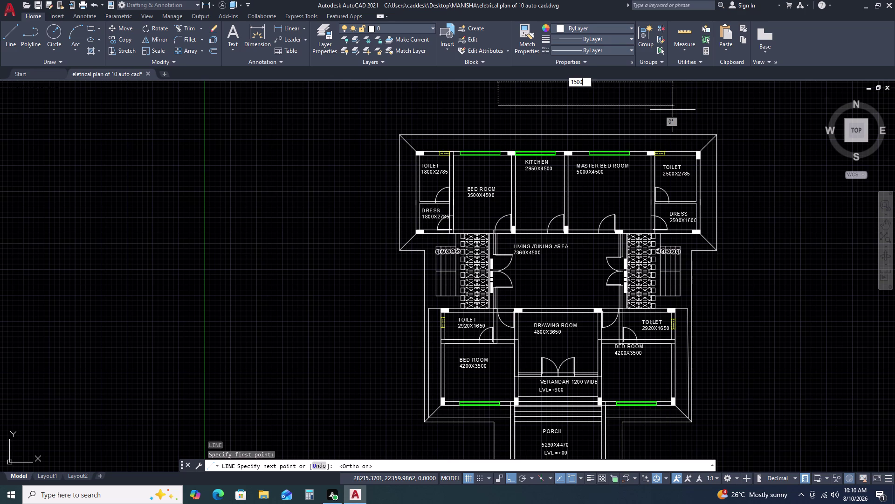
key(space)
key(Escape)
scroll(up, 3)
click(520, 111)
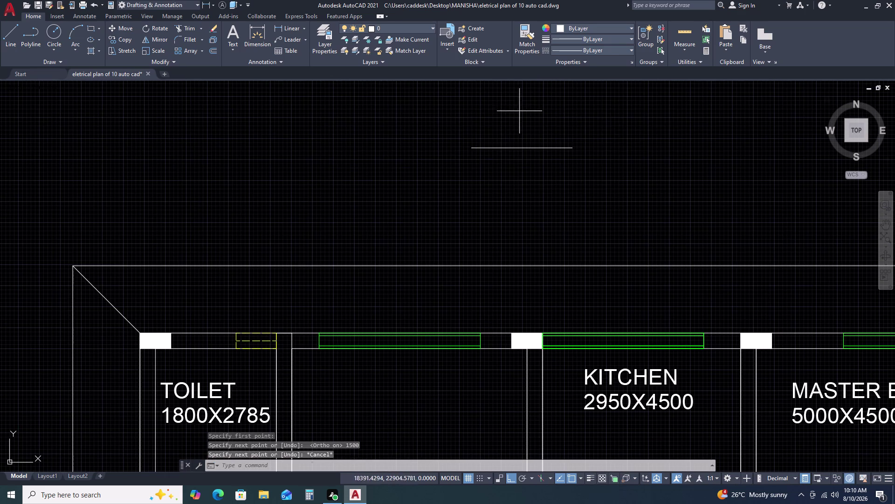
Copy the line as an array of 5 items spaced 300 apart.
click(462, 171)
text(C)
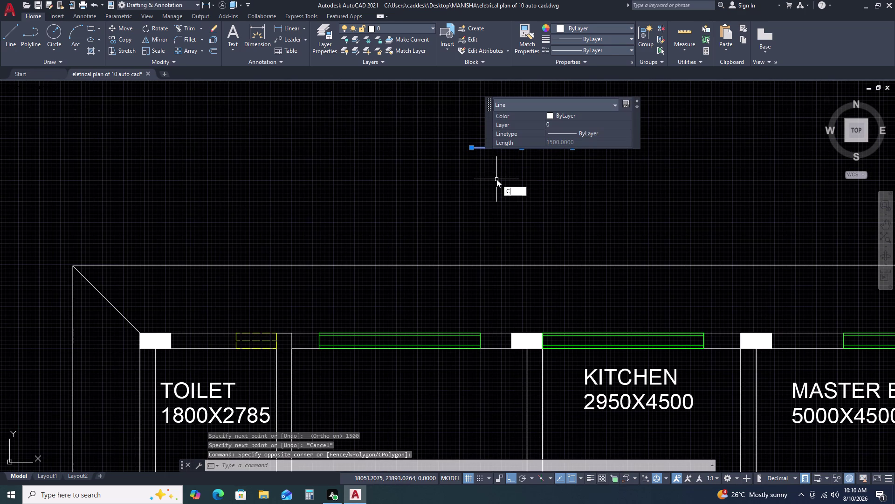
text(O)
key(space)
click(473, 146)
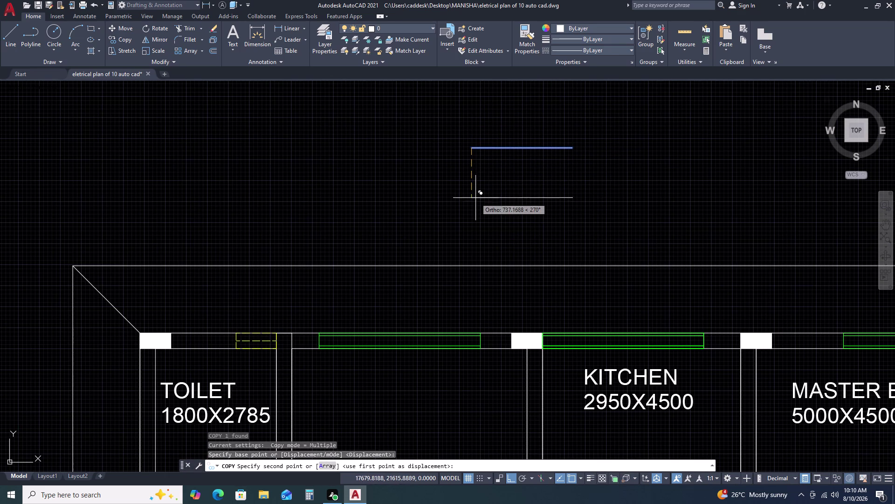
key(a)
text(R)
key(space)
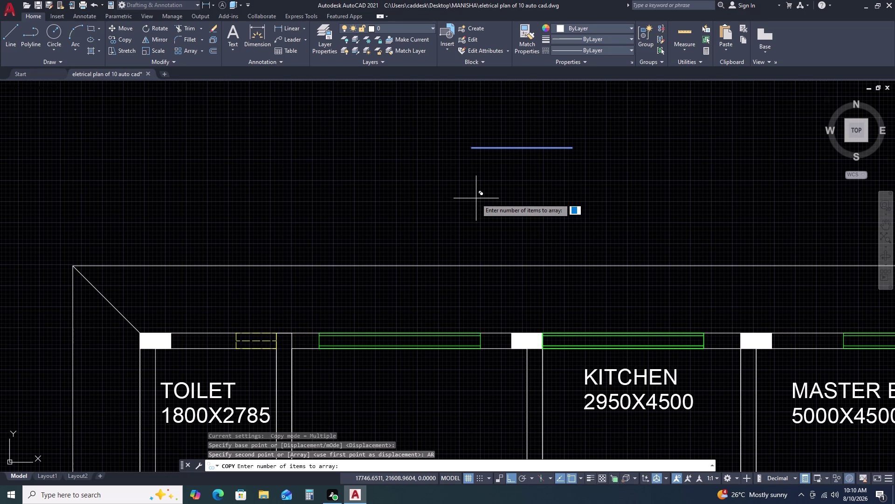
text(5)
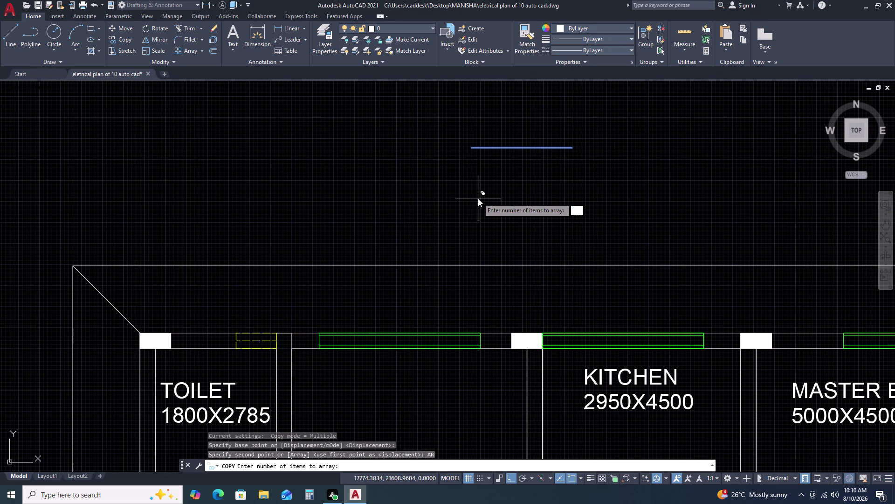
key(space)
text(30)
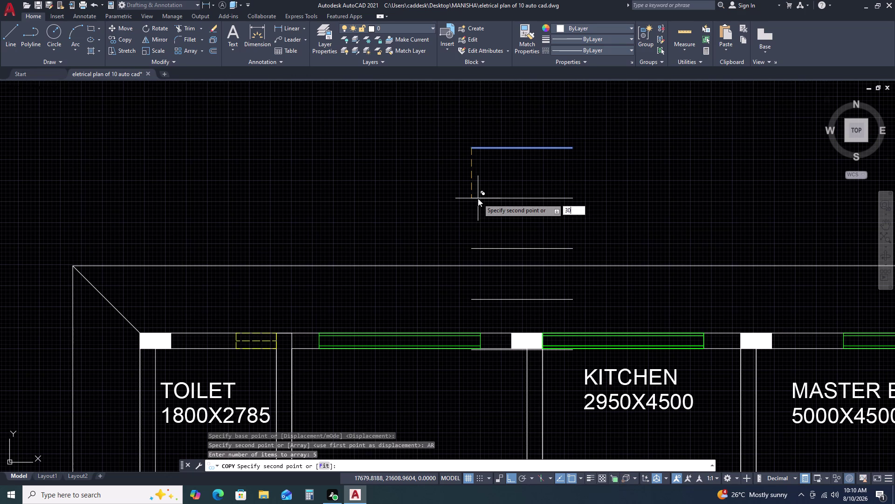
text(0)
key(space)
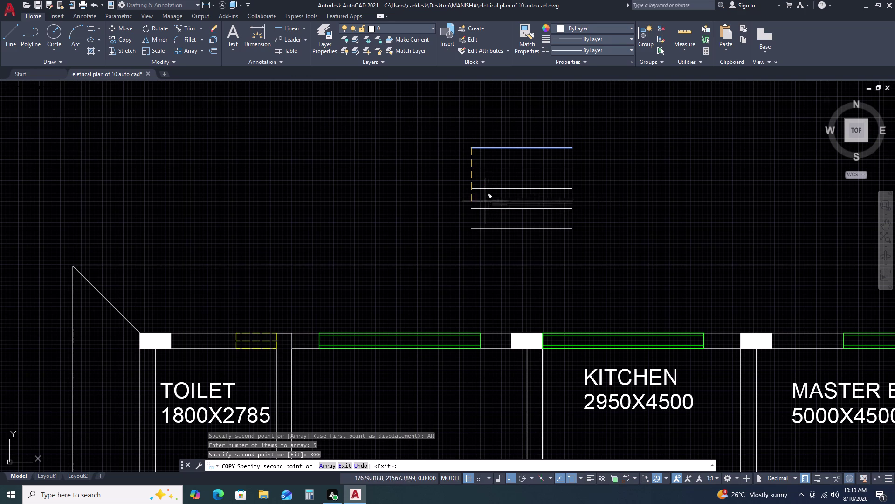
key(Escape)
scroll(down, 3)
middle_drag(625, 143, 603, 141)
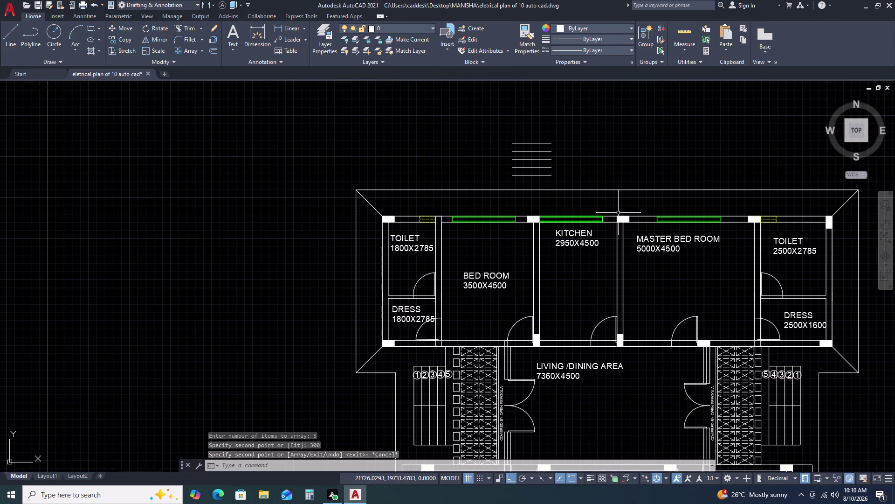
scroll(down, 3)
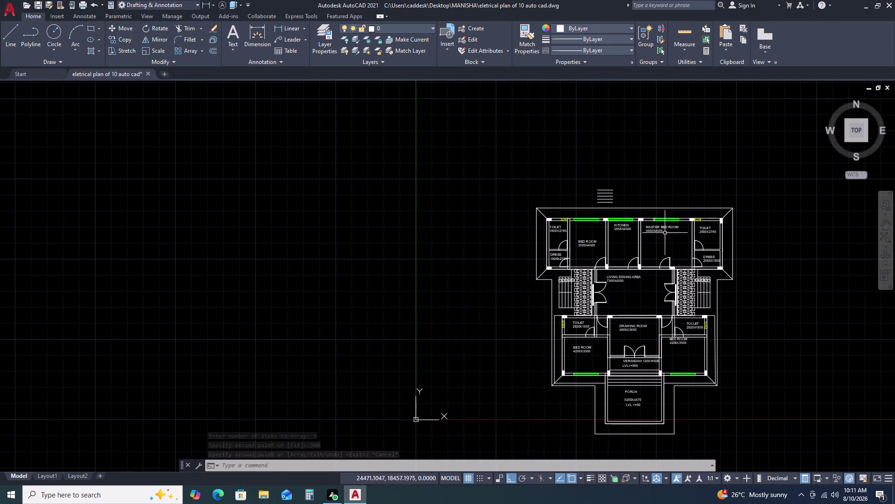
Place a vertical construction line (XL) at the kitchen's right wall.
text(XL)
key(space)
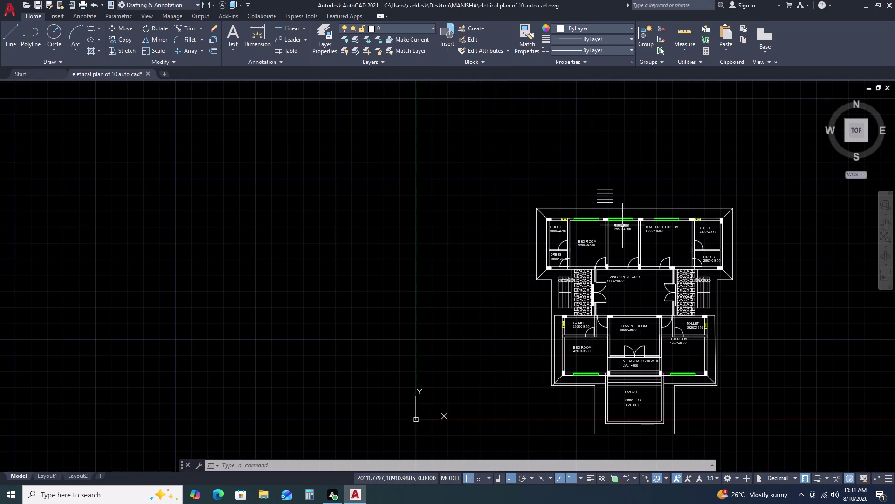
text(V)
key(space)
scroll(up, 3)
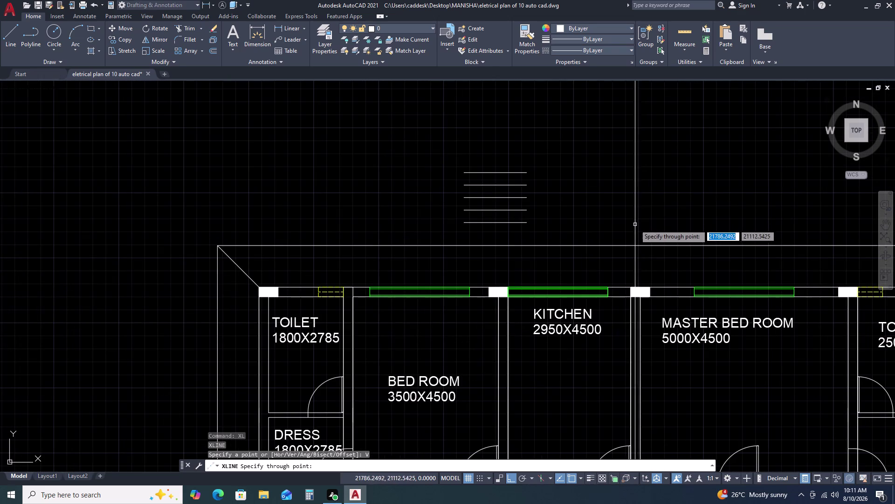
click(616, 244)
scroll(down, 3)
key(Escape)
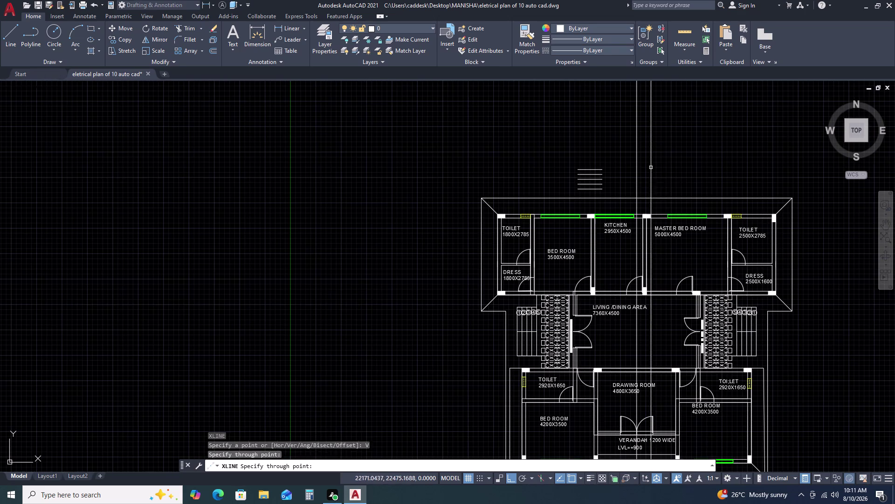
Erase the line at the upper-left roof corner, then undo the last change.
scroll(up, 3)
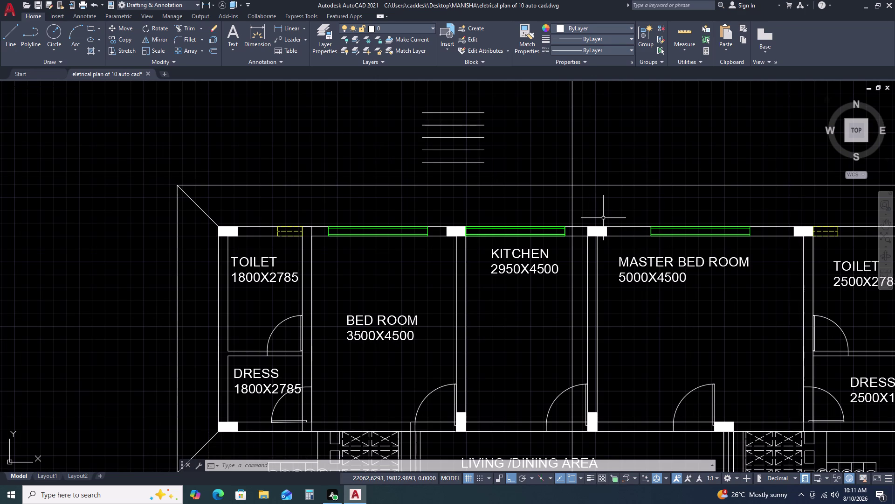
scroll(down, 3)
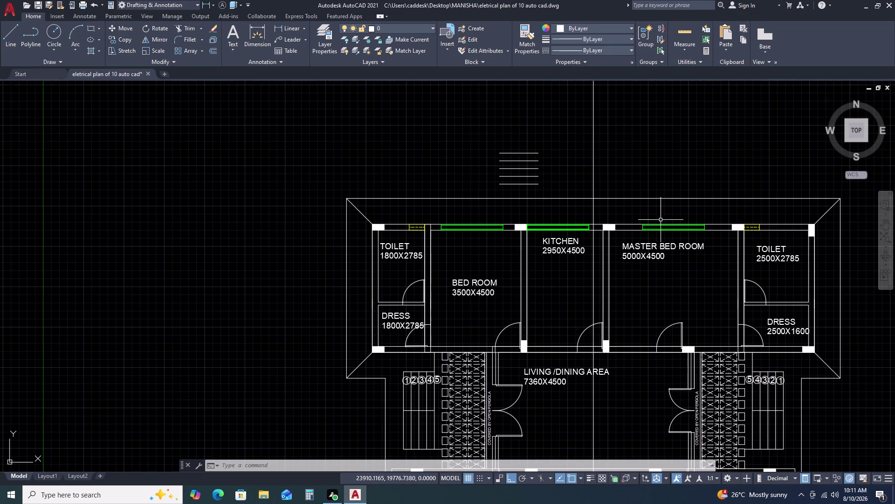
scroll(down, 3)
scroll(up, 3)
click(455, 203)
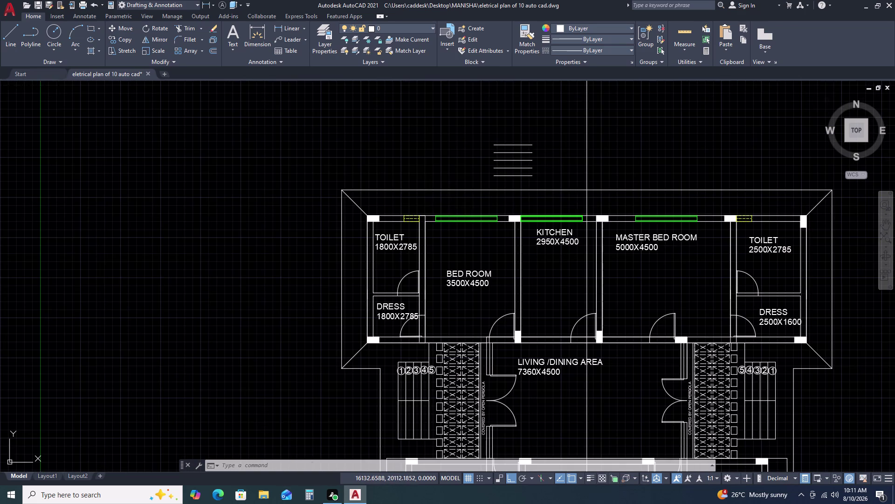
click(426, 168)
key(Delete)
scroll(down, 3)
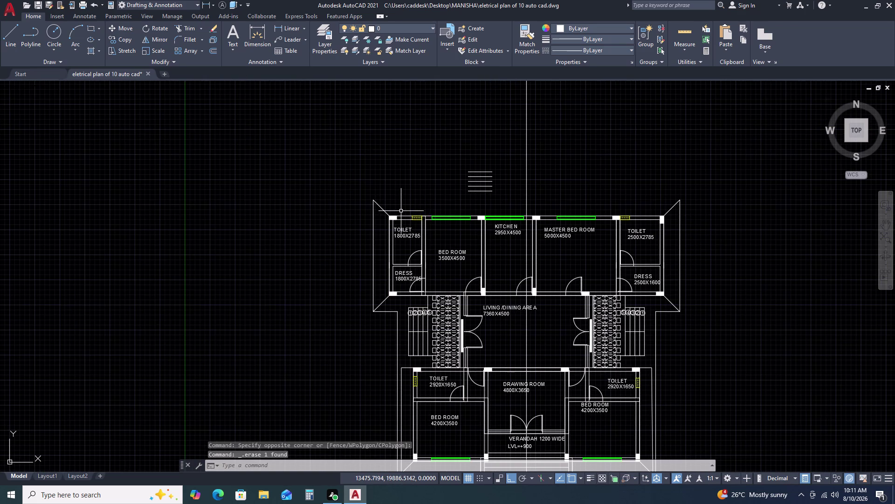
key(ctrl+z)
Restore the erased corner line and delete the diagonal hip line at the upper-left corner.
key(z)
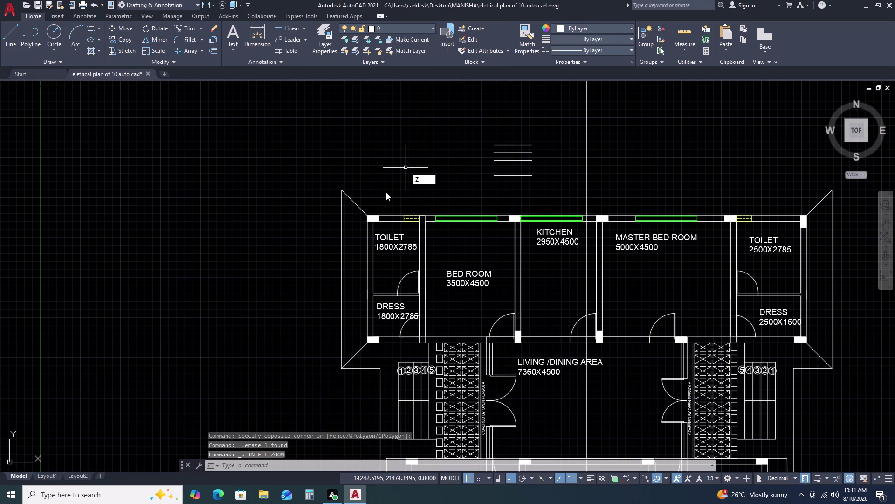
key(Escape)
key(ctrl+z)
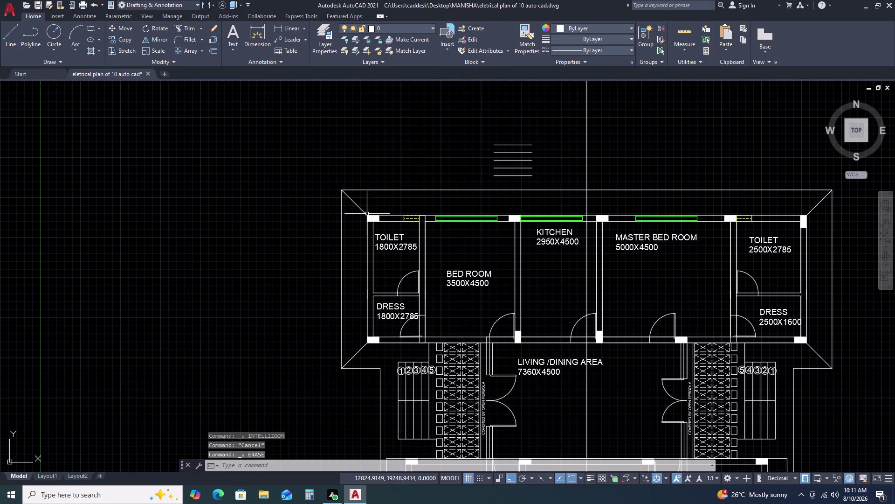
drag(362, 207, 357, 209)
click(352, 210)
key(Delete)
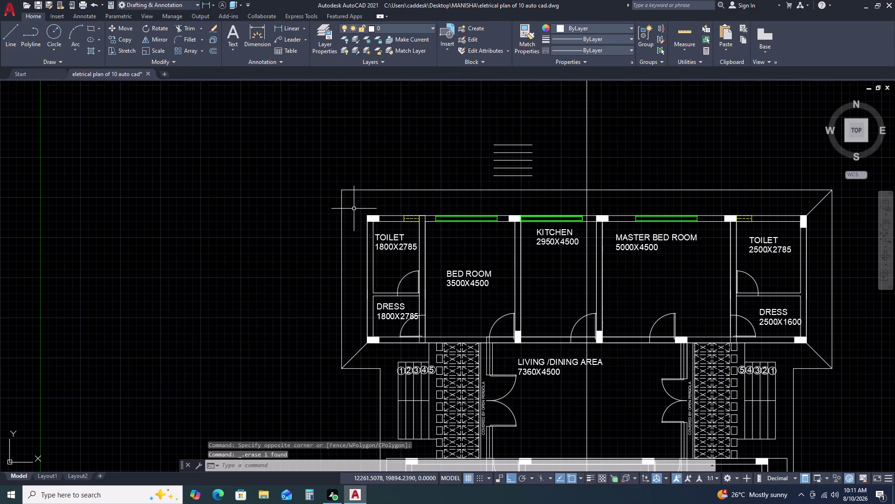
Pick the diagonal line near the lower corner, clear it, then pick near the top-left corner.
scroll(up, 3)
drag(364, 355, 362, 345)
click(350, 315)
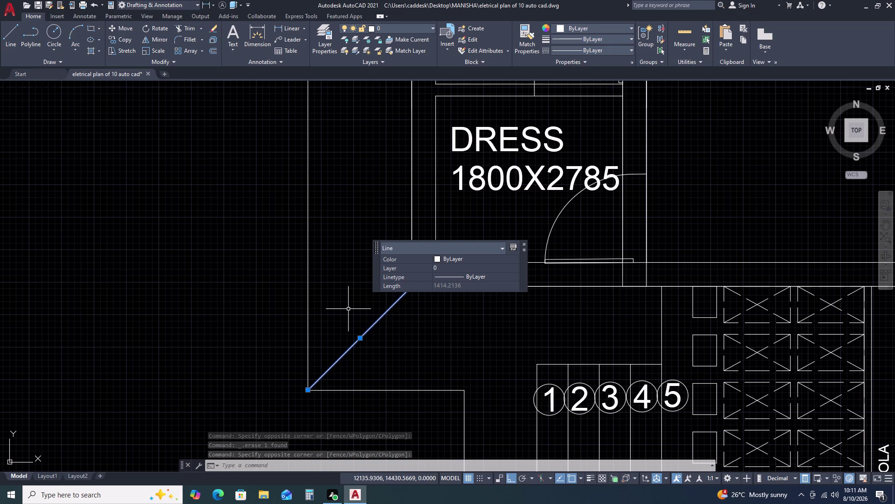
key(Escape)
scroll(down, 3)
scroll(up, 3)
click(387, 143)
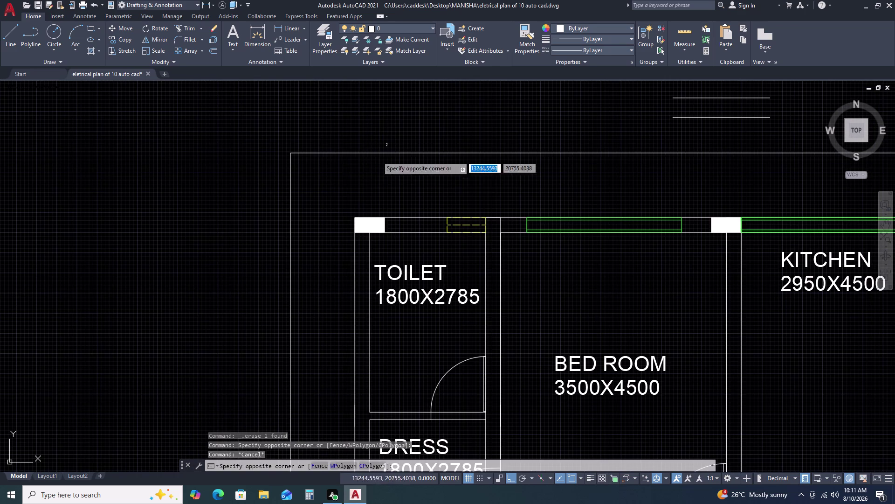
click(356, 173)
Offset the top outer roof line 1000 units upward.
text(O)
key(space)
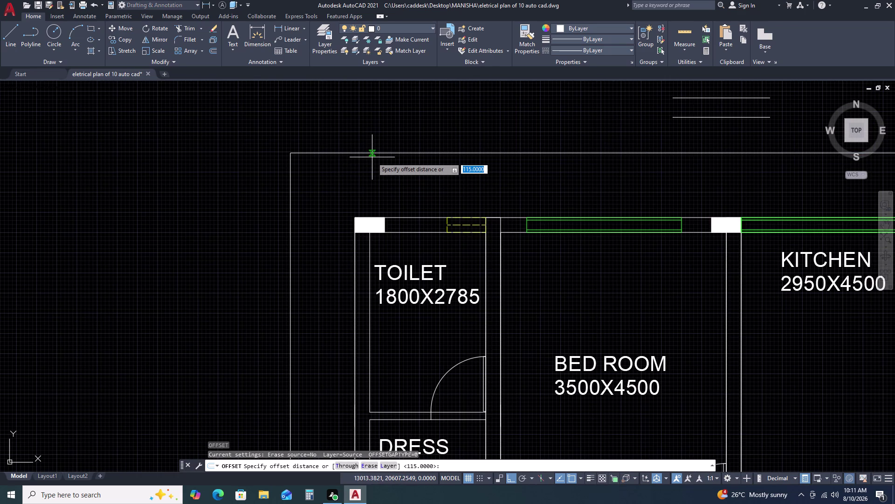
scroll(up, 3)
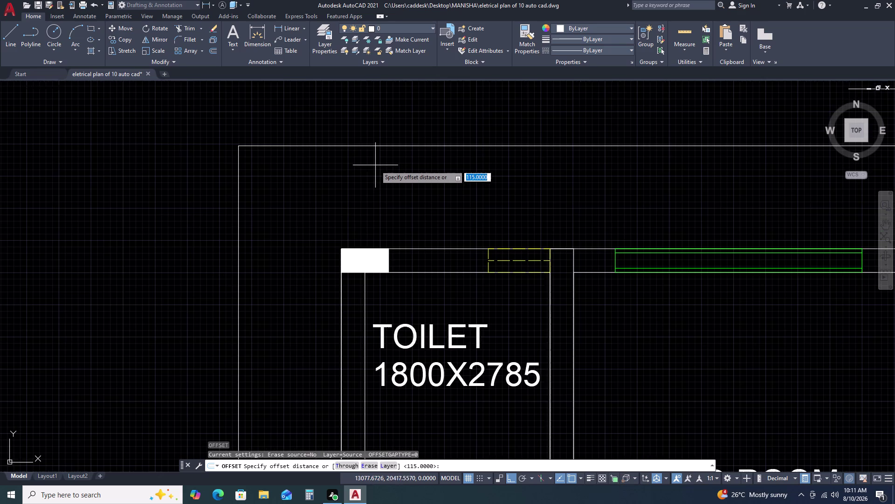
key(1)
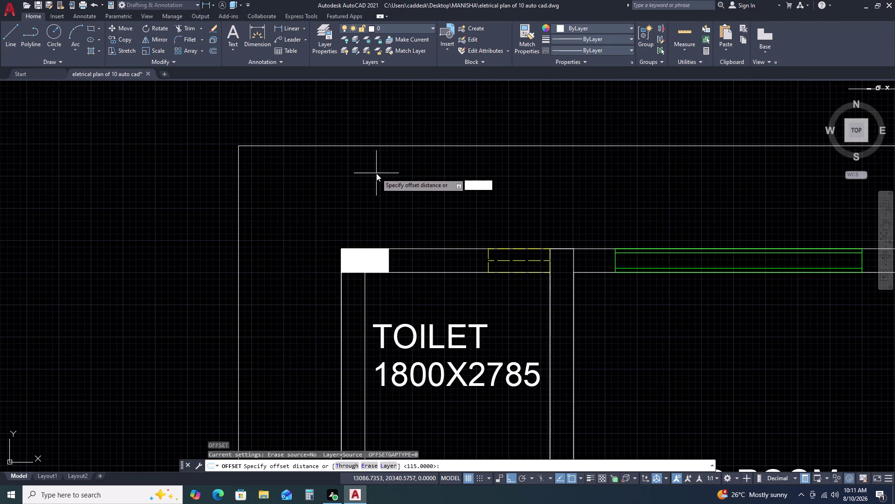
key(0)
key(0)
key(0)
key(space)
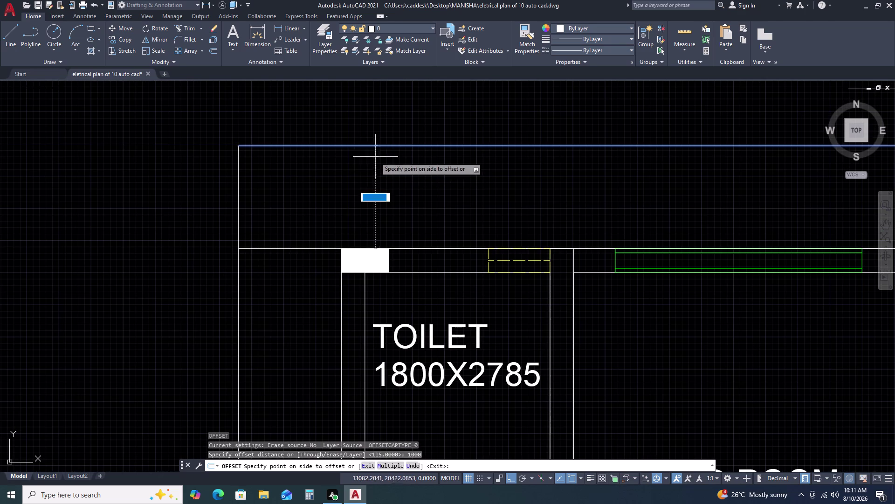
scroll(down, 3)
click(422, 92)
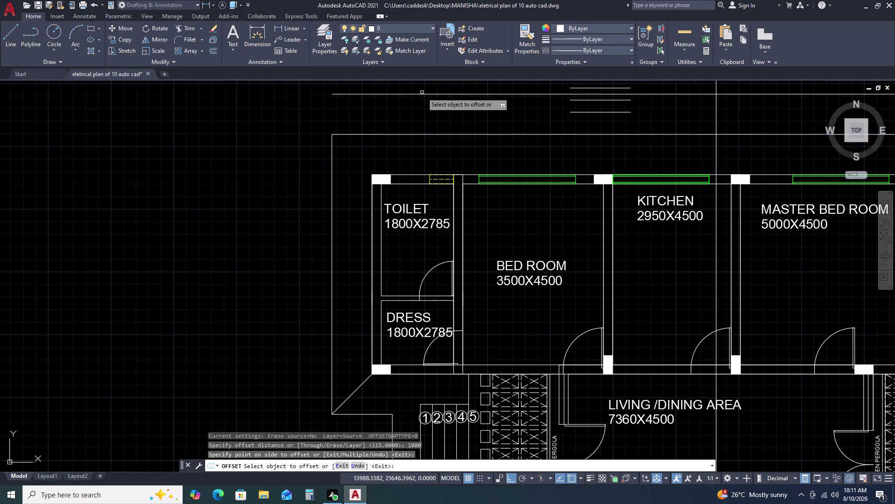
key(Escape)
Pan to show the whole floor plan and begin a corner fillet.
scroll(down, 3)
middle_click(419, 105)
middle_drag(418, 127, 417, 136)
text(F)
key(space)
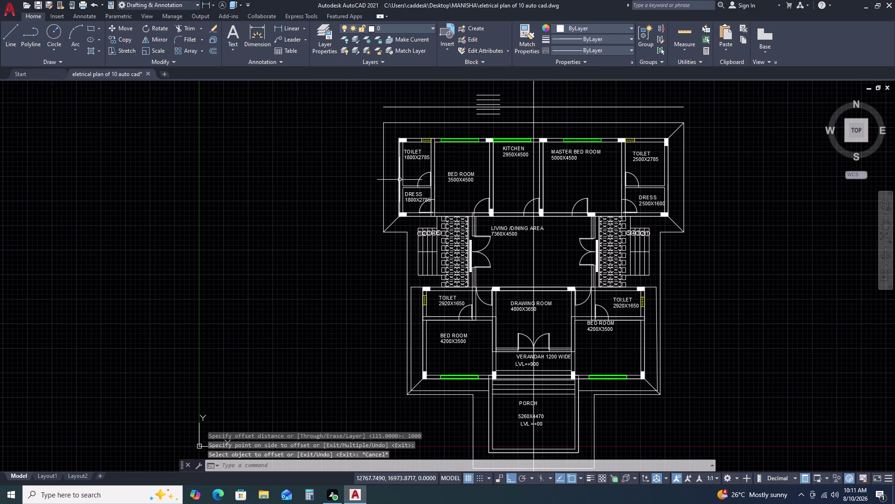
click(384, 132)
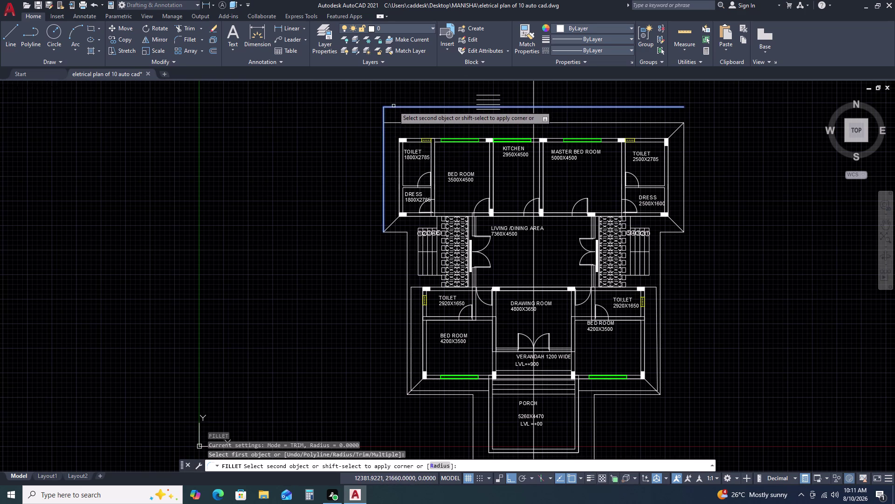
Fillet the new top line and the right side line into a square corner.
click(394, 105)
key(space)
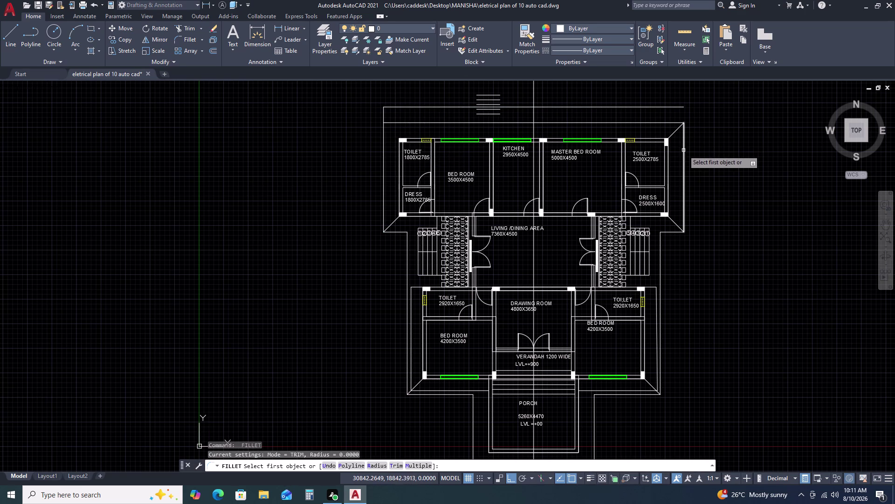
click(683, 151)
click(682, 107)
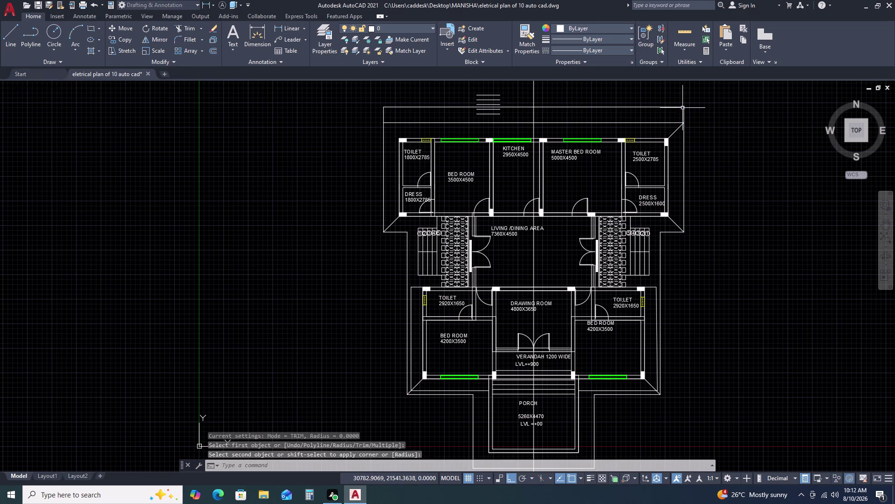
key(Escape)
Erase the stray line at the upper-right roof corner.
scroll(up, 3)
middle_drag(678, 137, 692, 212)
middle_drag(695, 225, 702, 247)
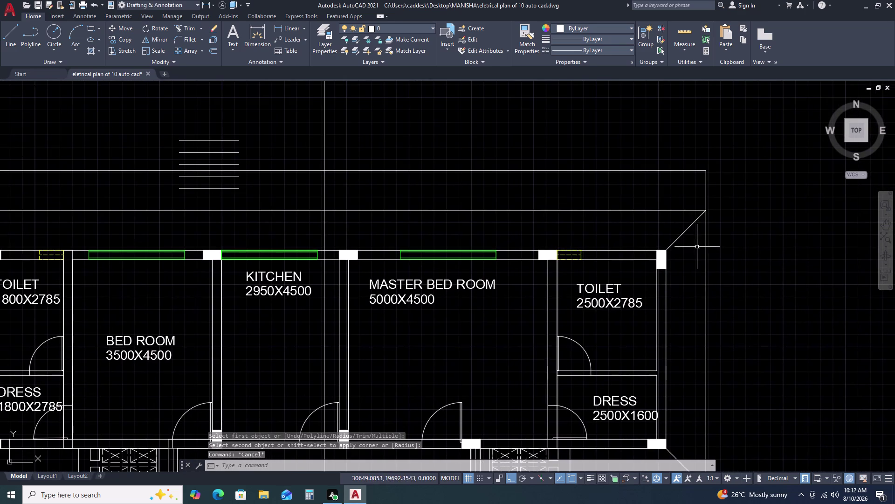
drag(697, 246, 689, 240)
click(665, 215)
key(Delete)
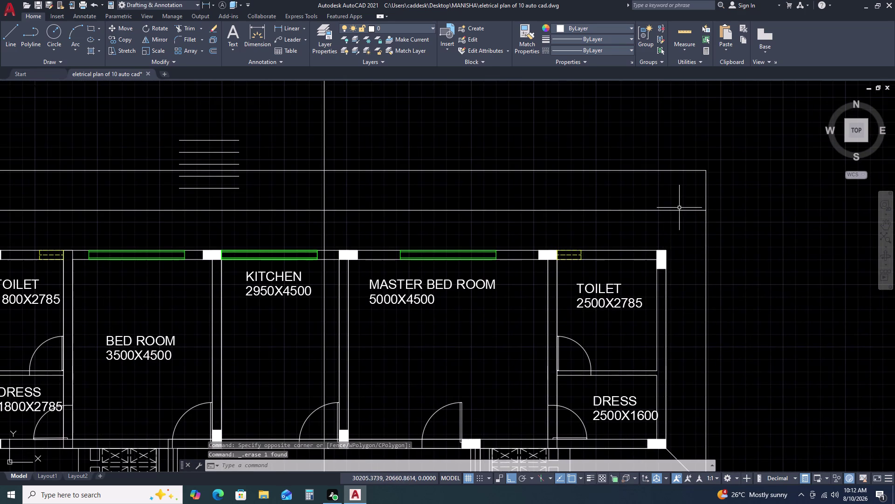
scroll(down, 3)
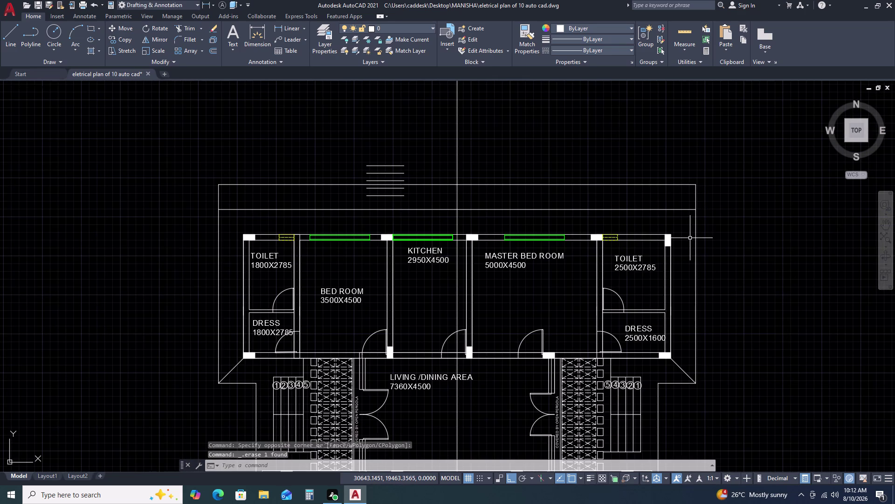
scroll(up, 3)
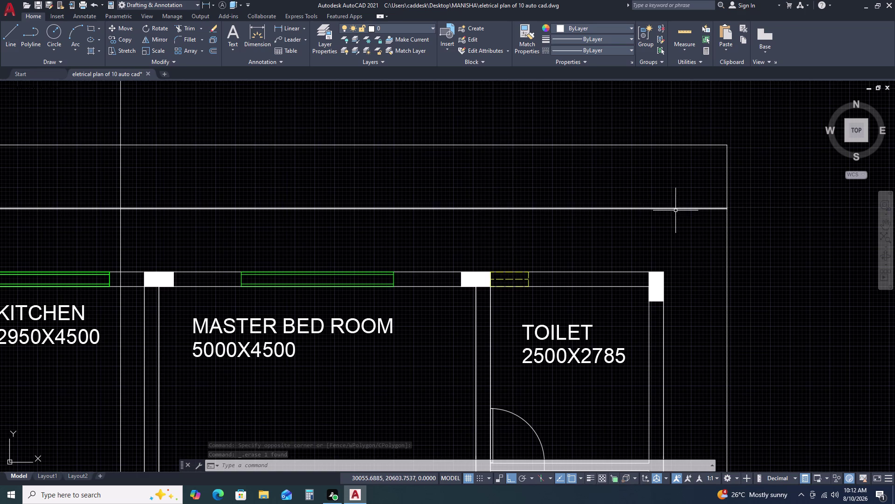
Draw a vertical line up from the right wall corner.
text(L)
key(space)
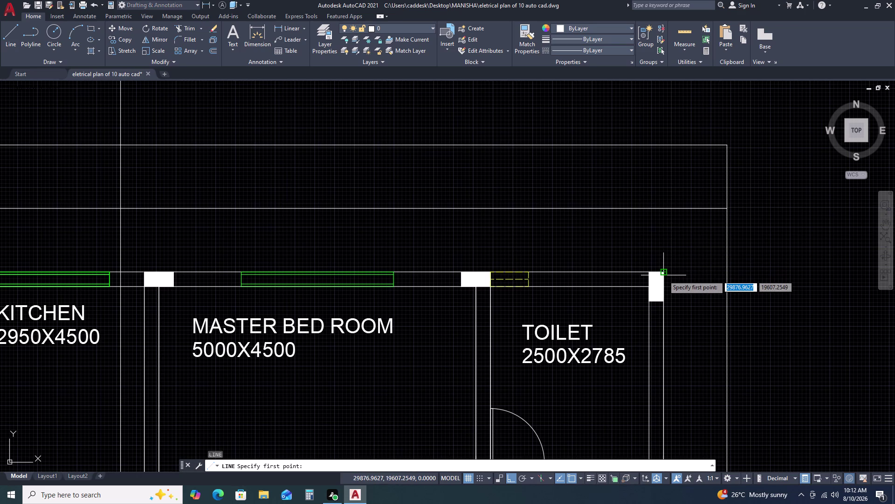
drag(663, 275, 663, 266)
click(662, 204)
key(Escape)
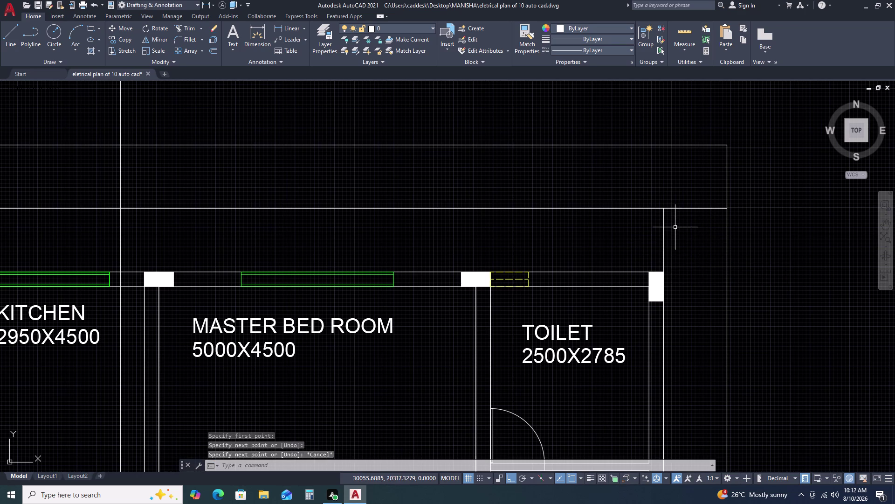
Fillet the new right vertical line to the offset top line.
text(F)
key(space)
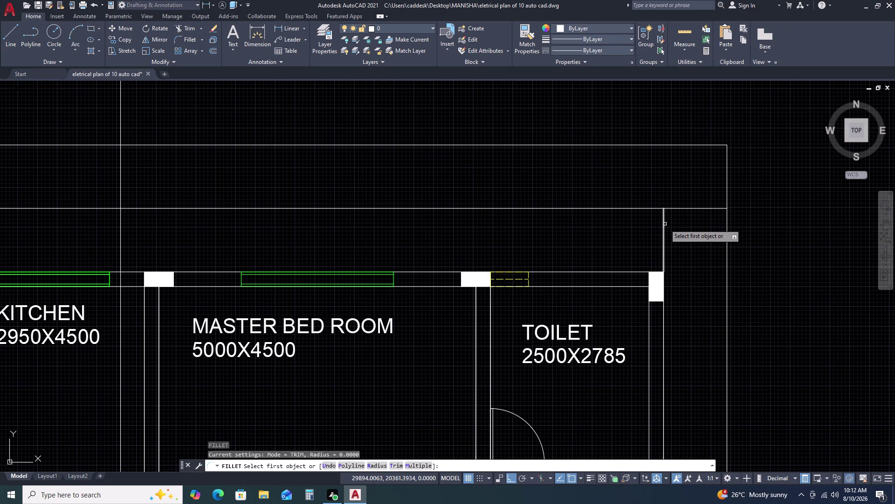
click(665, 224)
click(656, 208)
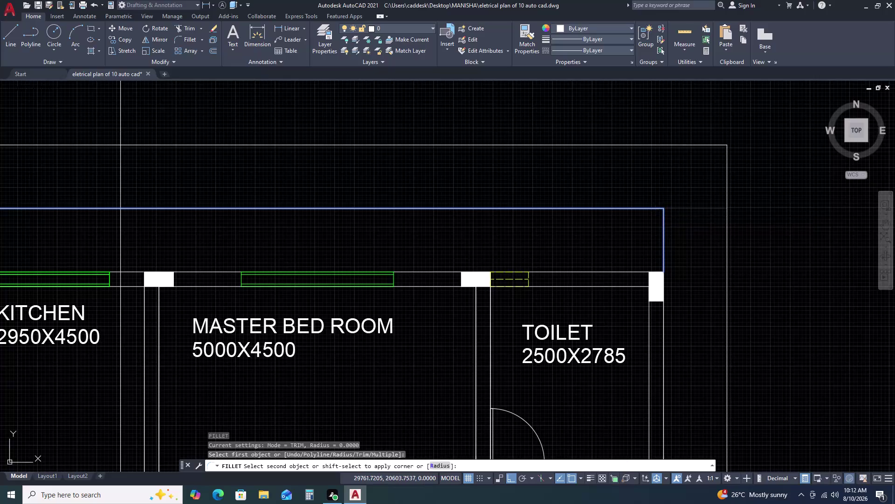
scroll(down, 3)
key(Escape)
key(space)
key(Escape)
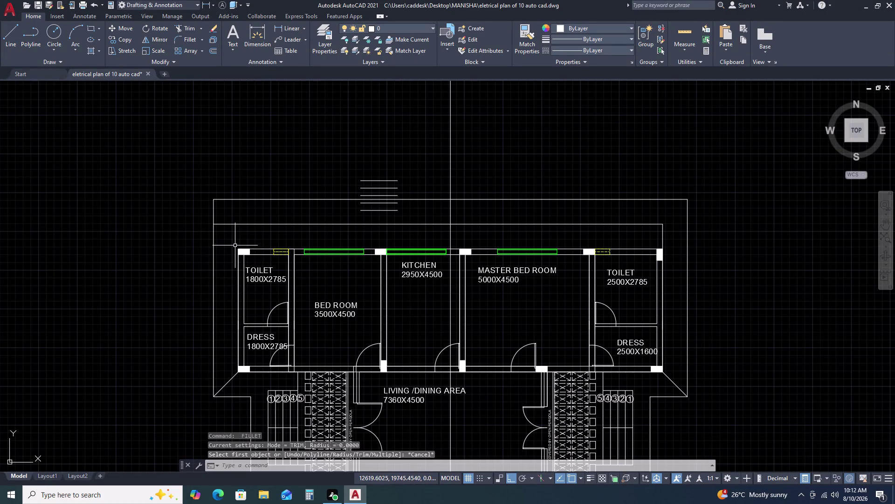
Draw a line from the left wall corner up to the offset line.
key(l)
key(space)
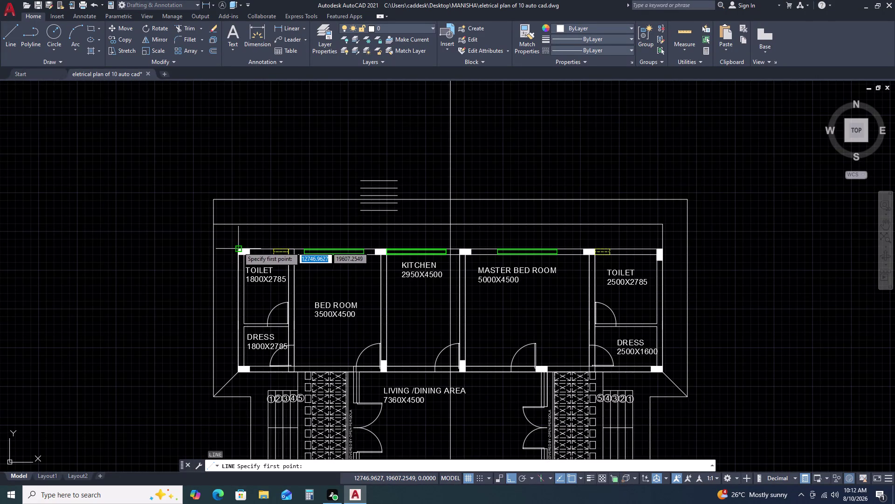
click(238, 247)
click(241, 226)
key(Escape)
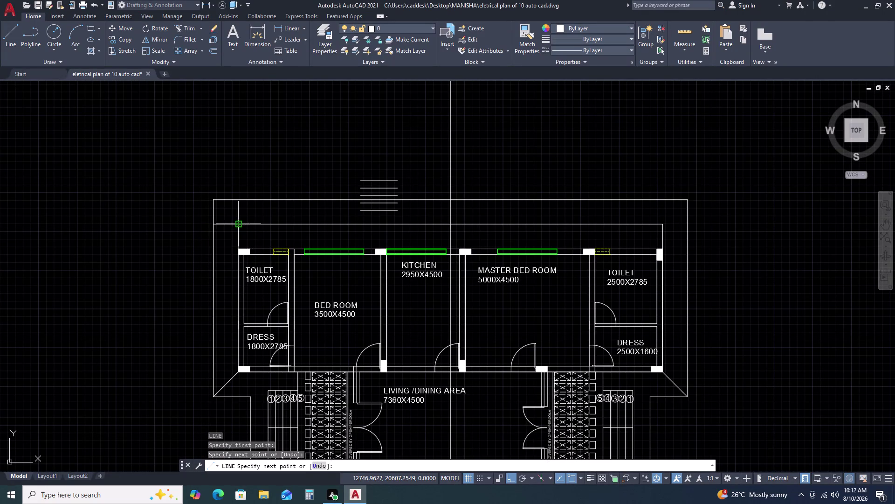
Fillet the left vertical line and the top outline into a closed corner.
key(f)
key(space)
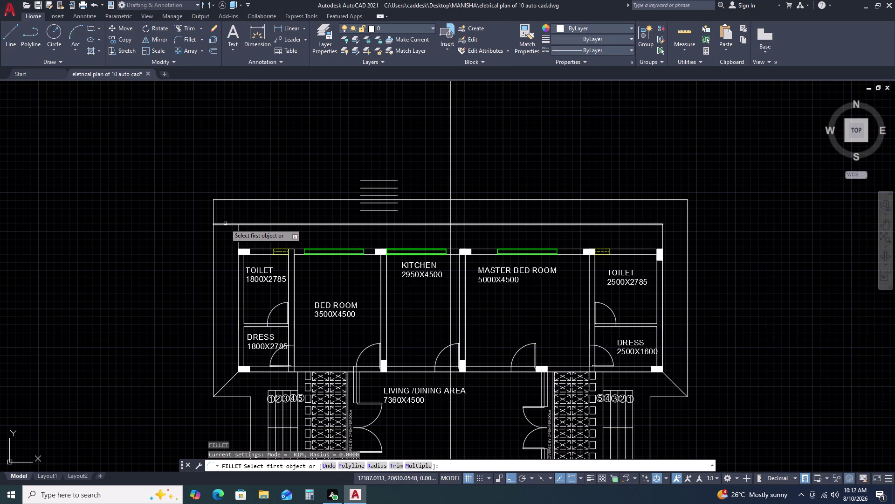
click(225, 223)
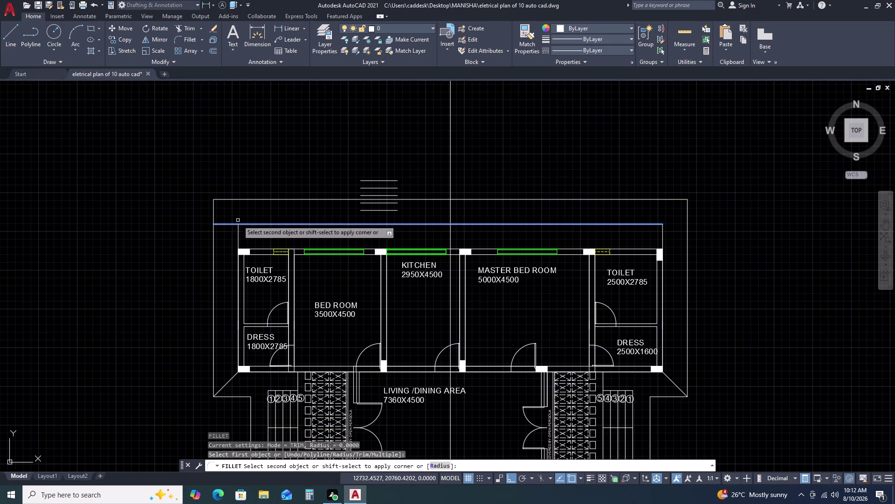
key(Escape)
key(space)
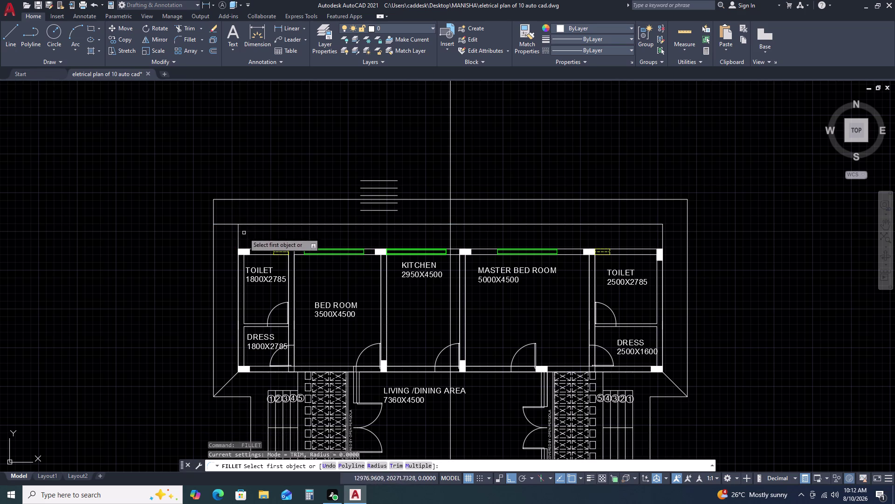
click(237, 236)
click(250, 225)
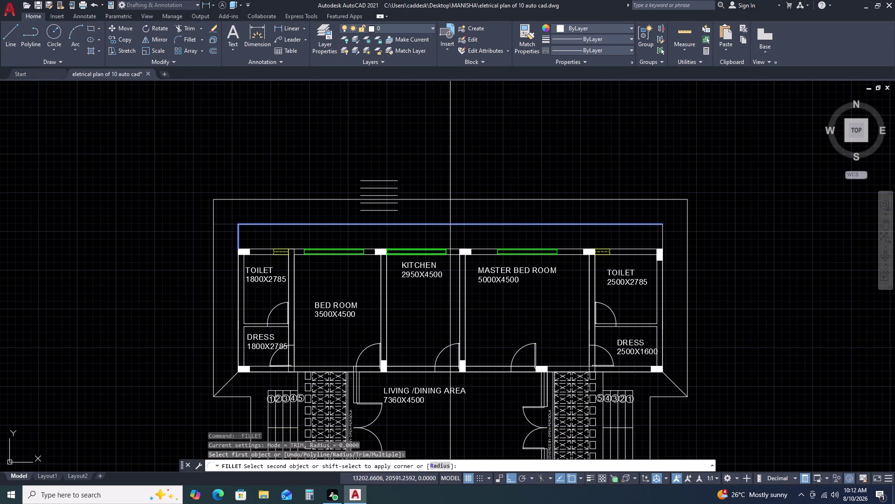
key(Escape)
scroll(down, 3)
Copy the existing dashed line's style onto the top line and another side of the inner outline.
text(M)
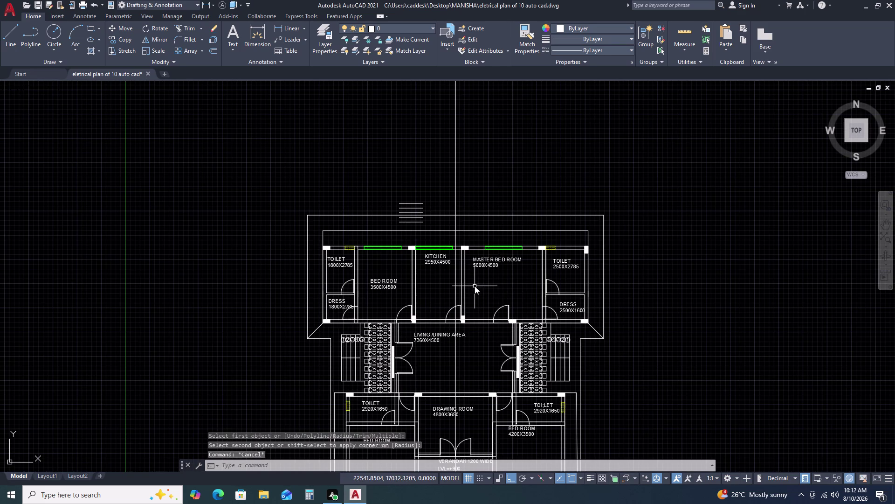
text(A)
key(space)
click(530, 336)
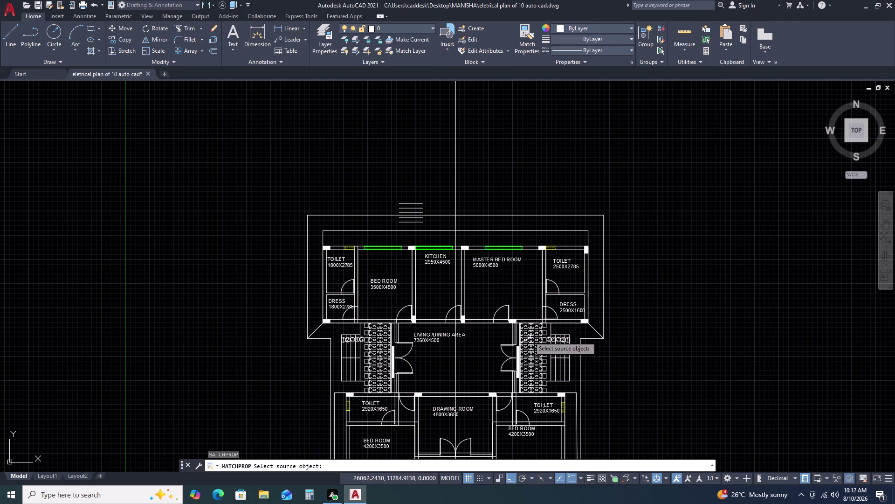
click(568, 230)
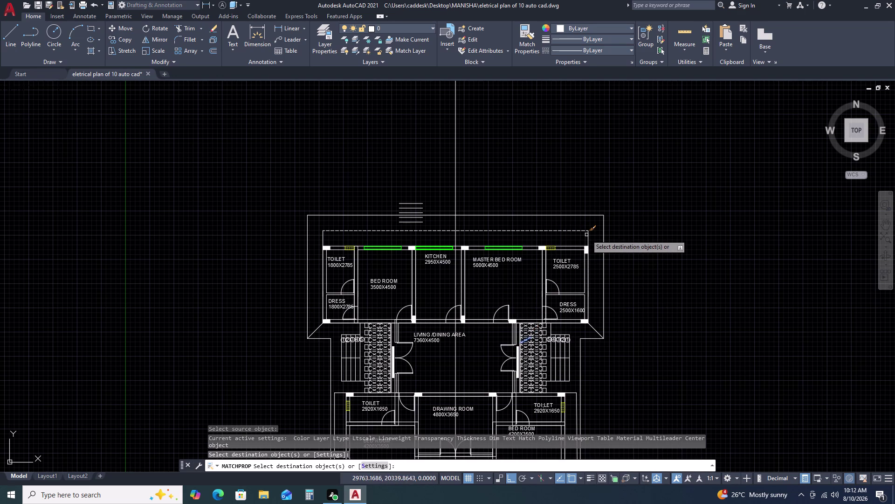
click(588, 236)
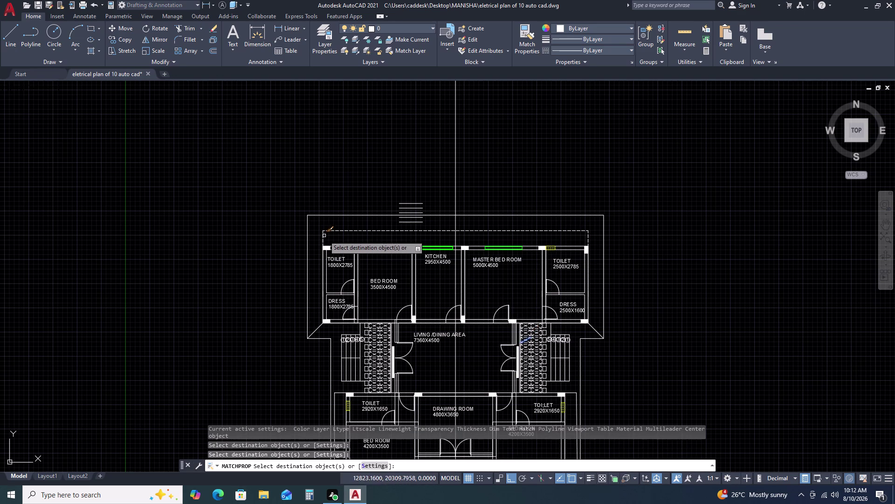
click(324, 236)
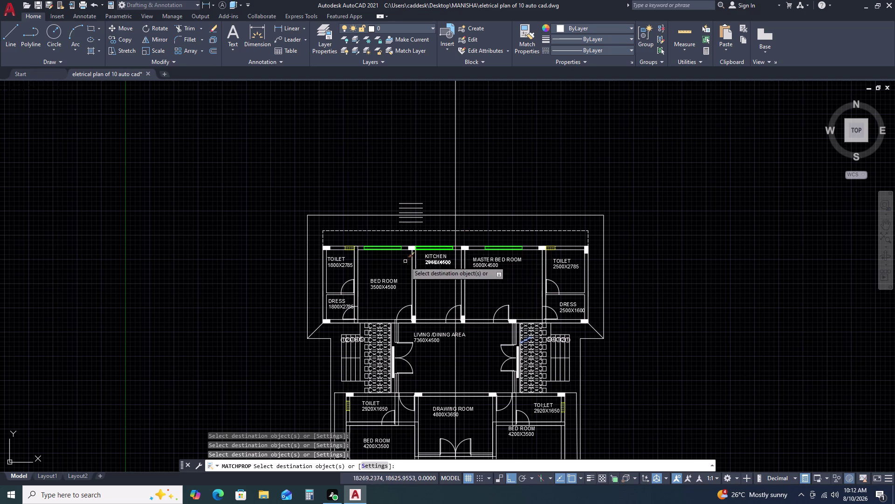
key(Escape)
scroll(up, 3)
Move the five step lines right from their bottom step onto the outline.
click(411, 164)
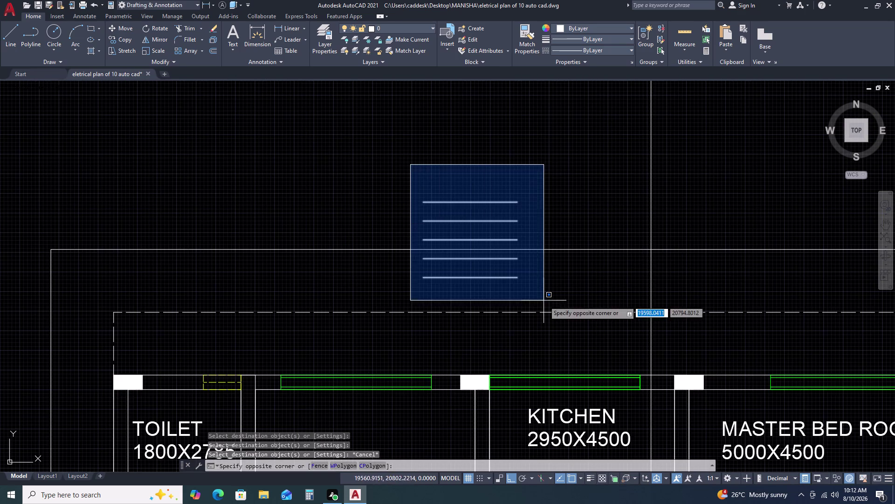
click(551, 313)
text(M)
key(space)
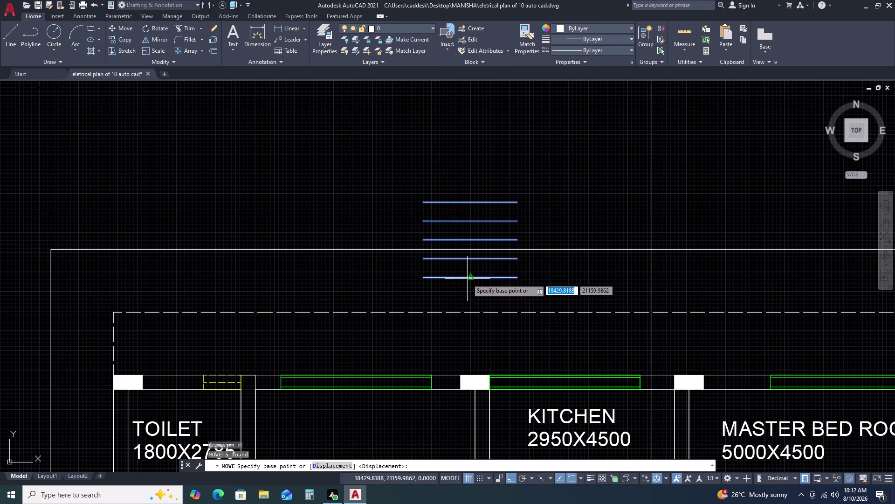
click(470, 276)
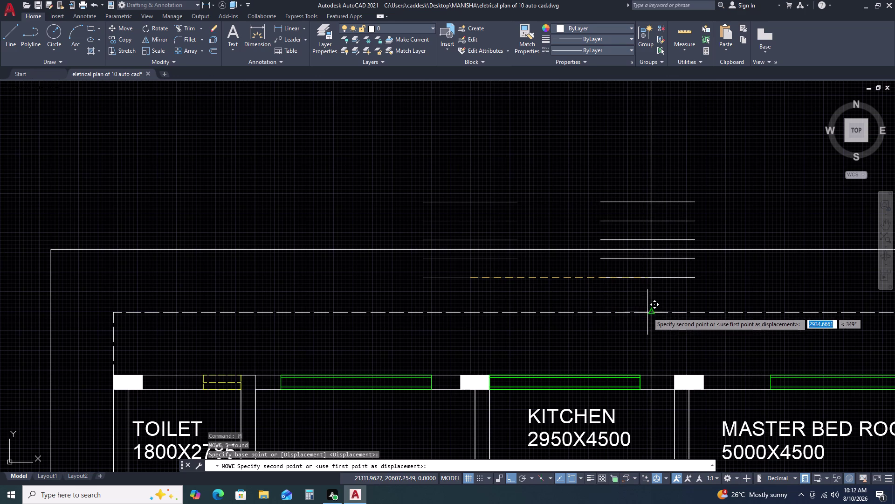
click(648, 311)
key(Escape)
Draw two vertical edge lines from the top step down to the outline.
text(L)
key(space)
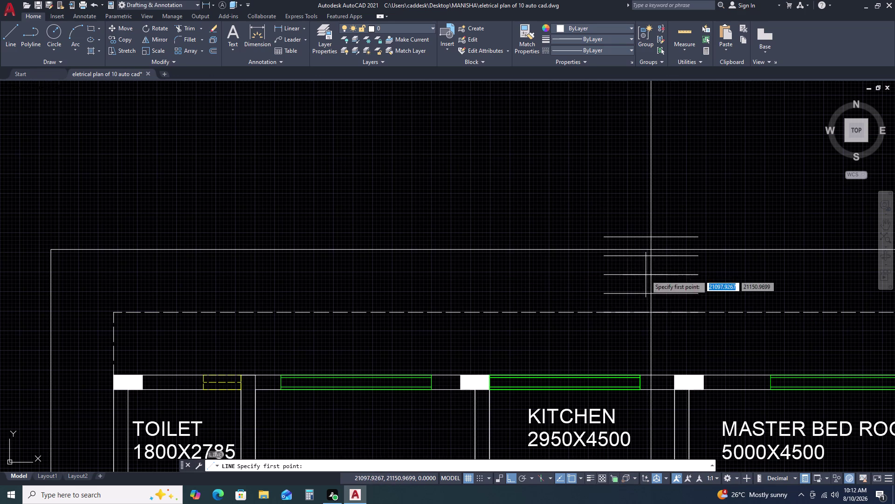
click(606, 239)
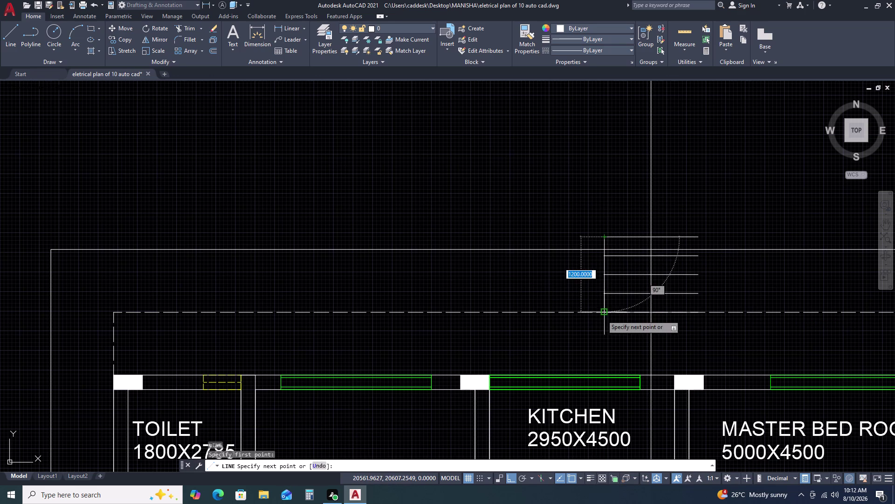
click(602, 316)
key(Escape)
scroll(down, 3)
key(space)
scroll(up, 3)
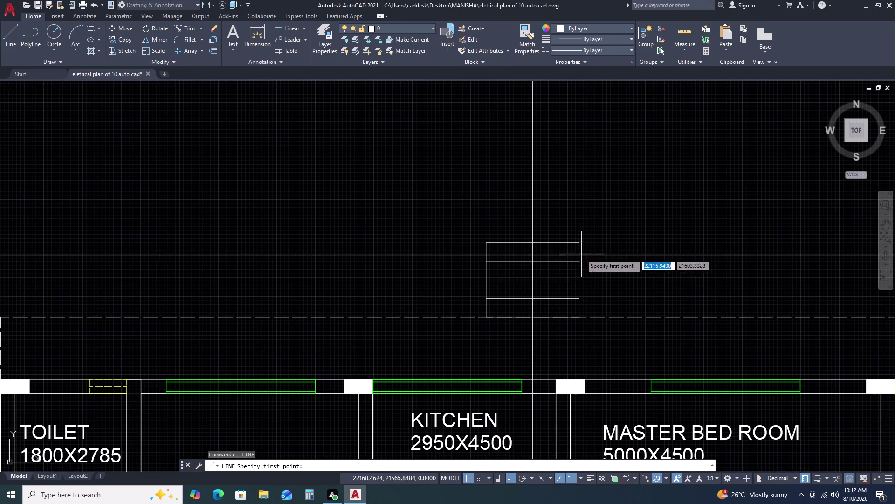
click(578, 244)
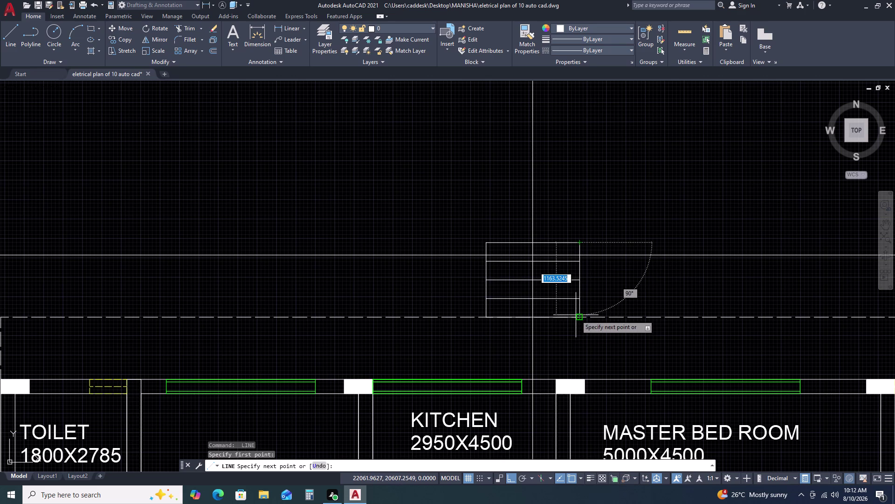
click(578, 317)
key(Escape)
scroll(down, 3)
middle_drag(638, 297, 564, 271)
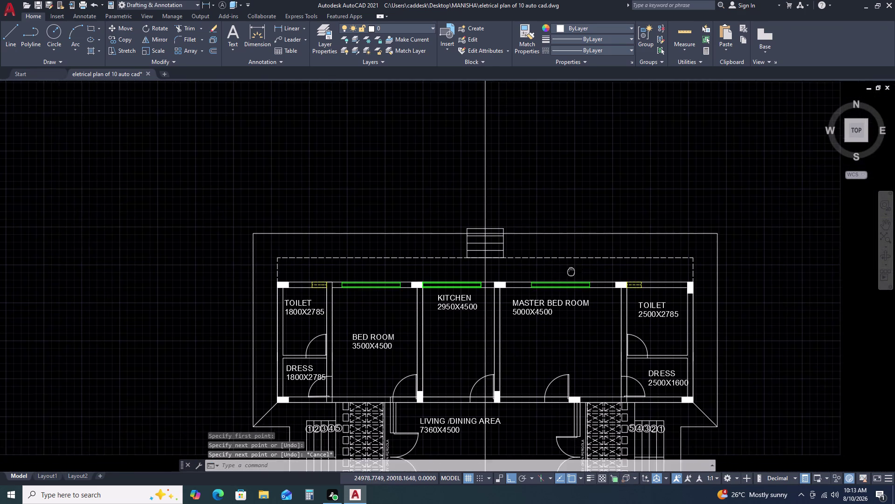
Offset the top dashed line 230 inward.
scroll(up, 3)
click(674, 244)
click(599, 273)
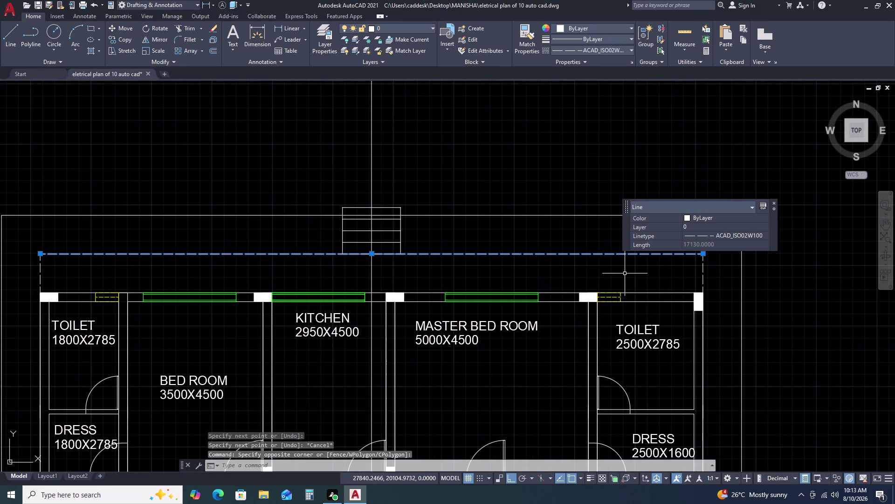
key(o)
key(space)
text(23)
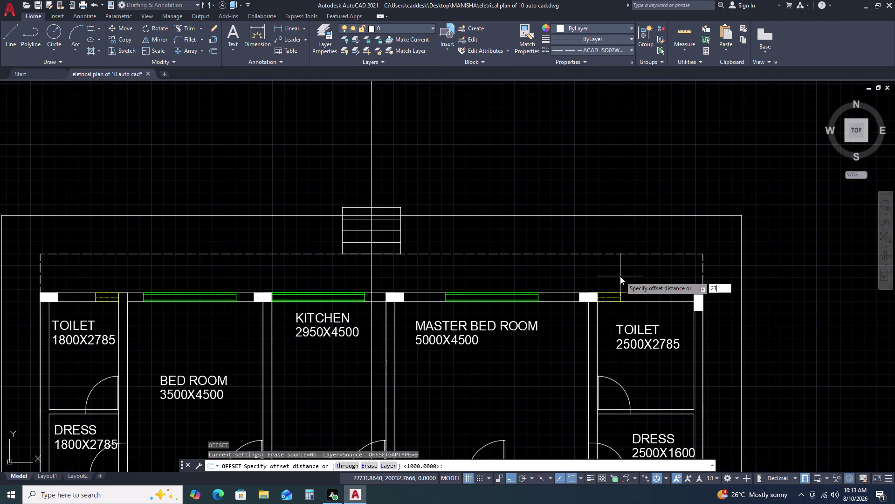
text(0)
key(space)
click(598, 278)
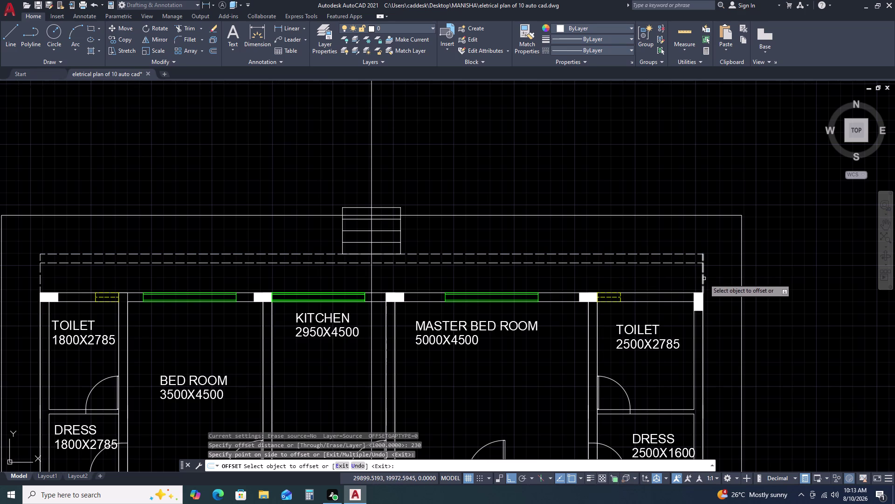
click(703, 276)
click(685, 279)
Offset the left dashed line 230 inside the outline.
scroll(down, 3)
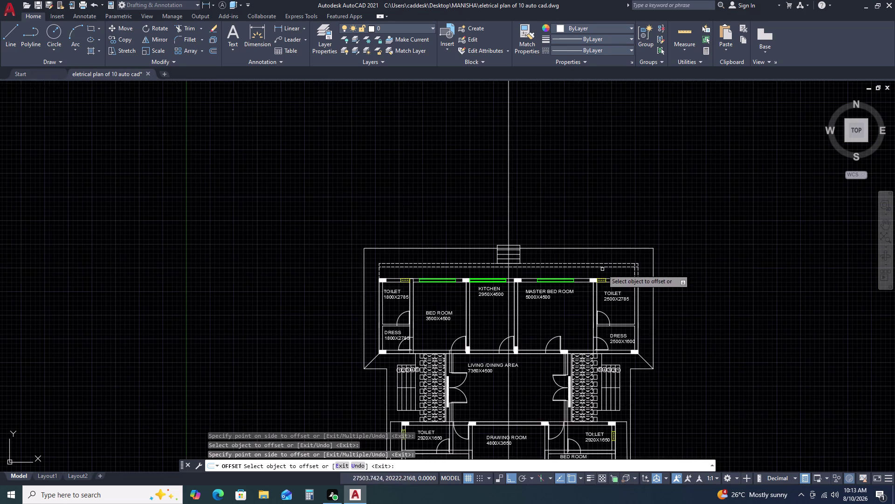
scroll(up, 3)
click(291, 253)
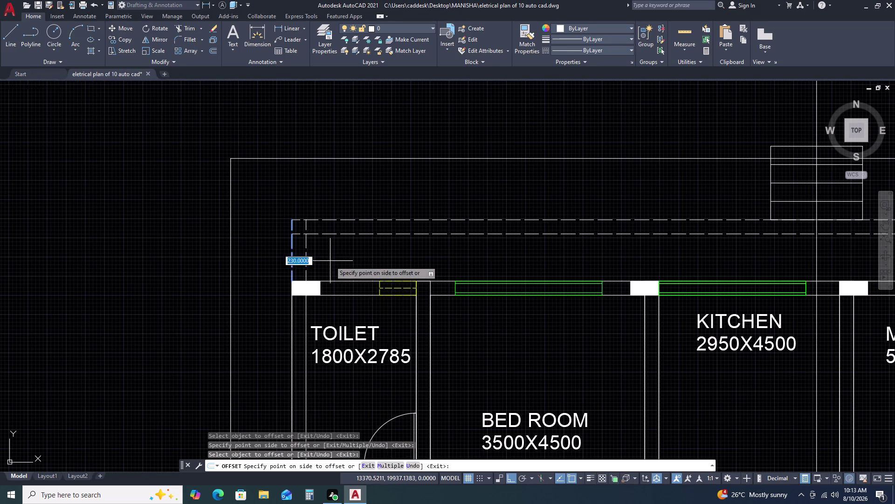
click(330, 261)
key(Escape)
Fillet the inner left and inner top dashed lines into a square top-left corner.
text(F)
key(space)
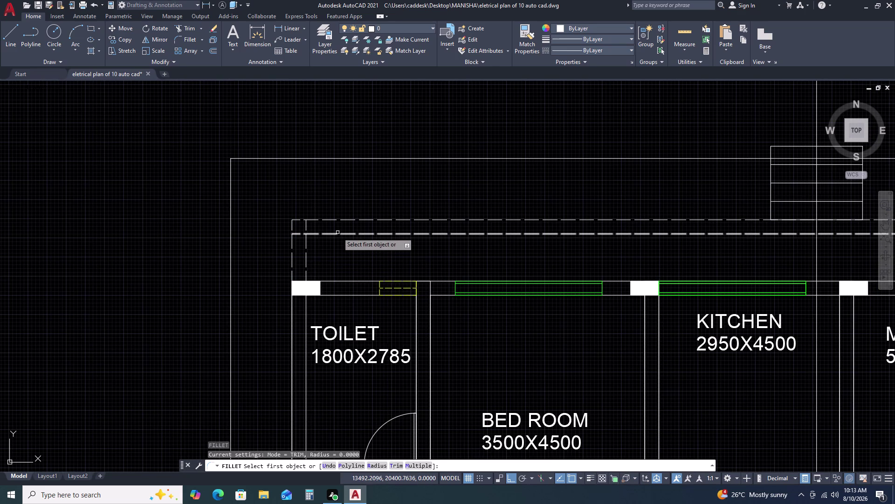
click(338, 232)
click(306, 258)
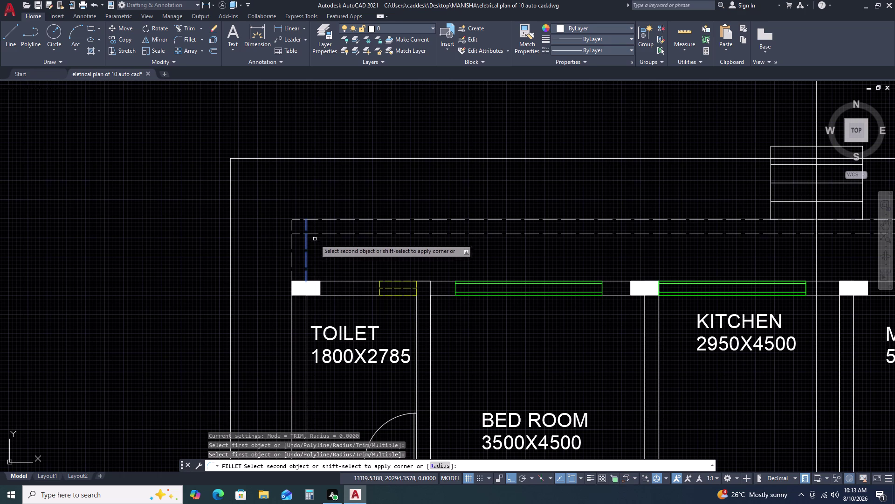
click(320, 234)
scroll(down, 3)
Fillet the inner top and inner right dashed lines into a square top-right corner.
key(space)
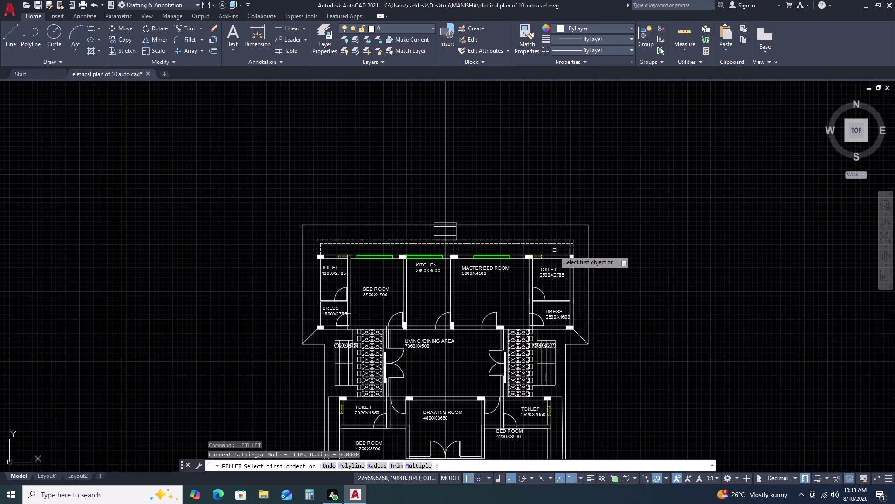
middle_drag(568, 249, 480, 264)
scroll(up, 3)
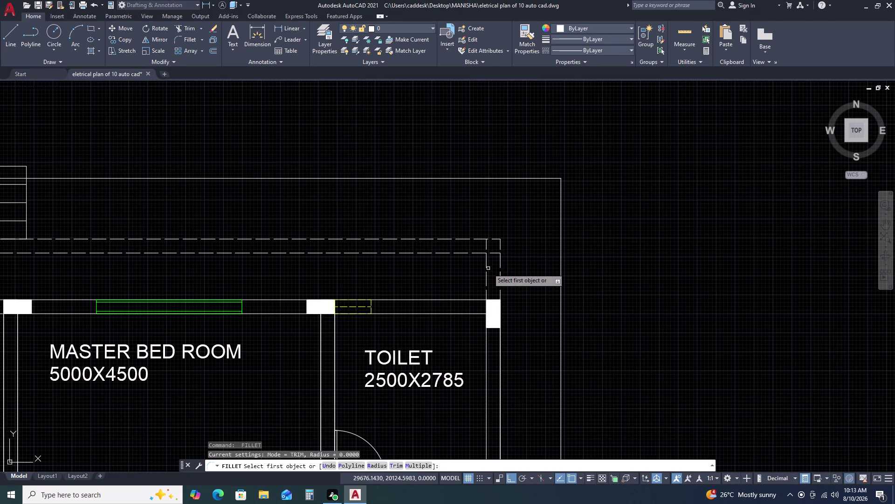
click(488, 268)
click(487, 265)
click(480, 253)
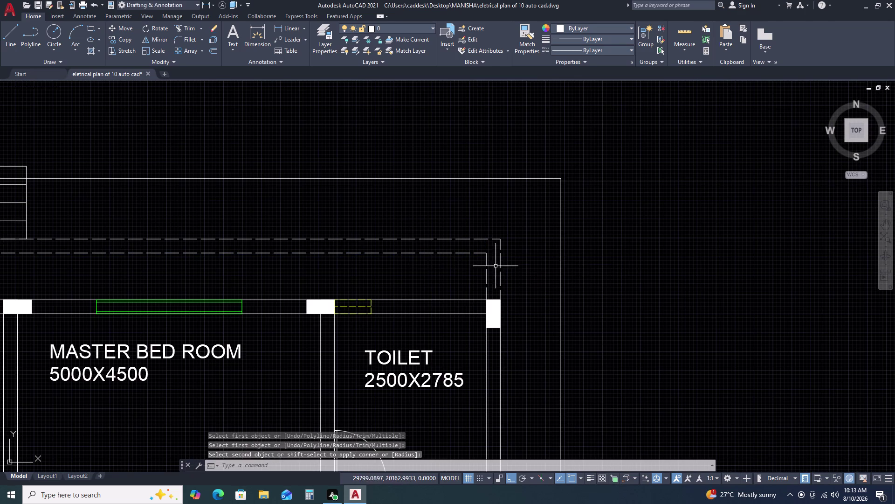
key(Escape)
scroll(down, 3)
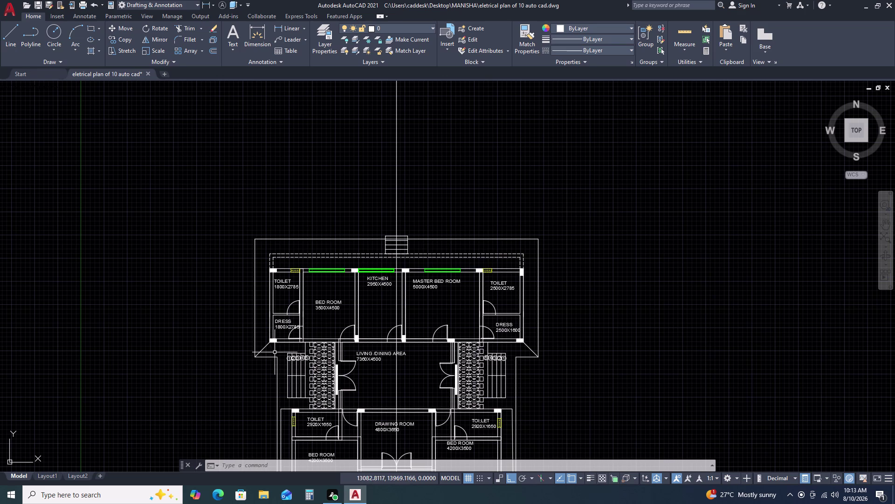
key(m)
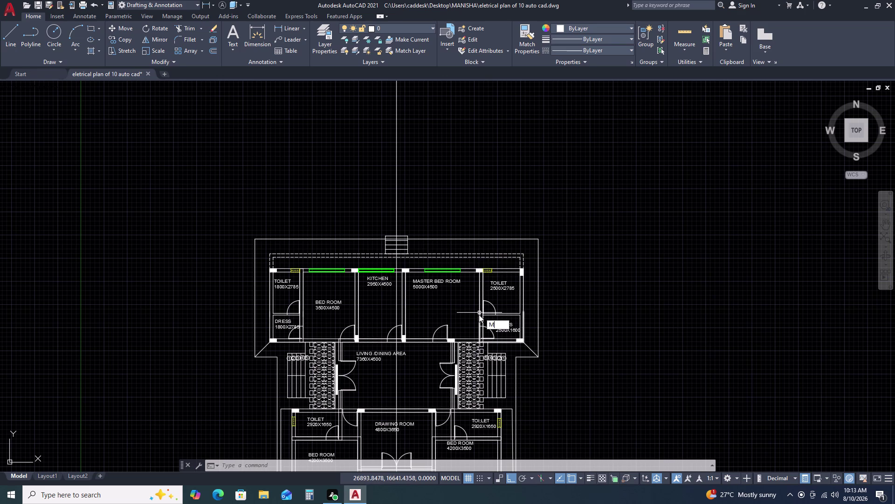
key(a)
key(space)
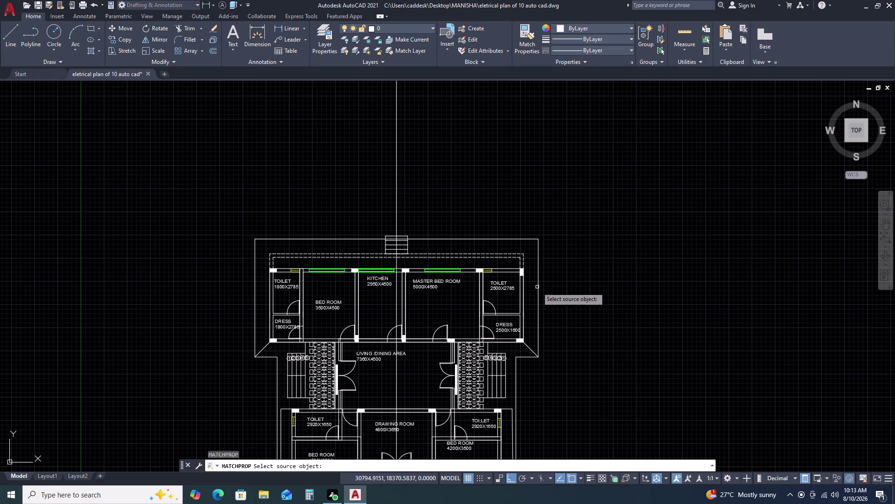
click(539, 284)
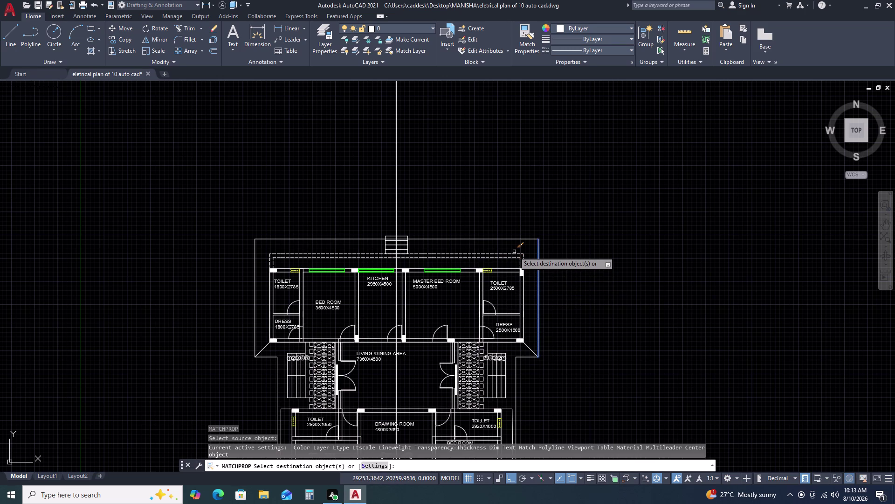
click(514, 254)
scroll(up, 3)
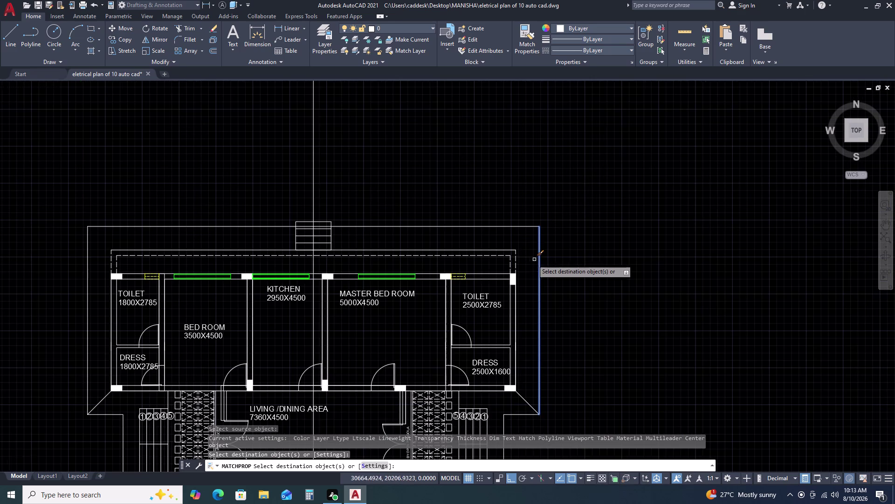
click(516, 261)
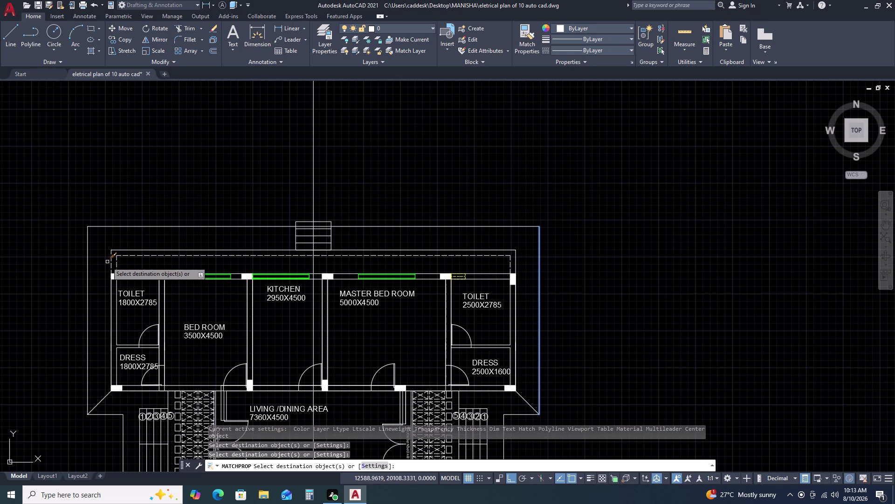
click(111, 265)
key(Escape)
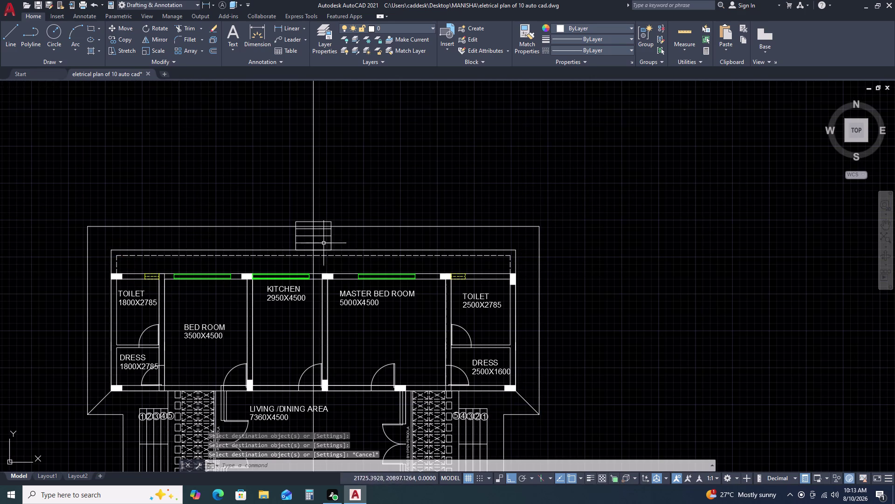
key(l)
key(space)
click(516, 251)
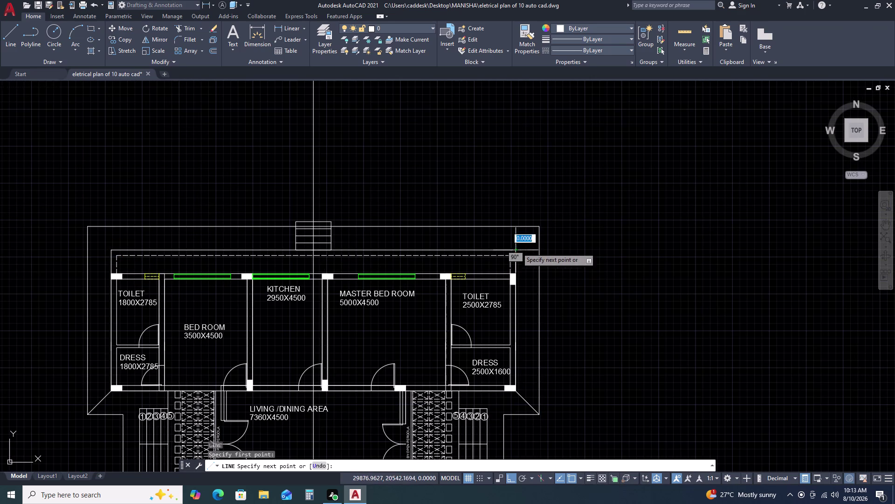
click(538, 227)
key(space)
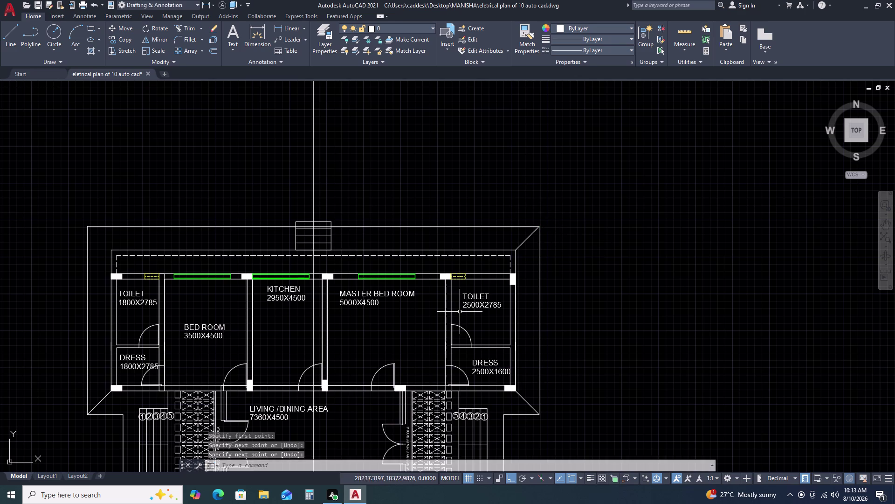
key(space)
click(108, 251)
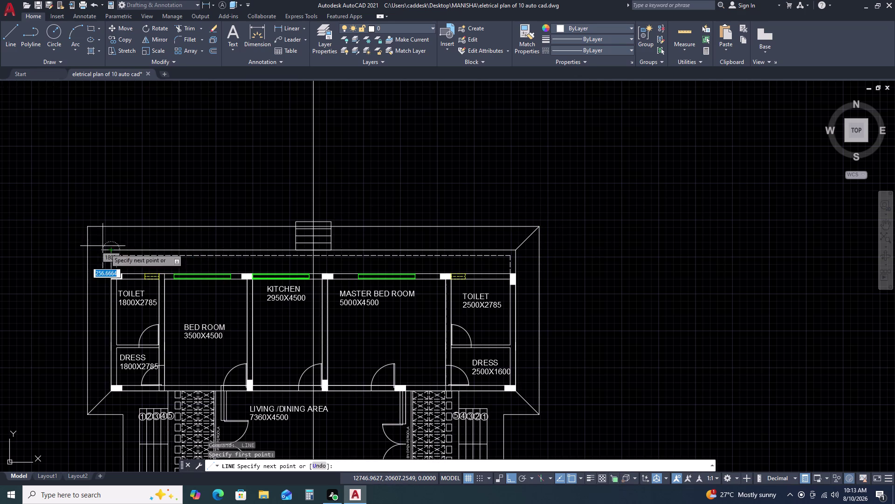
click(88, 227)
key(Escape)
scroll(down, 3)
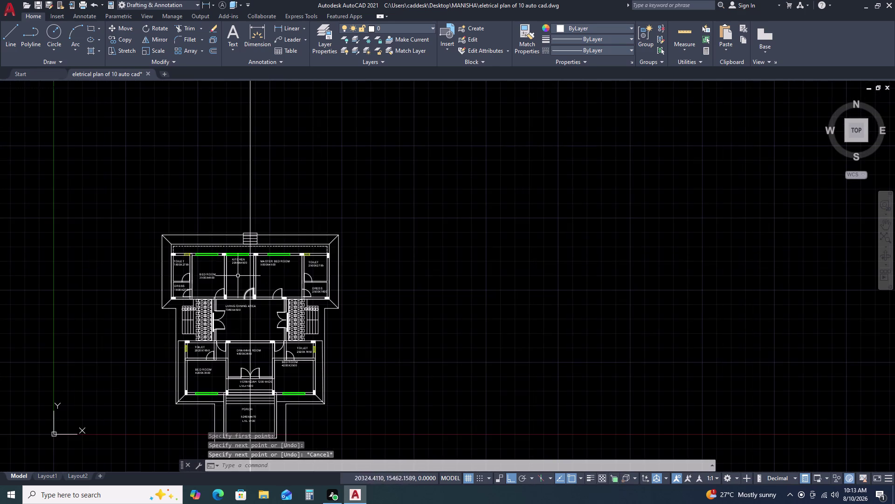
Select the kitchen's 2950X4500 label and start a COPY of it toward the steps.
scroll(up, 3)
scroll(down, 3)
scroll(down, 3)
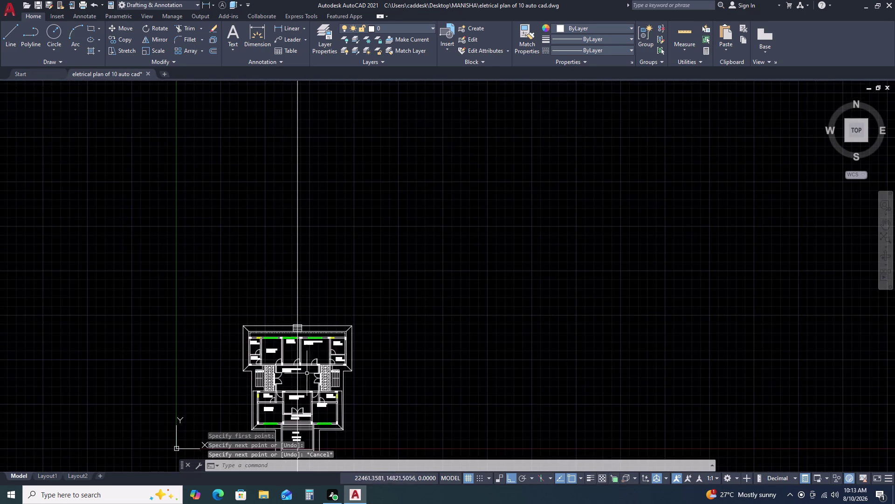
scroll(up, 3)
middle_drag(363, 279, 268, 313)
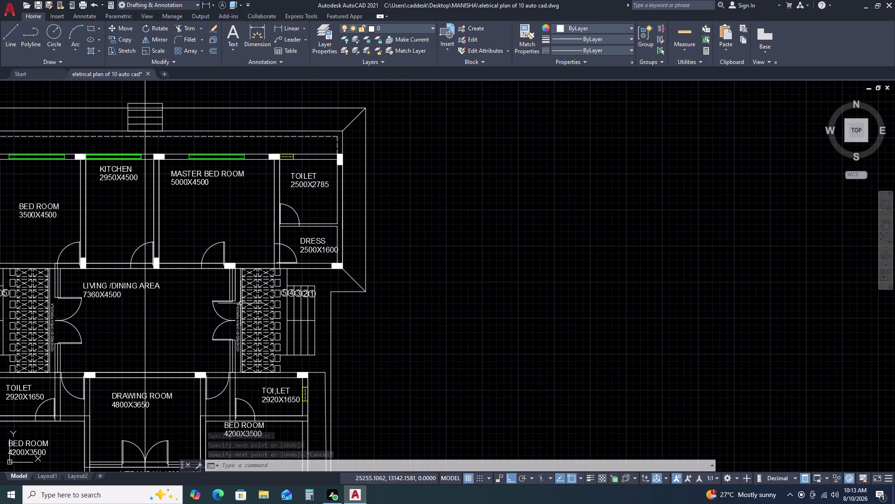
middle_drag(303, 314, 262, 367)
scroll(down, 3)
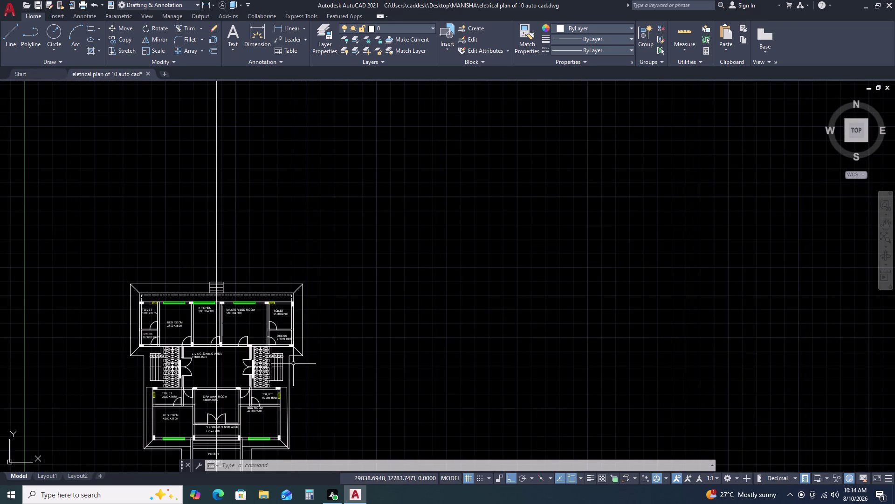
scroll(down, 3)
scroll(up, 3)
scroll(up, 3)
middle_drag(252, 279, 327, 284)
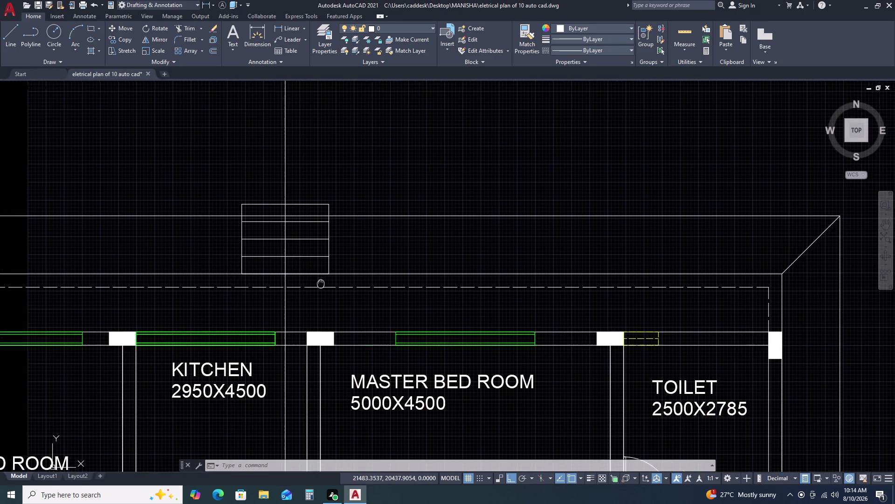
scroll(down, 3)
scroll(up, 3)
click(292, 339)
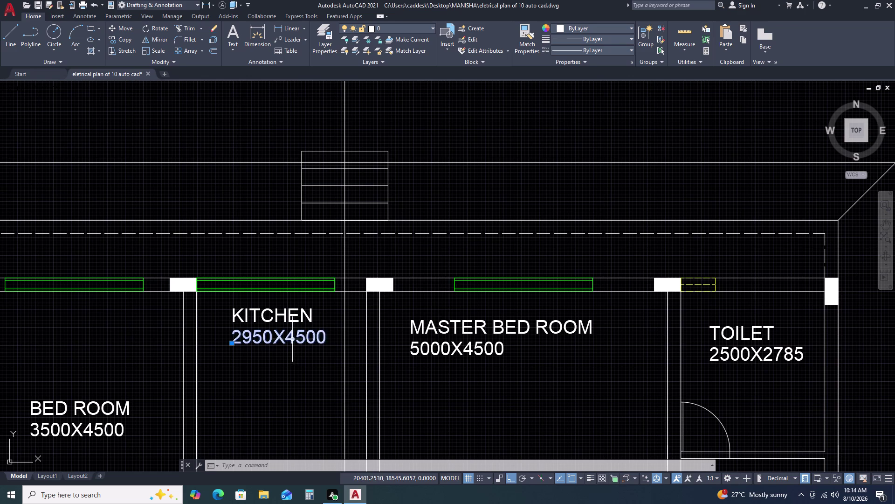
key(c)
key(o)
key(space)
drag(296, 354, 299, 346)
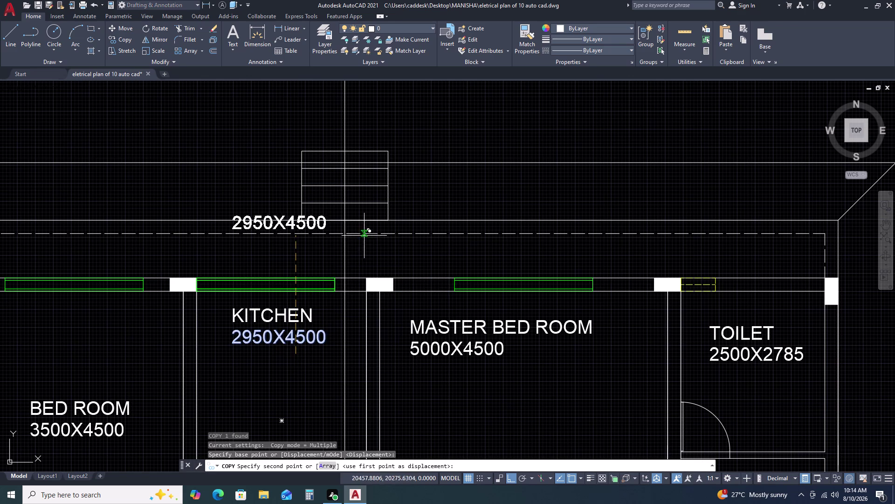
Place the label copy on the steps above the kitchen and open it for editing.
key(F8)
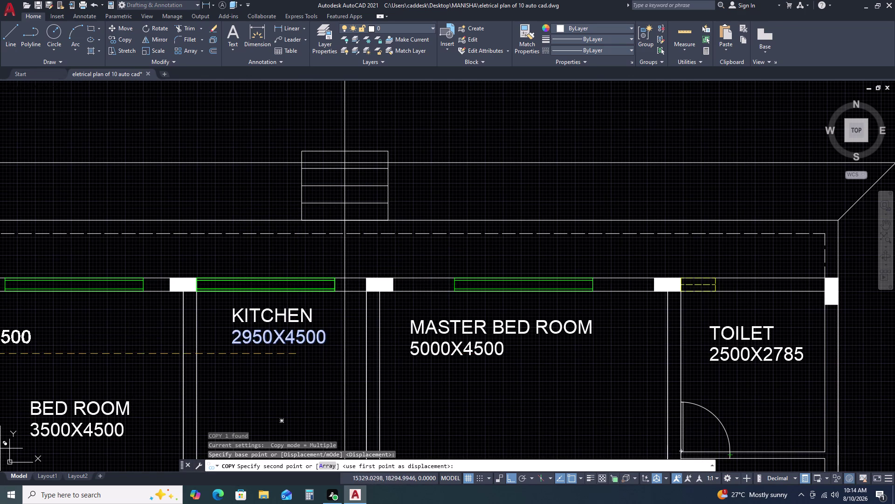
scroll(up, 3)
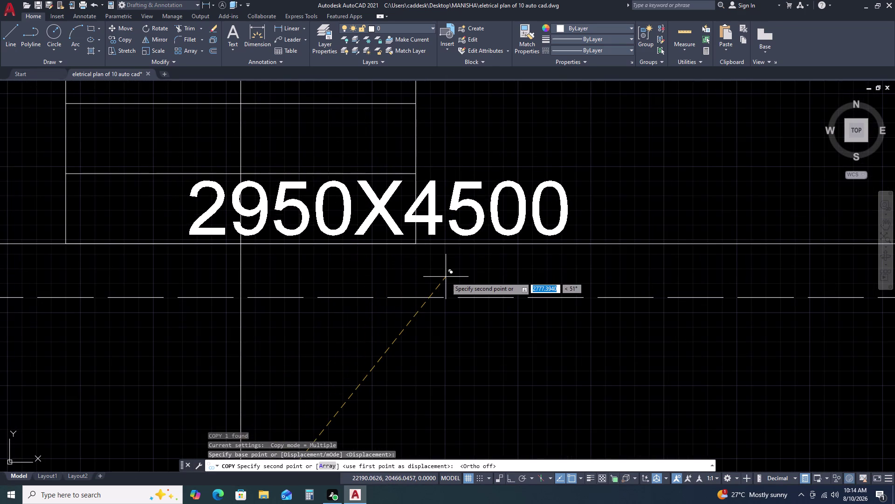
click(445, 276)
key(Escape)
double_click(321, 201)
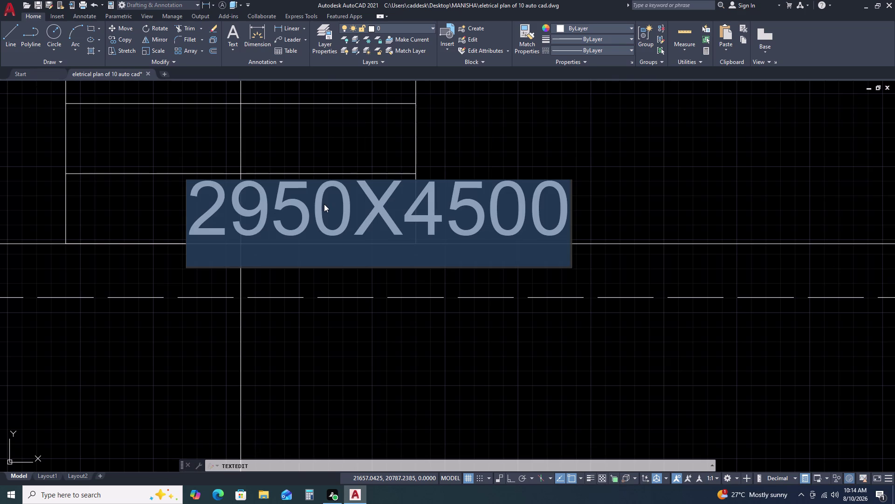
Change the copied label's text to 5 and select it.
key(5)
key(Return)
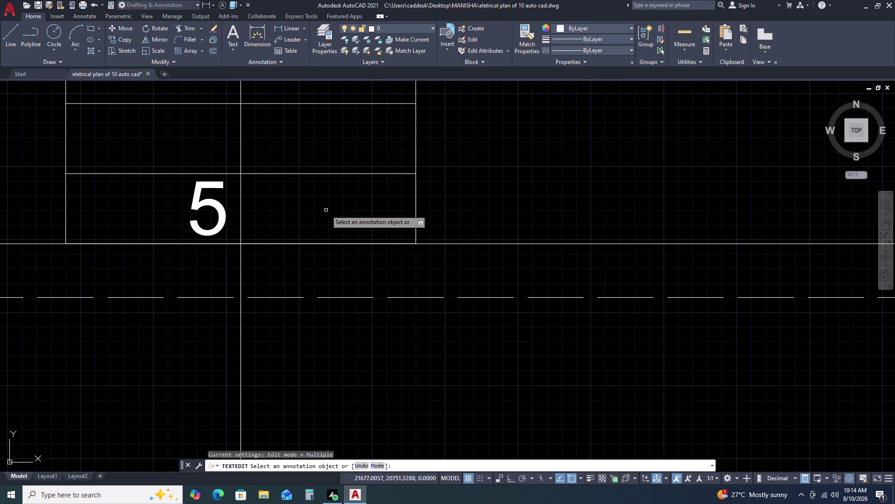
key(Escape)
click(179, 177)
click(231, 247)
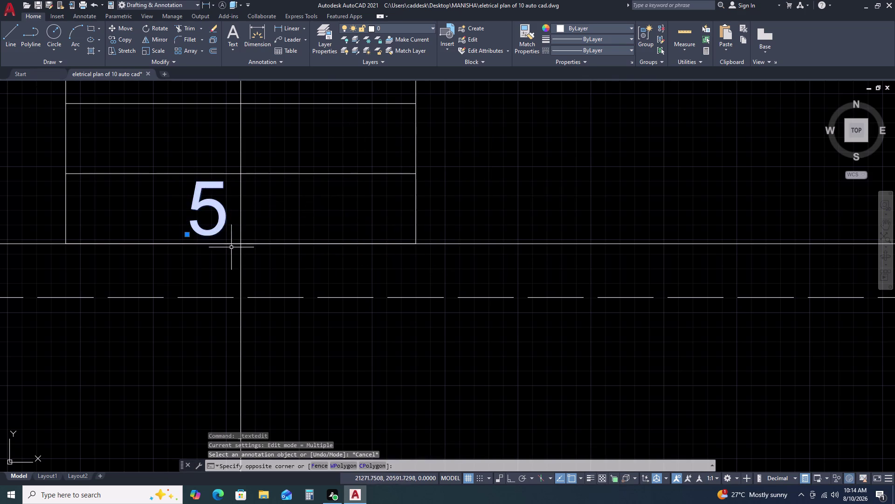
Try an arrayed copy of the 5 label with 4 items, then undo and cancel it.
text(CO)
key(space)
drag(231, 239, 237, 219)
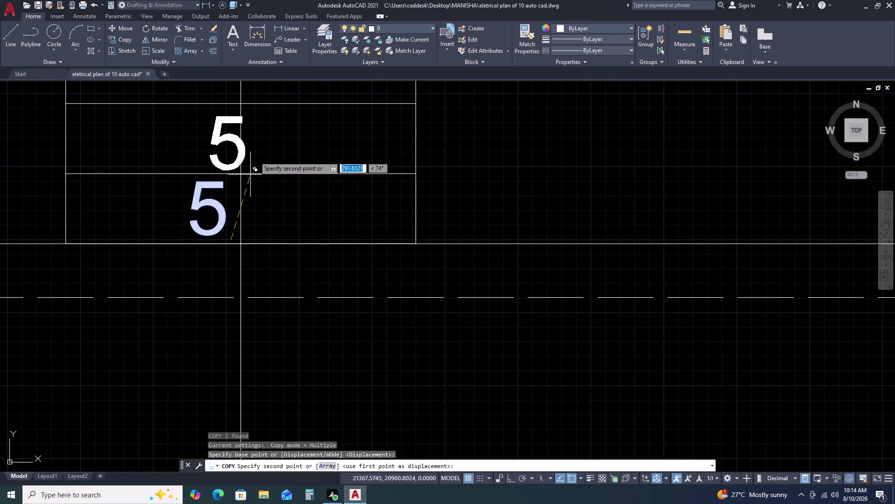
scroll(down, 3)
middle_drag(262, 140, 274, 219)
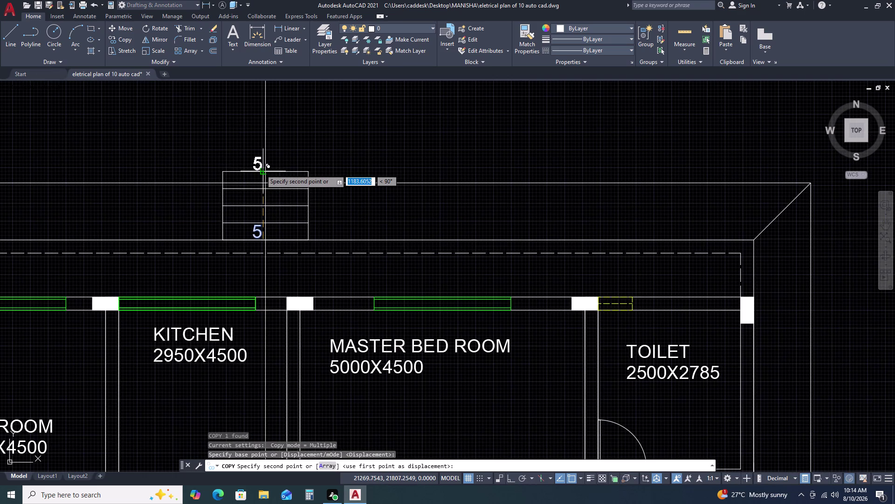
key(F8)
key(a)
key(space)
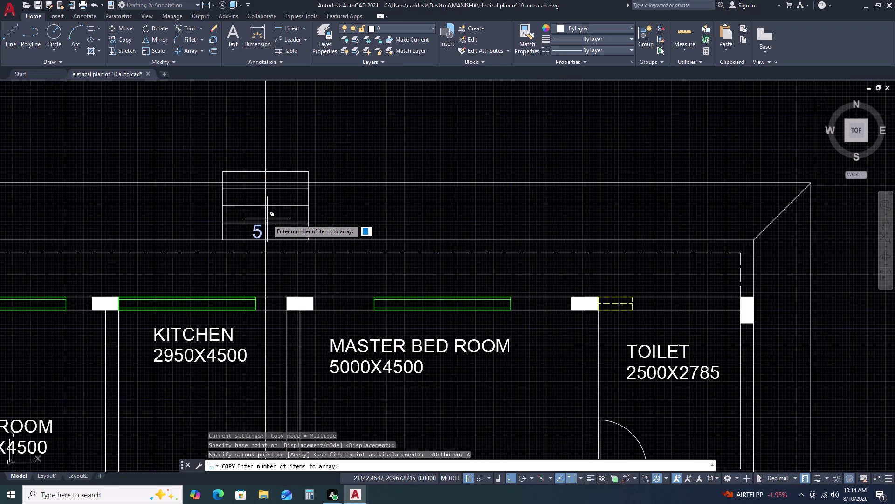
key(4)
key(space)
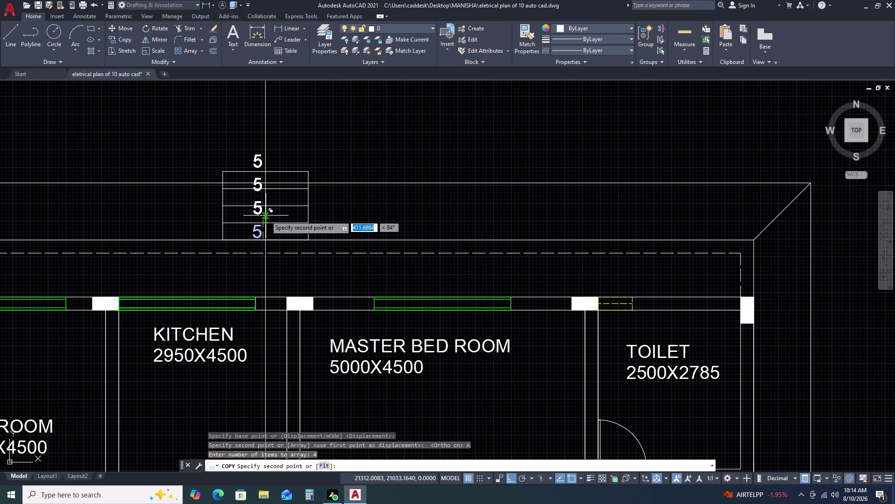
key(ctrl+z)
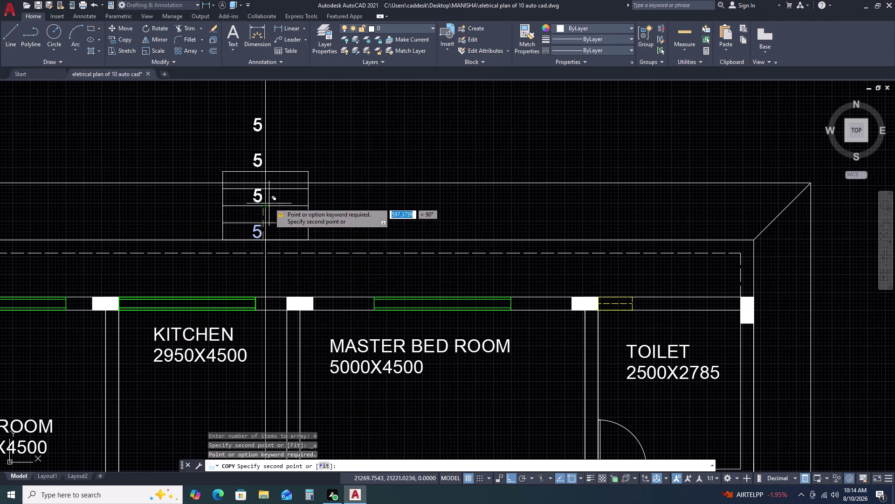
scroll(down, 3)
key(Escape)
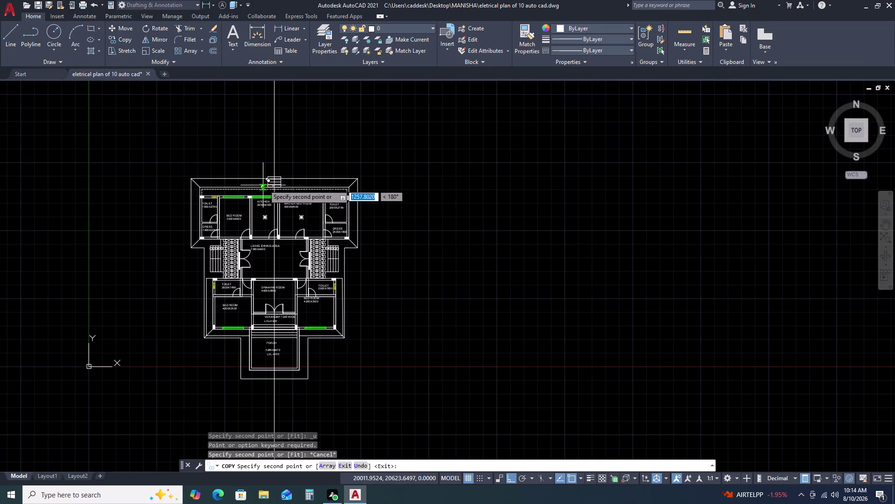
scroll(up, 3)
key(Escape)
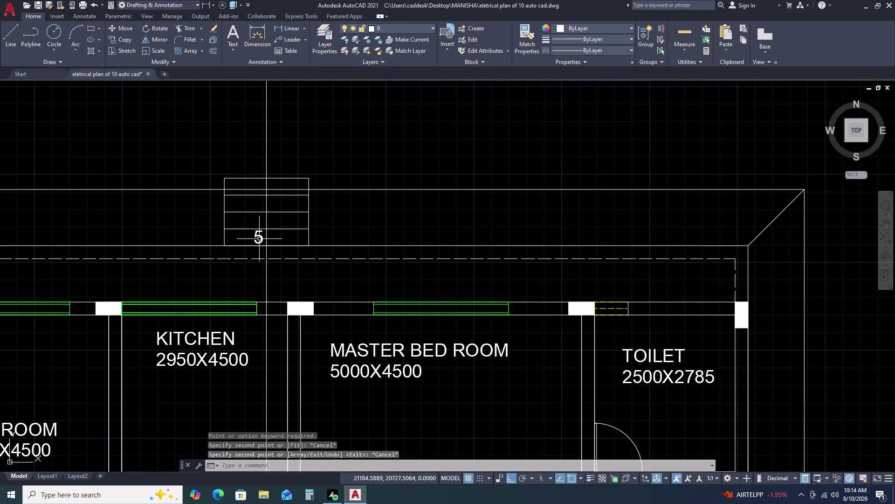
Copy the 5 label as an array of 5 items spaced 300 apart up the steps.
click(259, 239)
key(c)
key(o)
key(space)
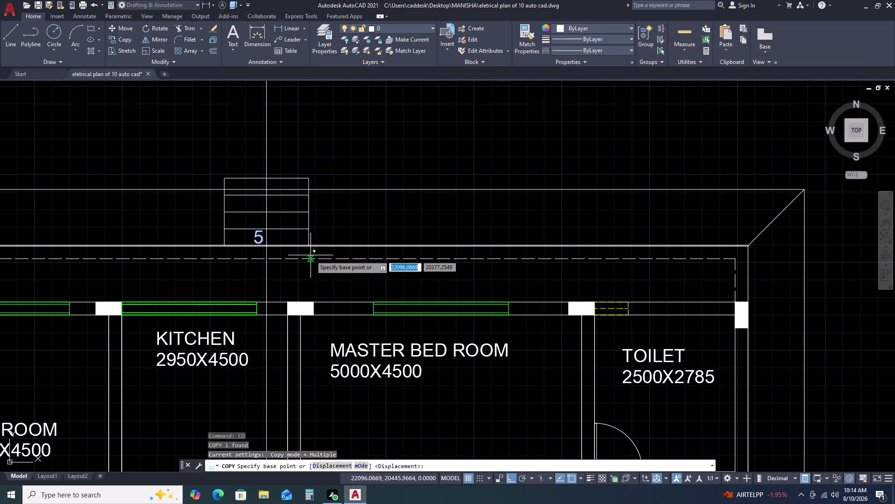
click(277, 240)
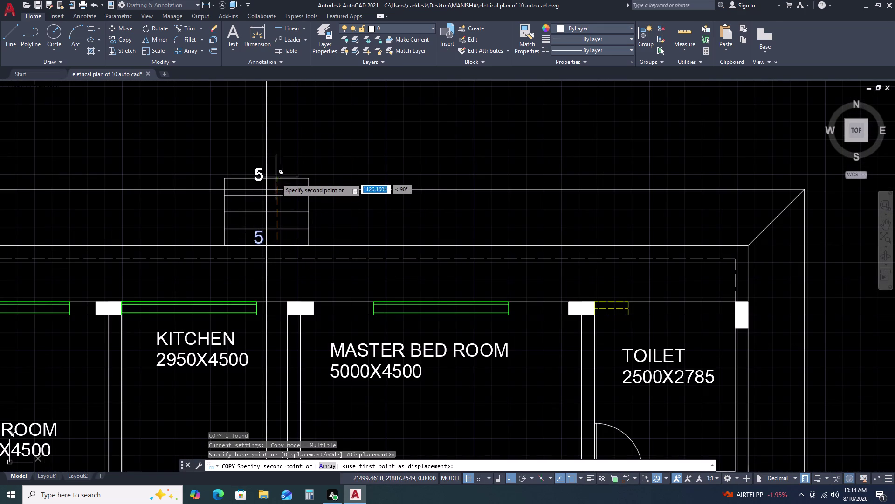
key(a)
key(space)
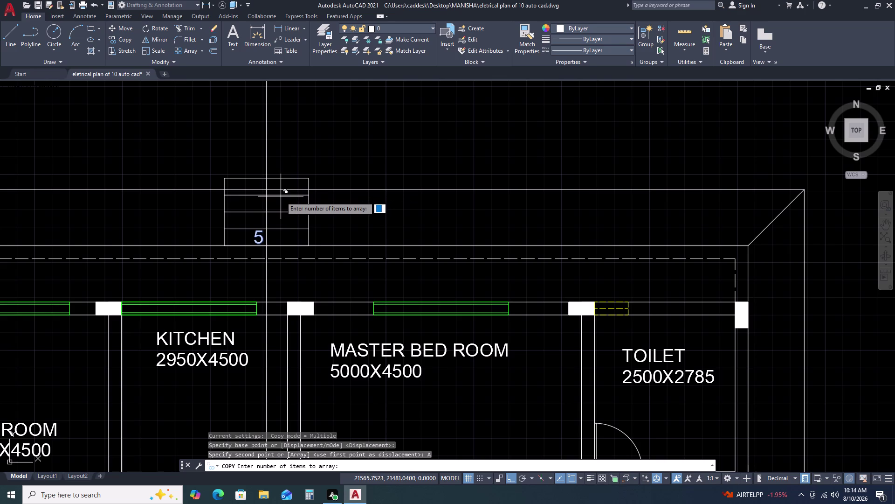
text(5)
key(space)
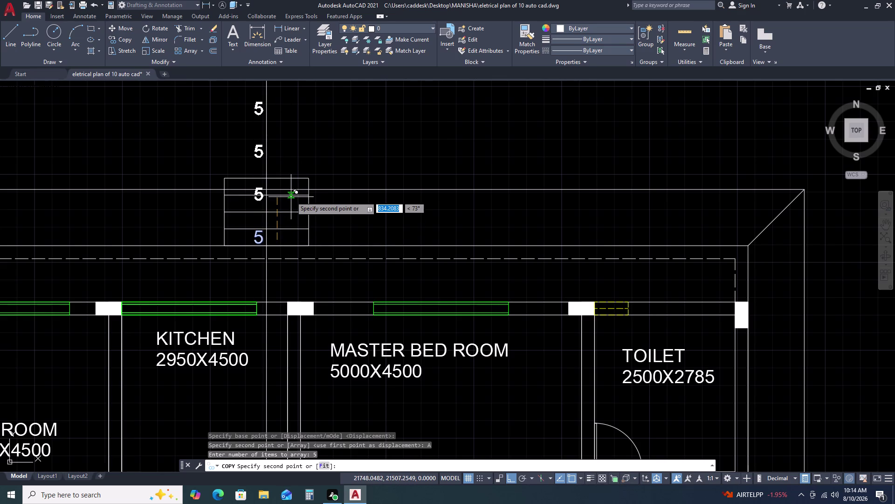
text(300)
key(space)
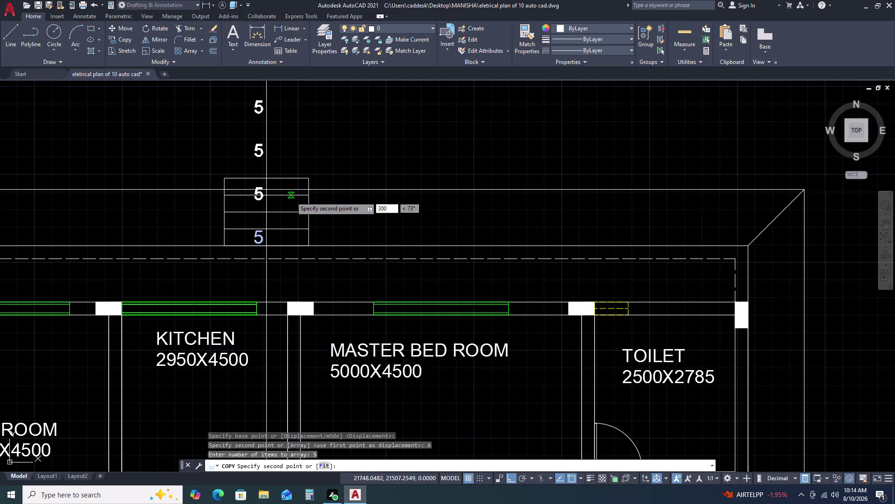
key(Escape)
scroll(up, 3)
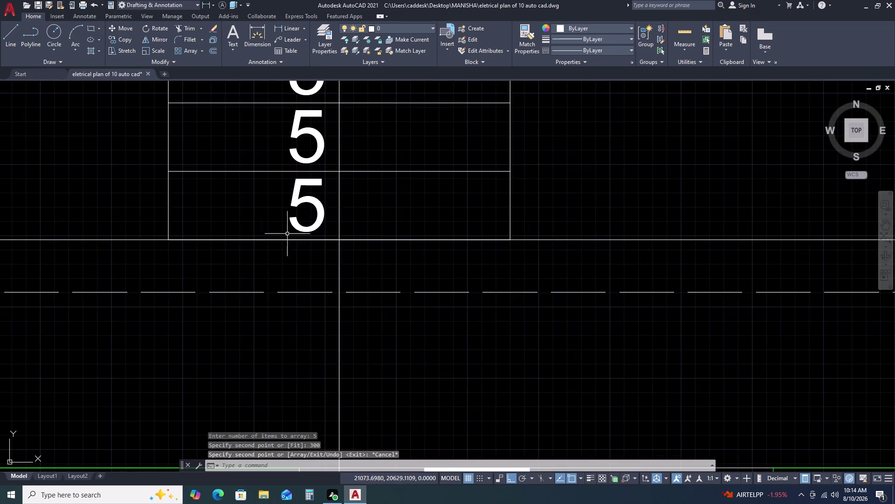
scroll(down, 3)
click(293, 102)
Renumber the five stacked 5 labels as 1 through 5 with TCOUNT in pick order.
click(345, 262)
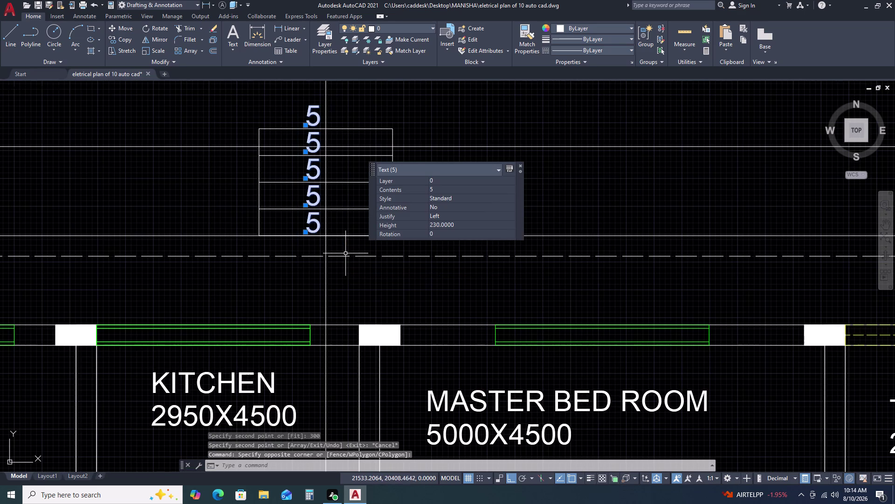
key(t)
key(c)
key(space)
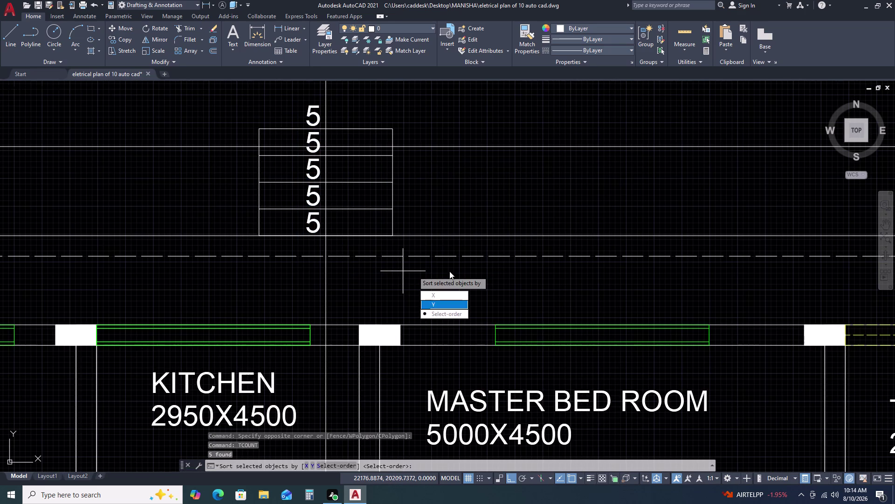
click(451, 314)
click(413, 271)
key(space)
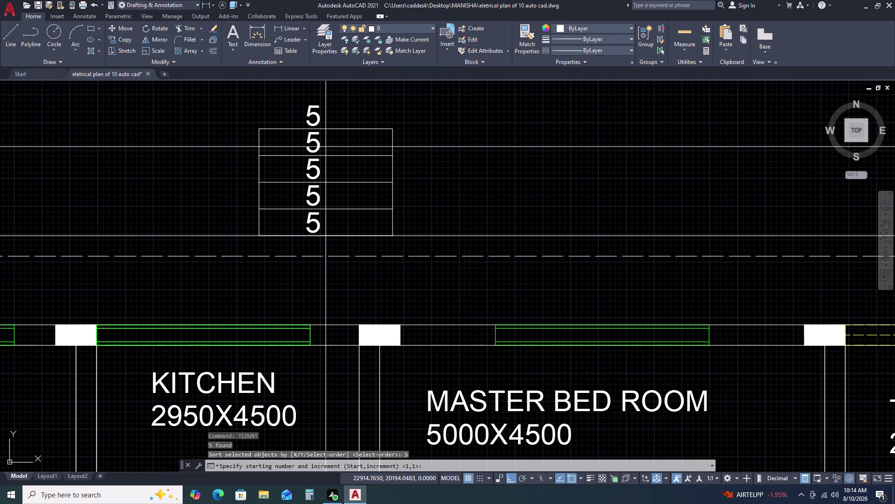
drag(497, 297, 463, 271)
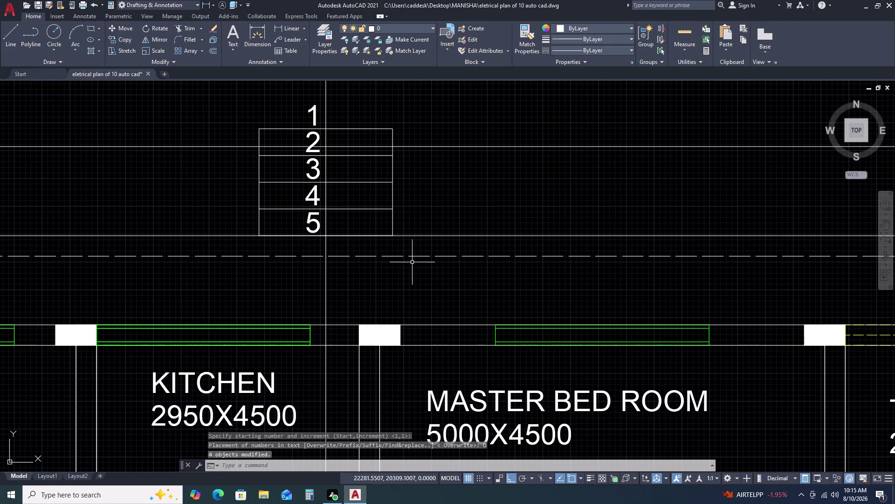
key(space)
key(Escape)
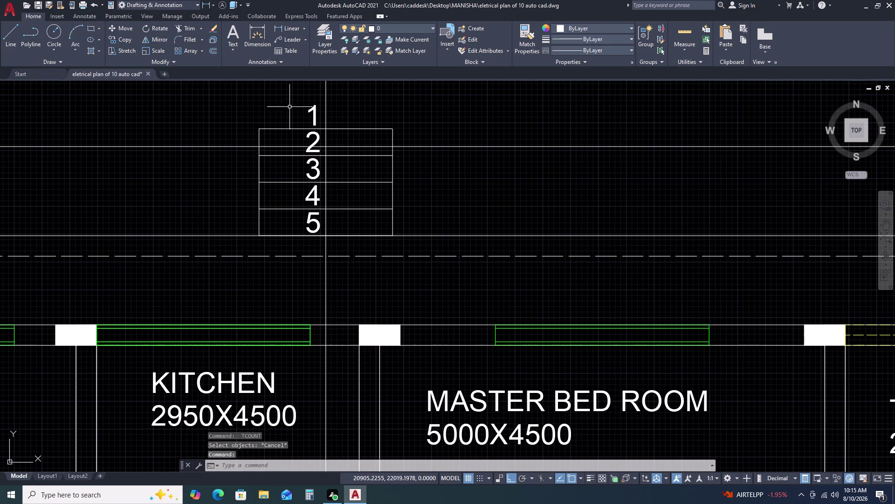
Select the five numbers and try TCIRCLE, then cancel the attempt.
click(293, 88)
click(335, 245)
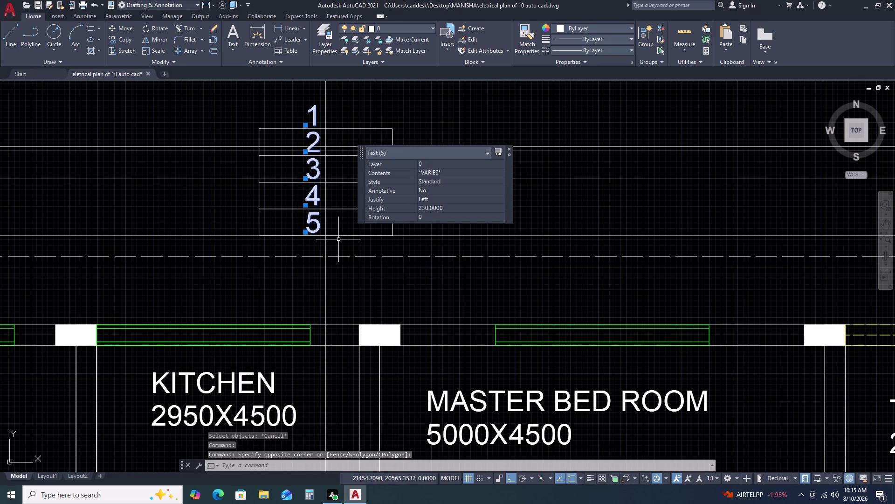
text(TCI)
text(R)
key(space)
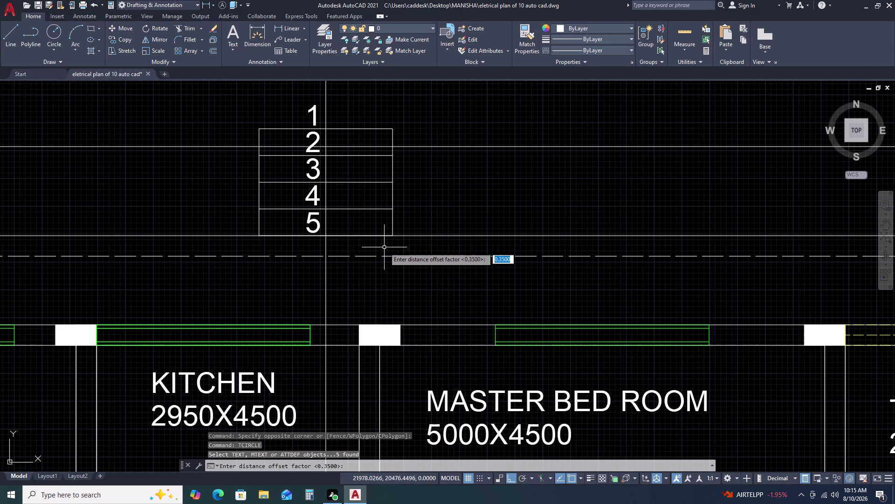
text(R)
key(space)
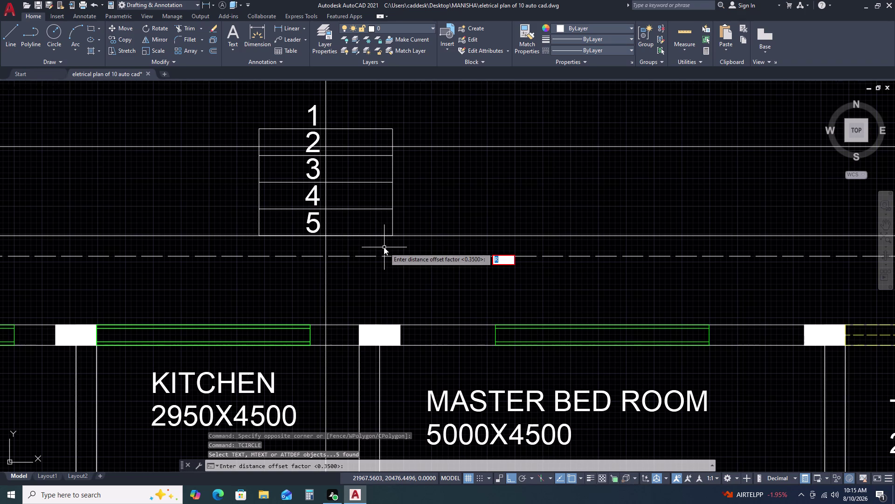
key(BackSpace)
key(Escape)
key(Escape)
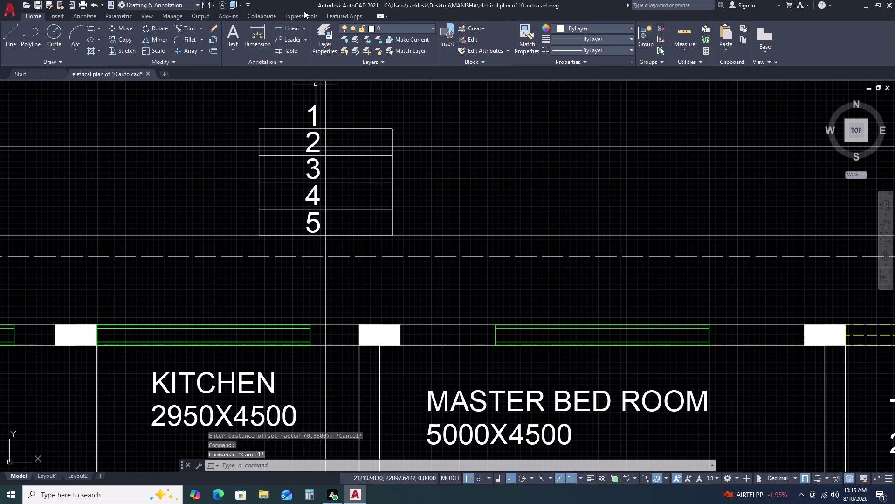
Enclose the five numbers in circles using TCIRCLE with the default offset.
double_click(295, 96)
click(328, 241)
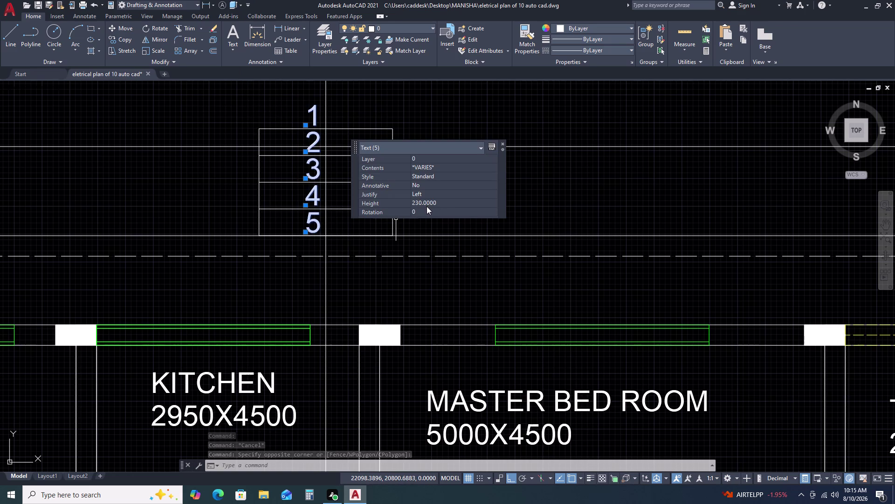
key(t)
key(c)
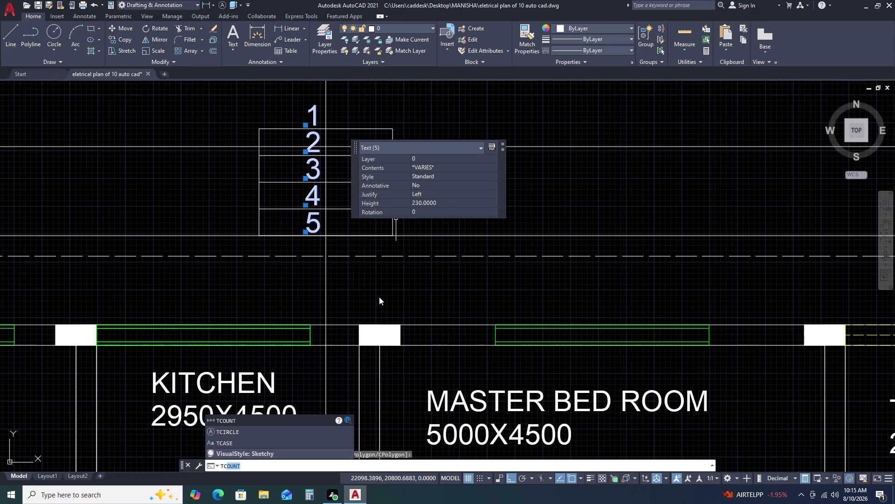
click(253, 436)
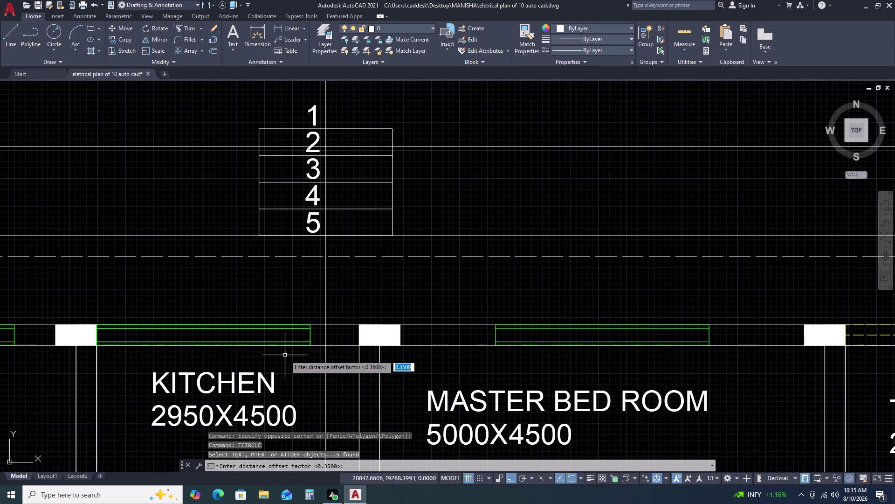
key(space)
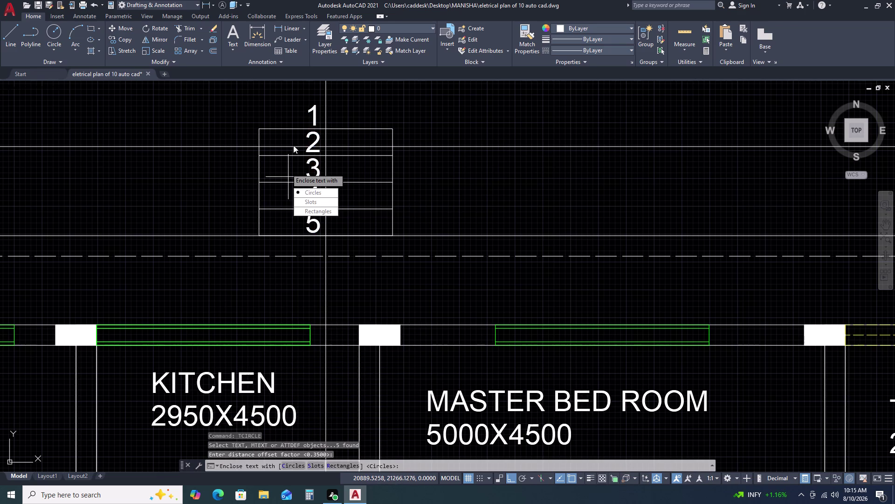
drag(304, 191, 286, 168)
drag(305, 204, 286, 168)
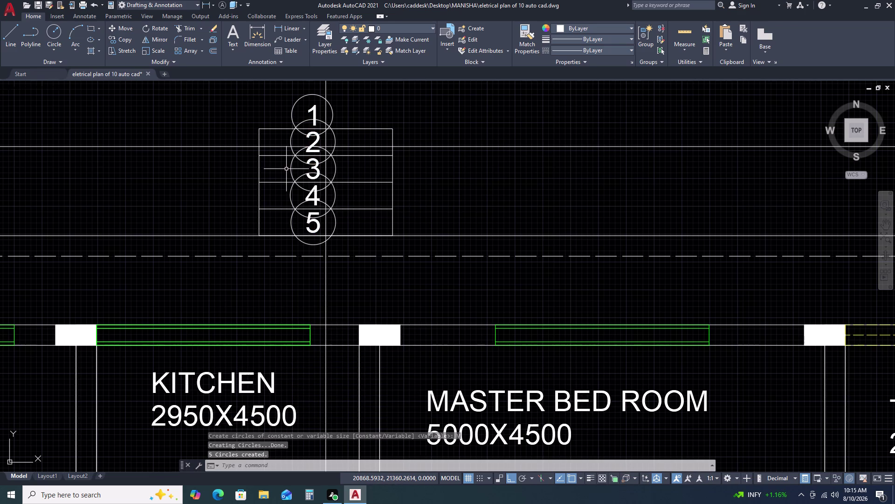
scroll(down, 3)
key(Escape)
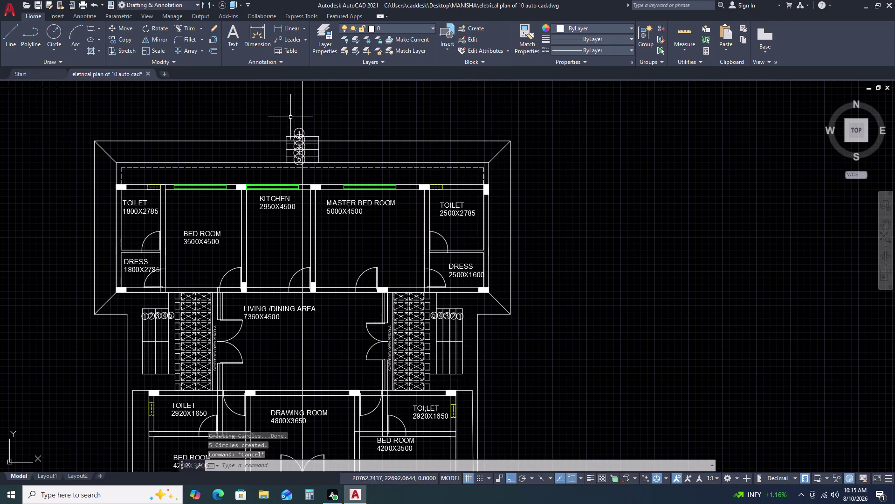
Select the circled numbers and bring them closer into view.
click(290, 116)
click(316, 177)
scroll(up, 3)
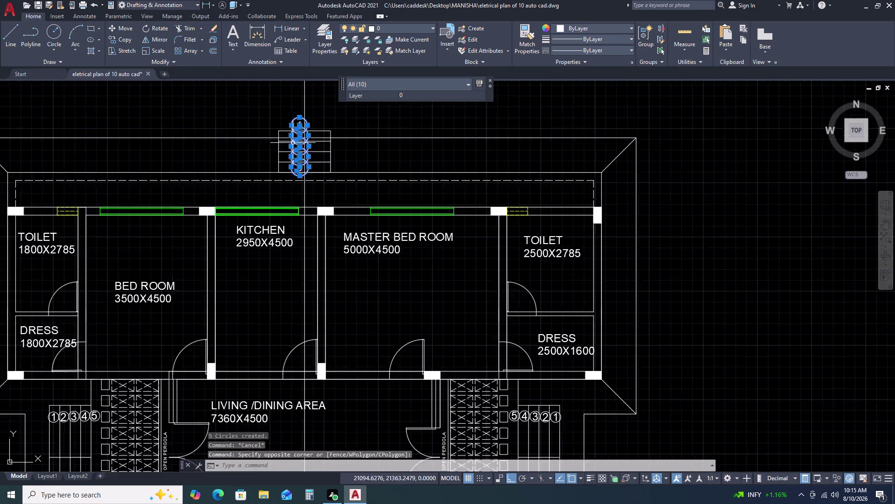
middle_drag(301, 157, 302, 205)
key(Escape)
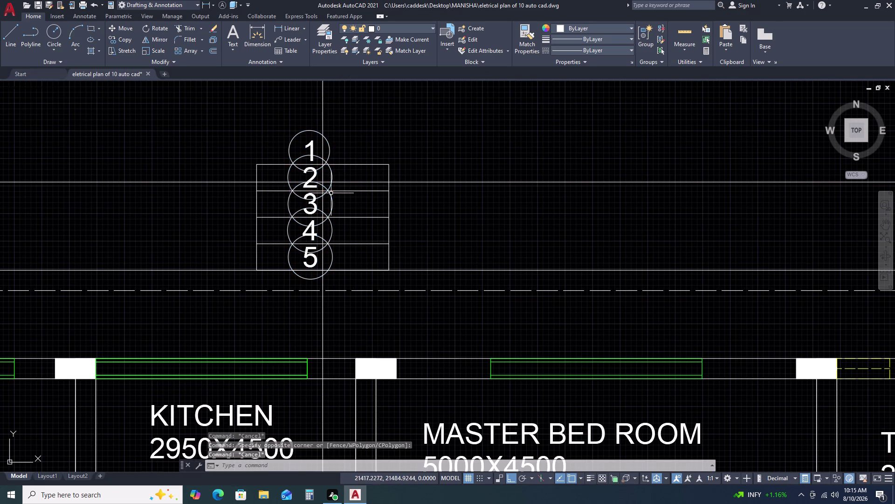
Select all five circles around step numbers 1–5.
click(295, 154)
click(285, 139)
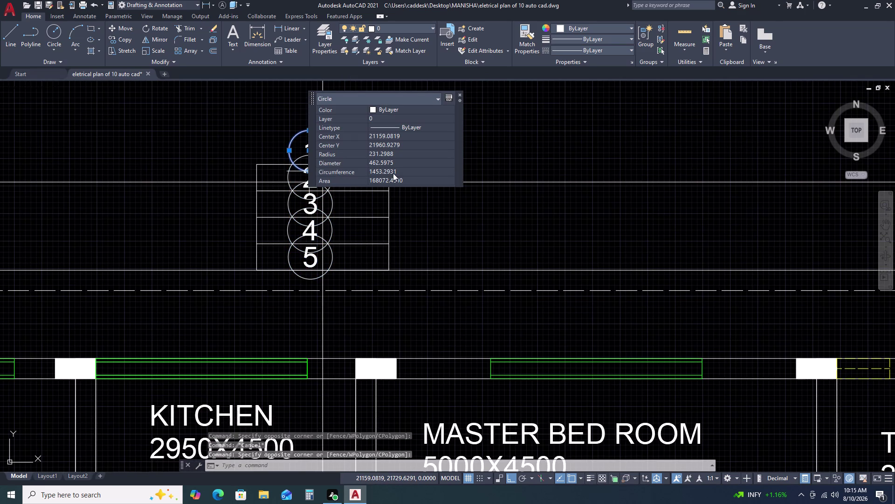
scroll(up, 3)
click(286, 177)
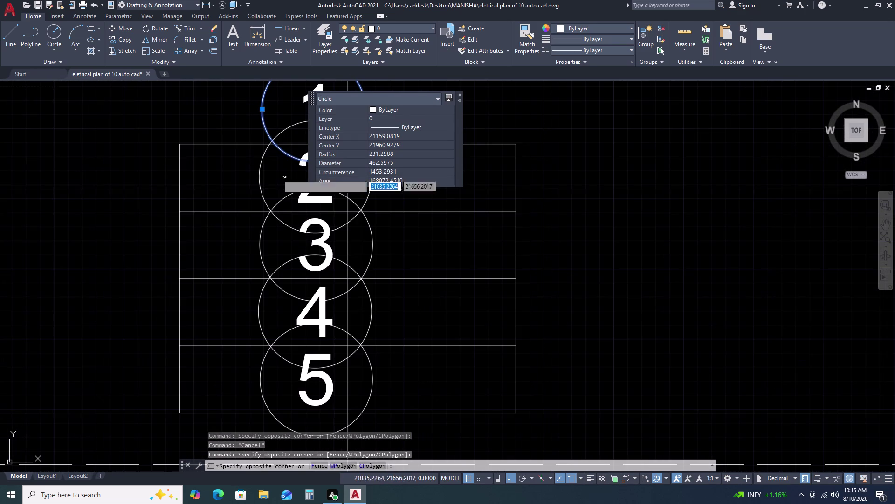
click(242, 152)
click(275, 260)
click(232, 243)
double_click(270, 321)
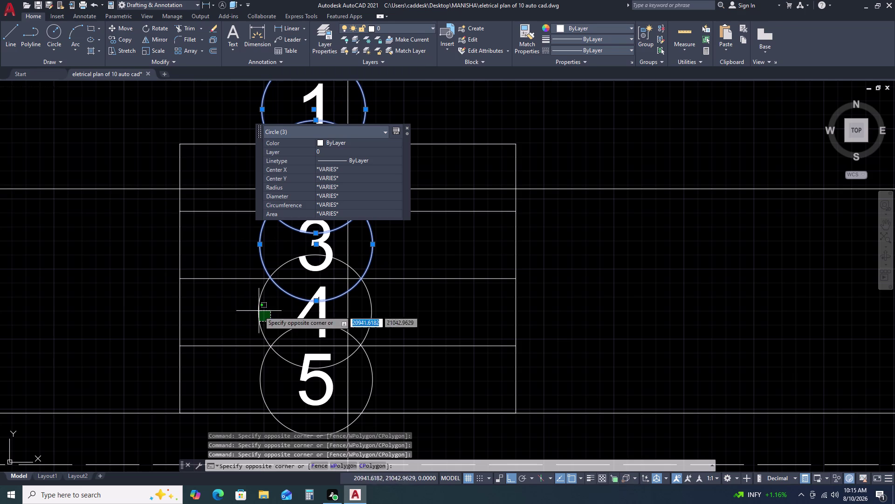
click(244, 299)
click(267, 379)
click(242, 362)
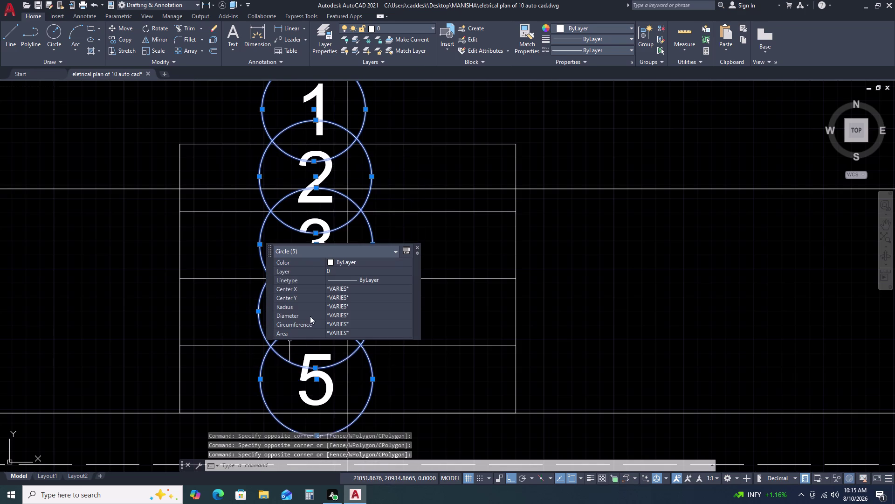
Set the selected circles' radius to 150 in Quick Properties and clear the selection.
click(353, 308)
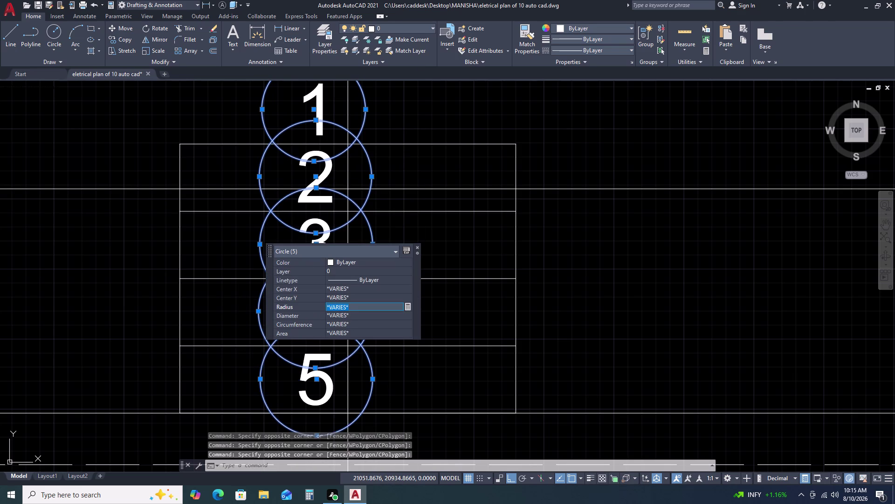
key(1)
key(5)
key(0)
key(Return)
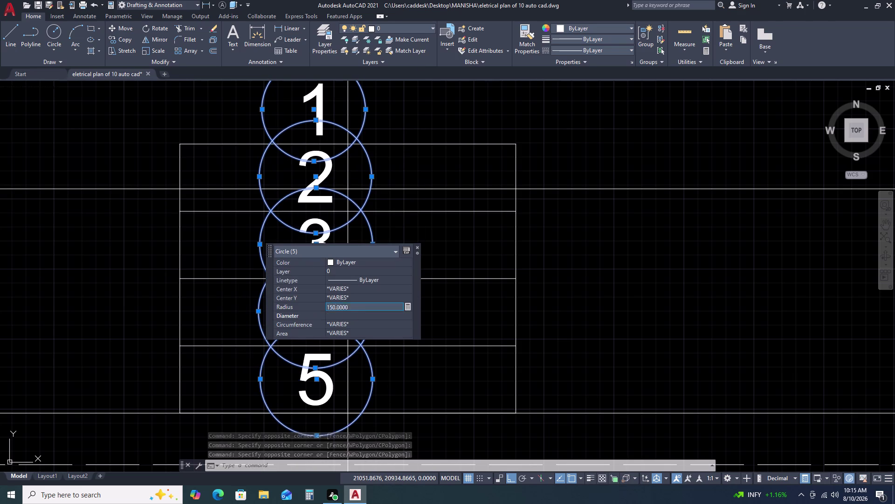
key(Escape)
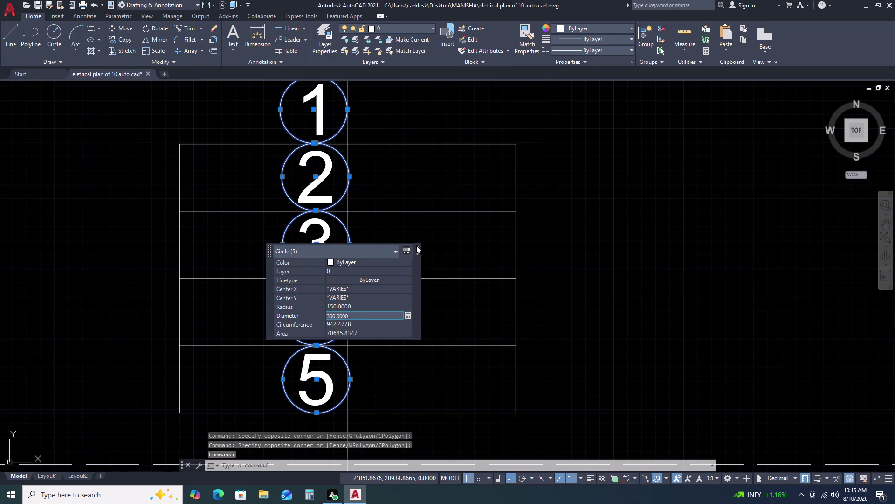
click(416, 245)
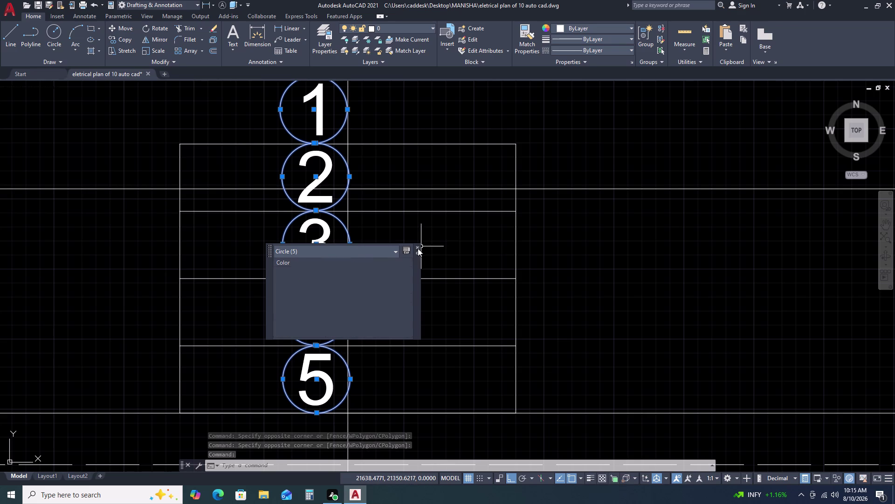
click(417, 249)
key(Escape)
scroll(down, 3)
scroll(down, 3)
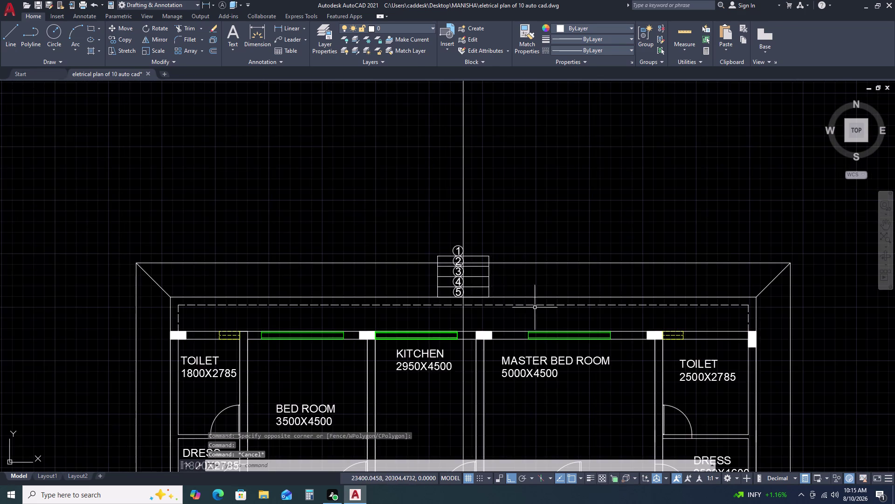
Zoom and pan across the plan to the lower-left bedroom corner near the porch.
middle_drag(535, 306, 503, 193)
scroll(down, 3)
middle_drag(473, 338, 485, 245)
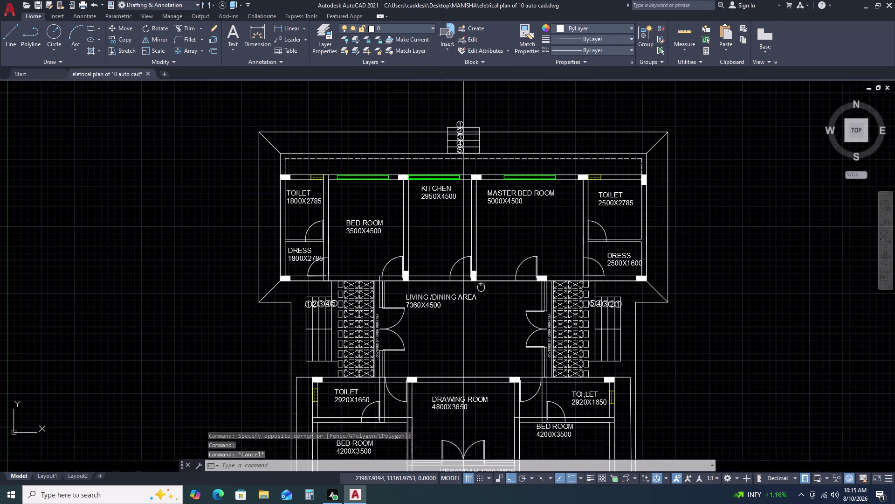
middle_drag(485, 246, 485, 237)
scroll(down, 3)
scroll(up, 3)
middle_drag(666, 308, 628, 251)
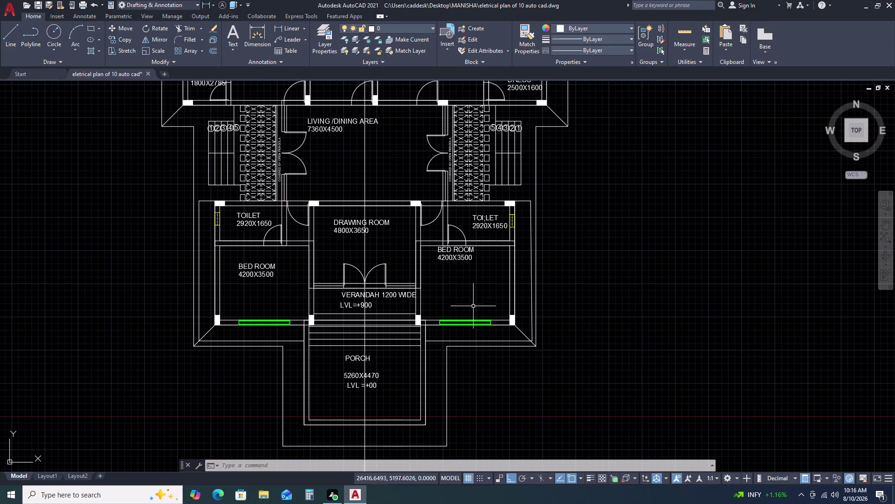
scroll(up, 3)
middle_drag(305, 319, 462, 257)
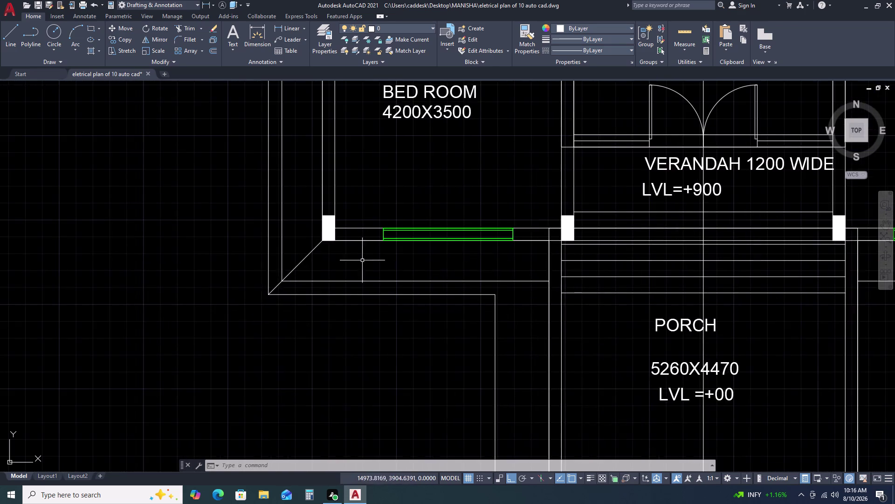
scroll(up, 3)
Start a line at the wall below the bed room window and draw the first 100-unit edge.
key(l)
key(space)
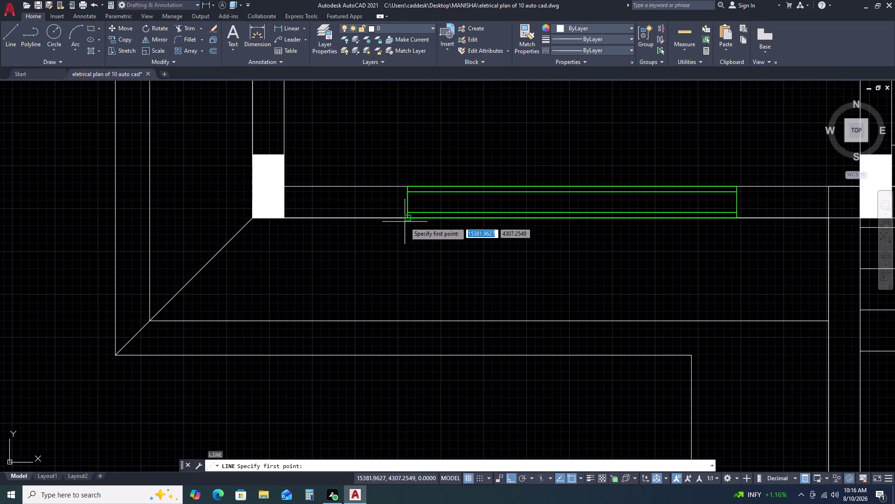
click(392, 218)
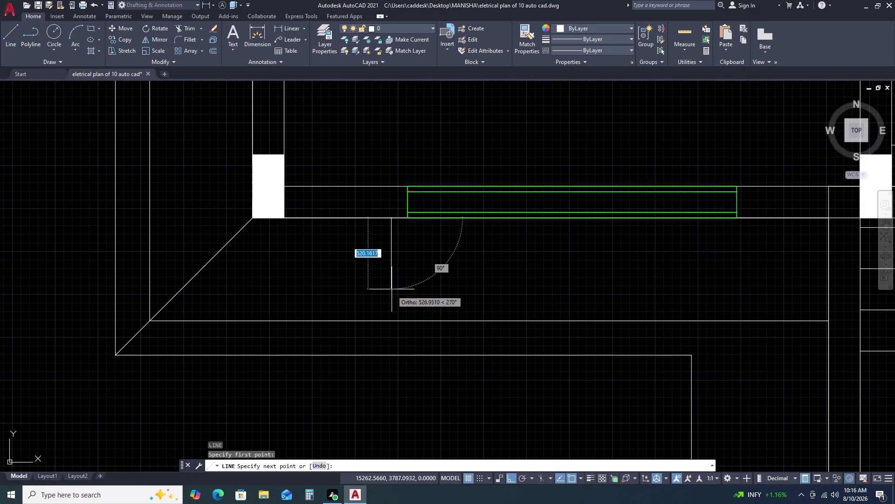
key(Escape)
key(space)
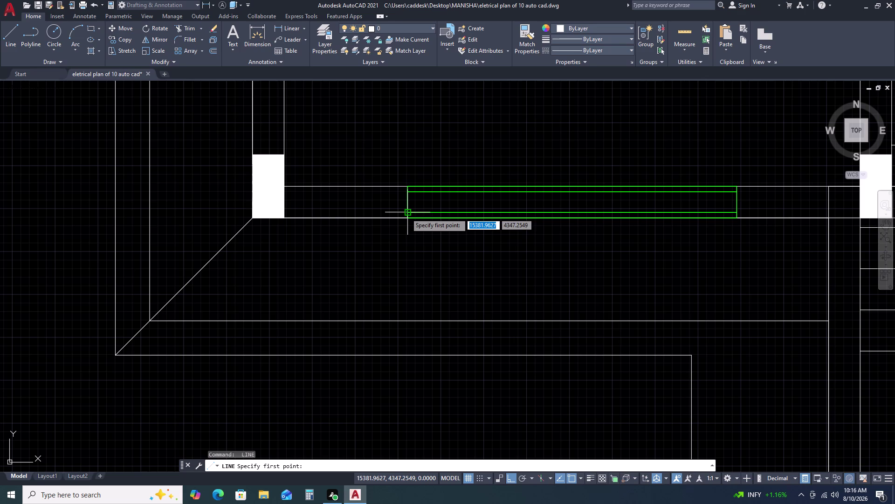
click(405, 219)
text(10)
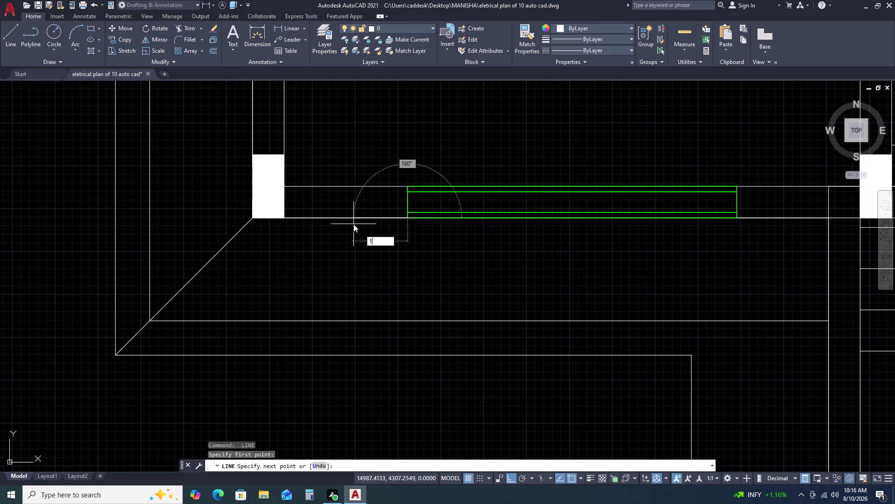
text(0)
key(space)
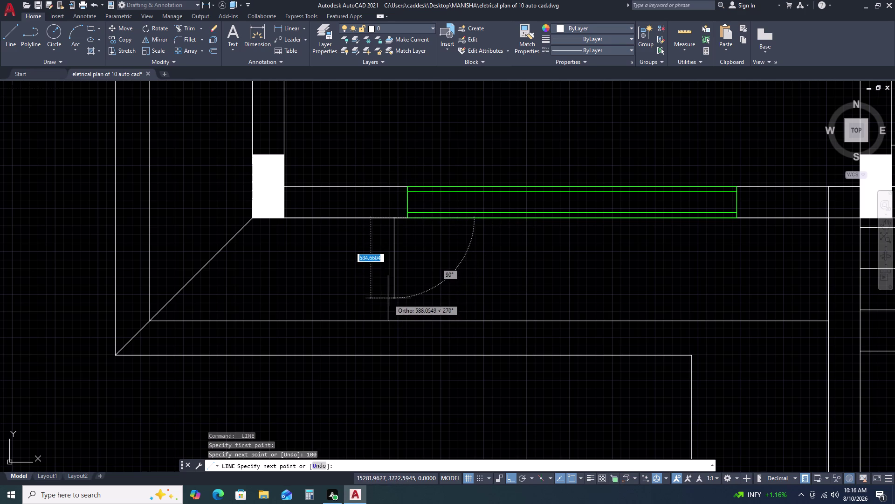
Add the 600-unit bottom edge and a 100-unit return back to the wall.
key(6)
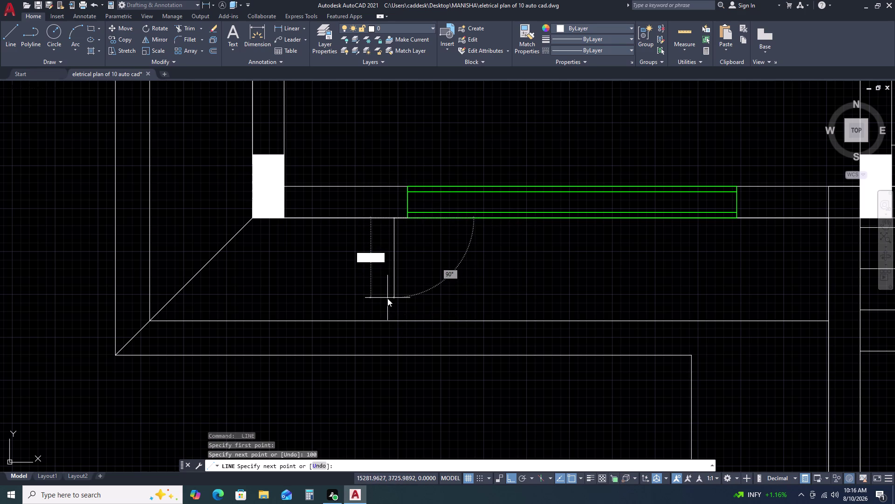
text(00)
key(space)
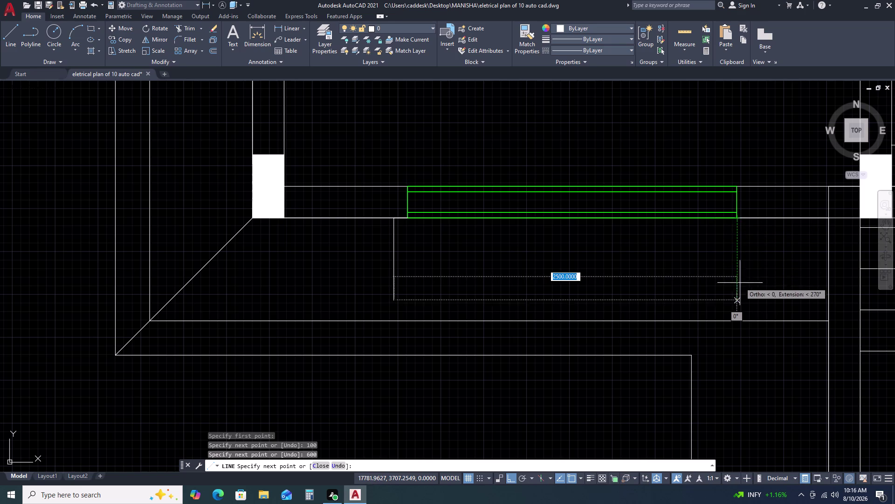
click(738, 301)
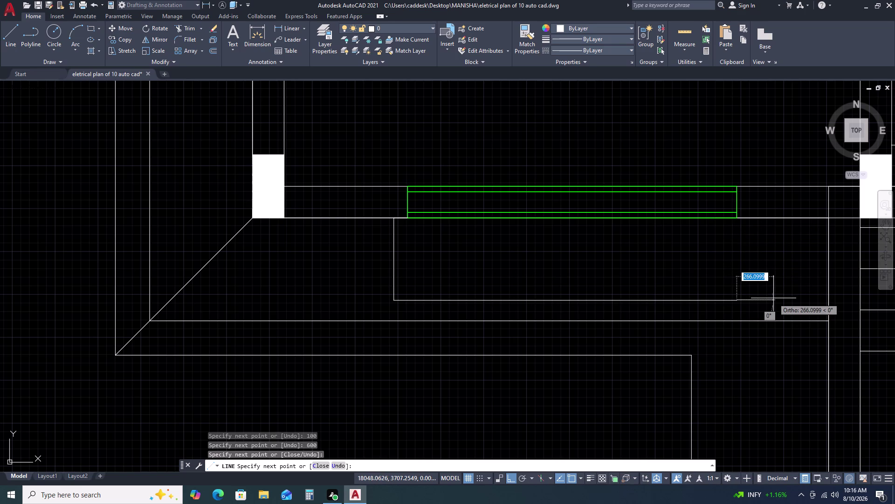
key(1)
key(0)
key(0)
key(space)
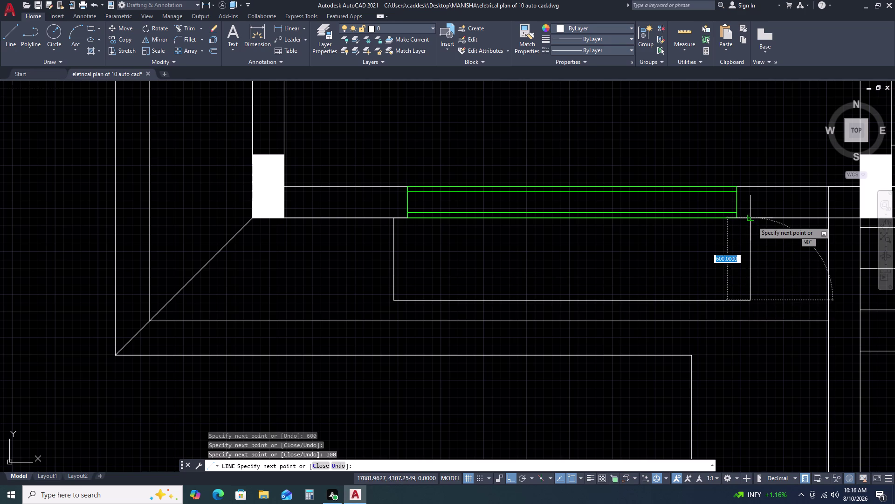
click(751, 219)
key(Escape)
scroll(down, 3)
middle_drag(775, 267, 719, 261)
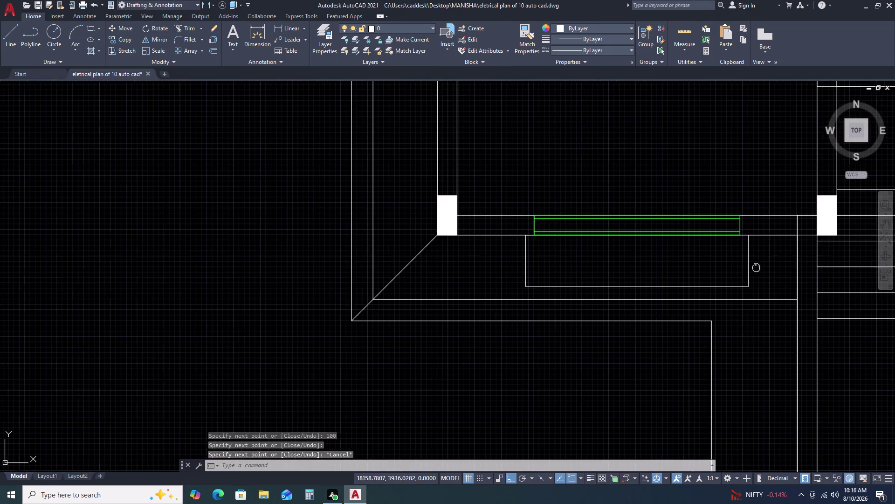
middle_drag(719, 261, 695, 251)
scroll(up, 3)
Move the four outline lines from the window strip midpoint to below the right bed room window.
click(745, 229)
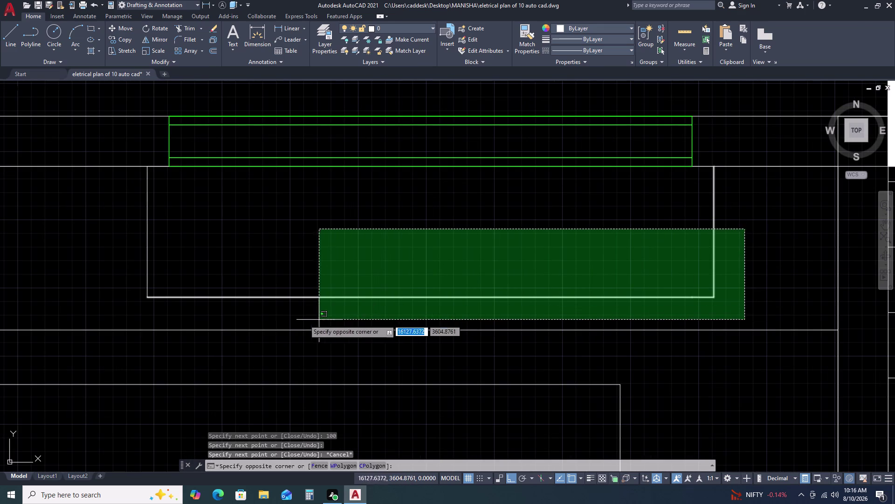
click(116, 314)
scroll(down, 3)
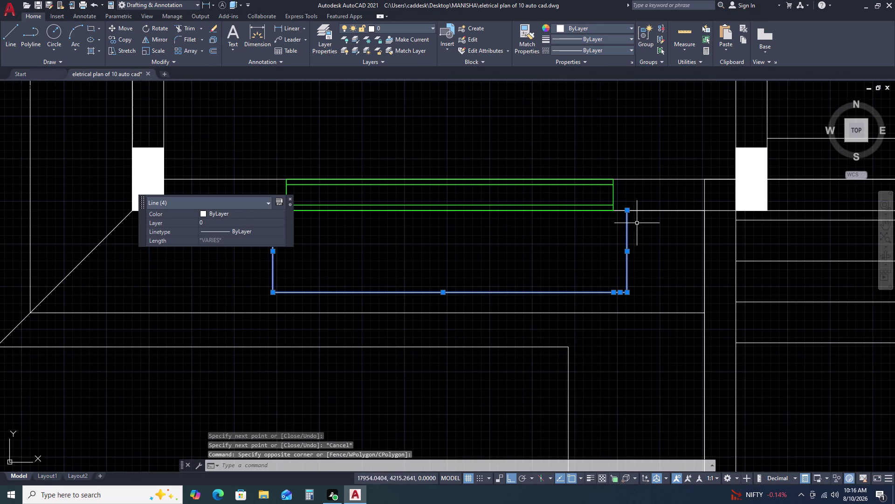
key(m)
key(space)
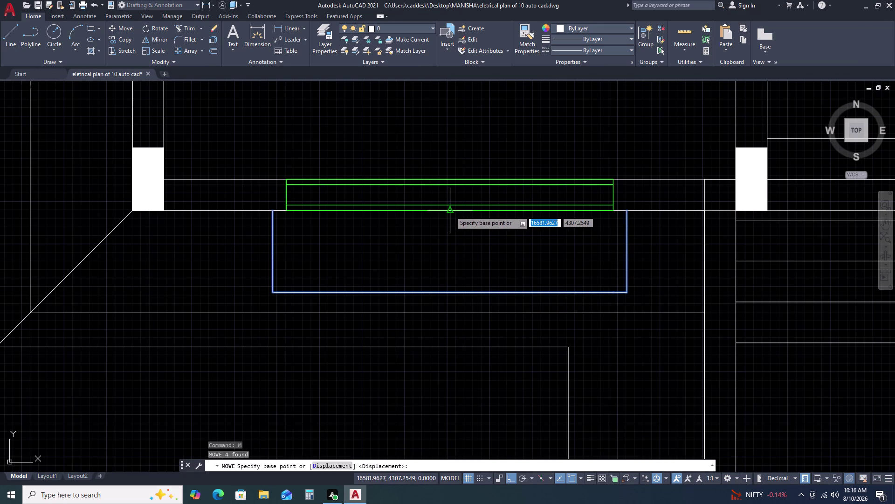
click(451, 211)
scroll(down, 3)
middle_drag(679, 217, 307, 250)
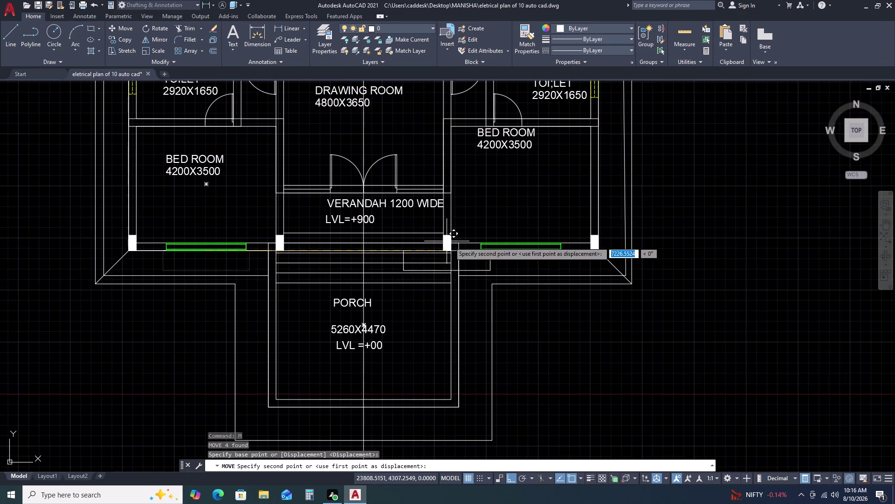
scroll(up, 3)
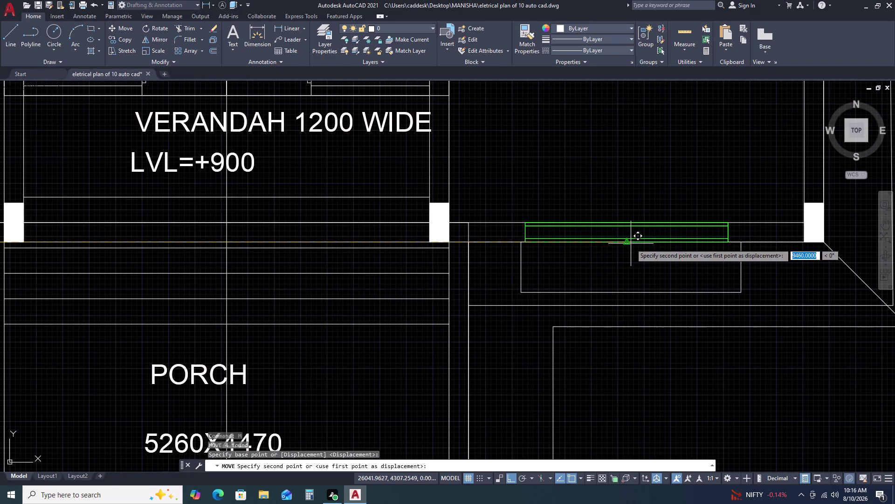
click(624, 243)
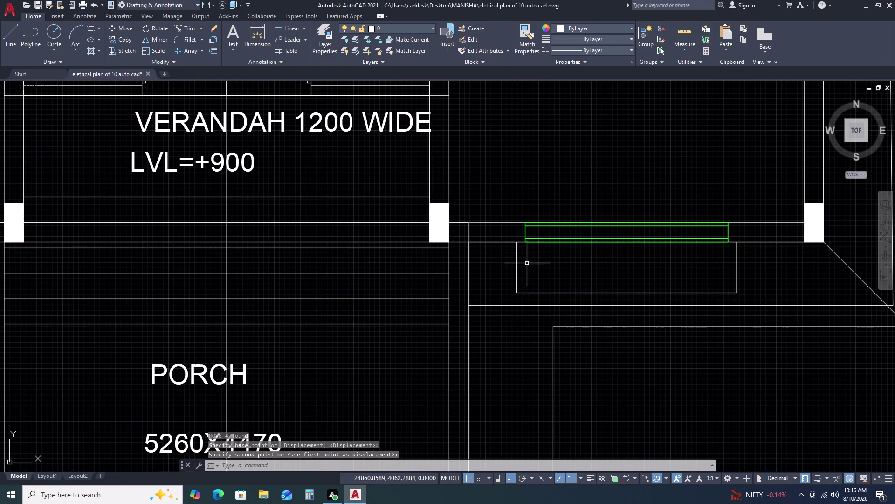
Reselect only the moved outline's four lines beneath the right bed room window.
scroll(down, 3)
key(Escape)
scroll(up, 3)
drag(592, 275, 581, 275)
click(567, 269)
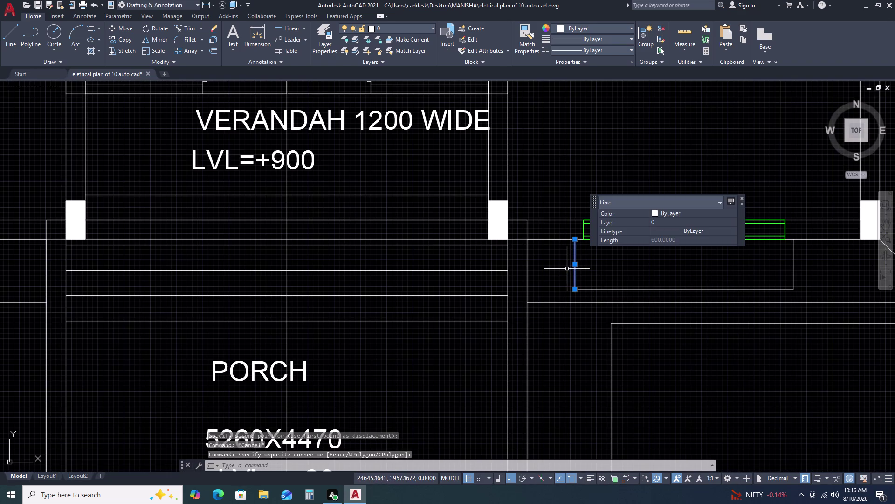
key(Escape)
scroll(down, 3)
click(589, 252)
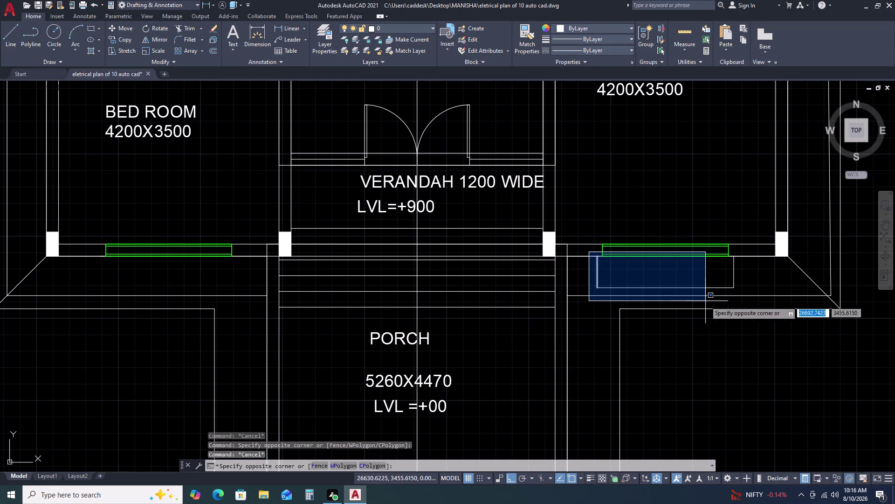
click(739, 295)
scroll(up, 3)
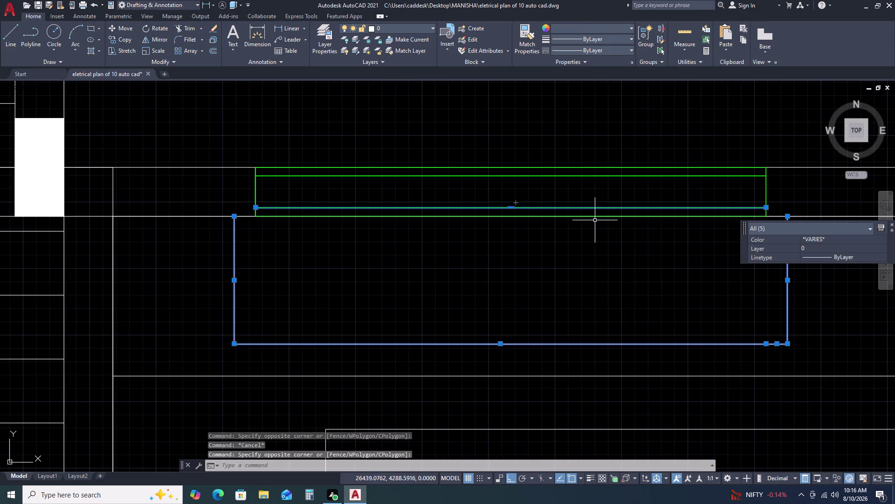
click(575, 197)
click(539, 219)
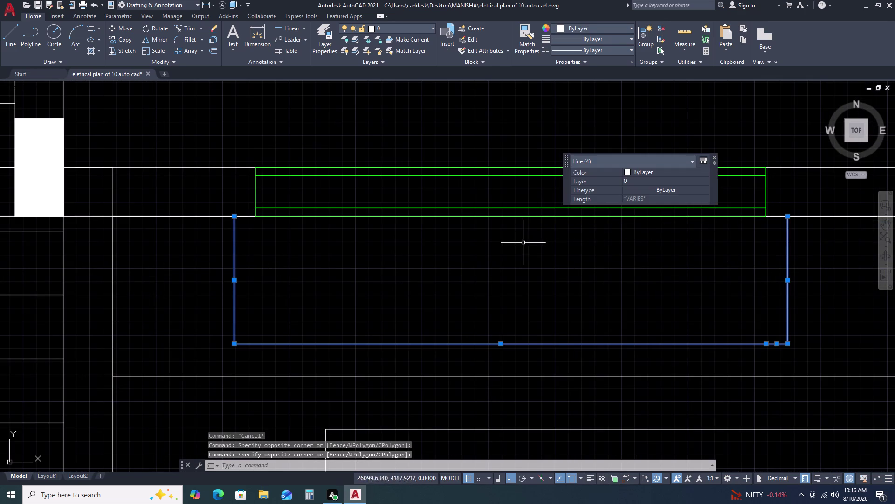
scroll(down, 3)
Copy the step outline to the right of the floor plan with CO.
text(CO)
key(space)
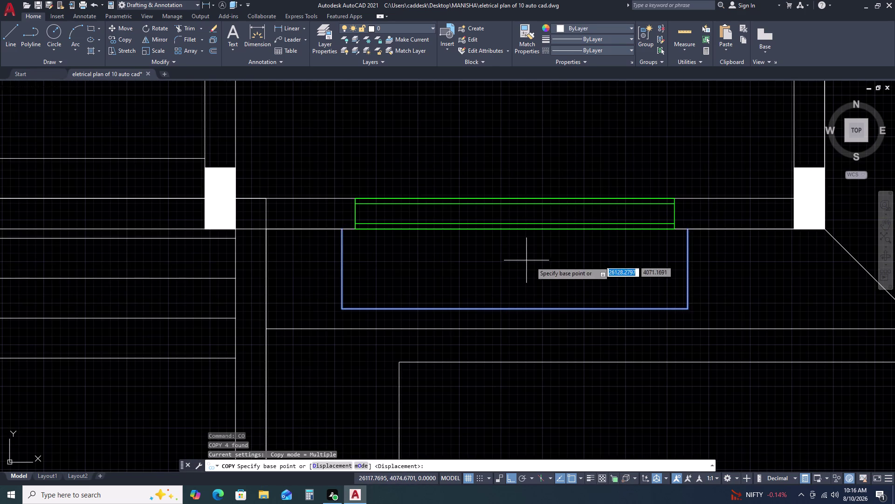
drag(533, 262, 547, 258)
scroll(down, 3)
click(747, 172)
key(Escape)
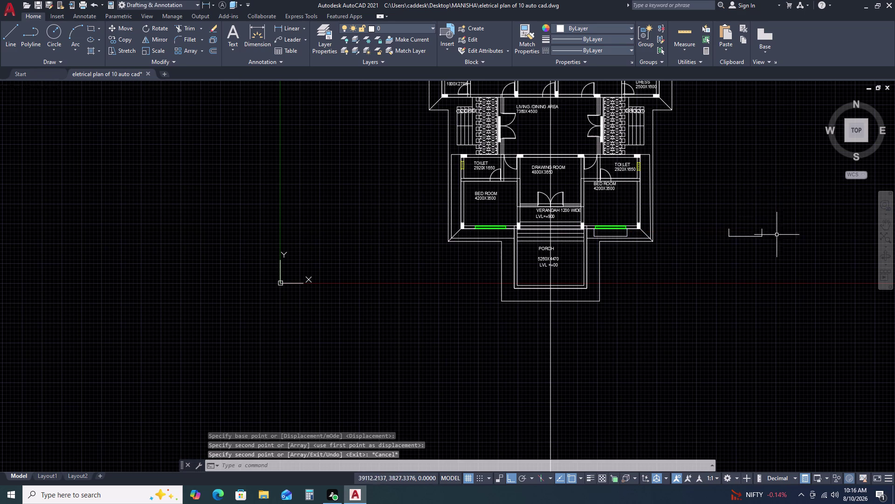
Select the copied outline and rotate it about a base point with RO.
click(791, 239)
click(695, 248)
click(824, 251)
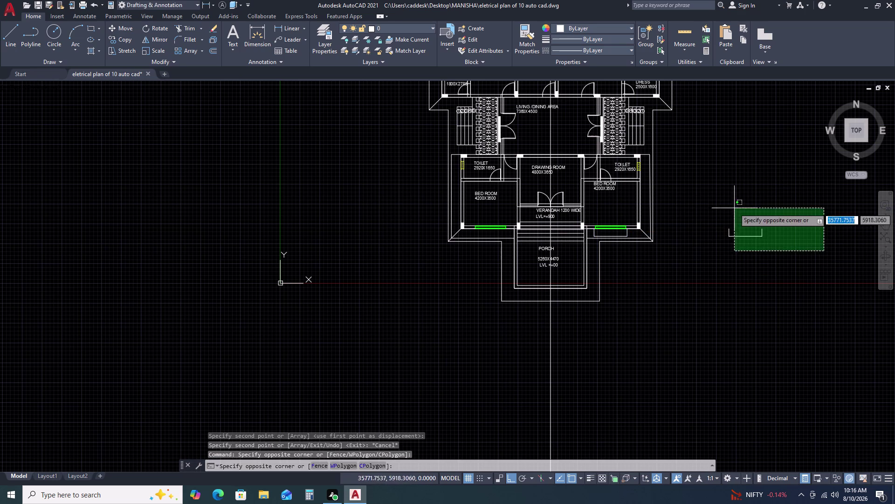
click(701, 186)
text(RO)
key(space)
click(695, 196)
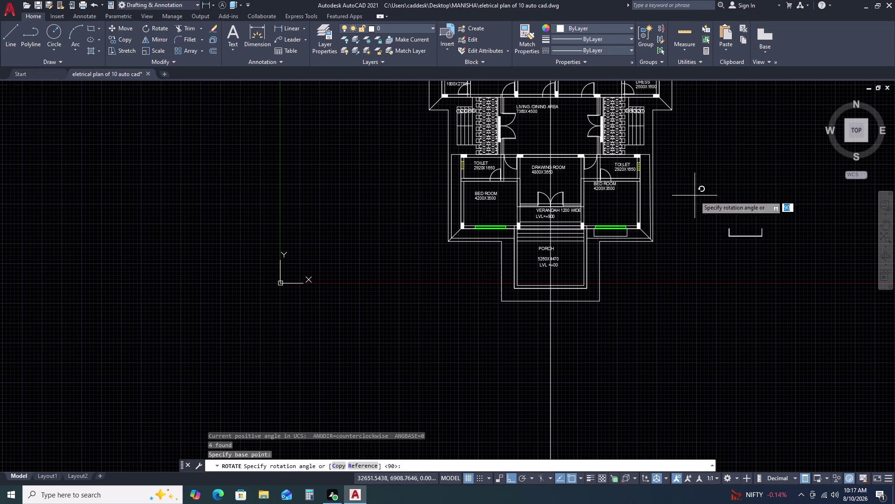
double_click(731, 143)
click(742, 127)
click(713, 179)
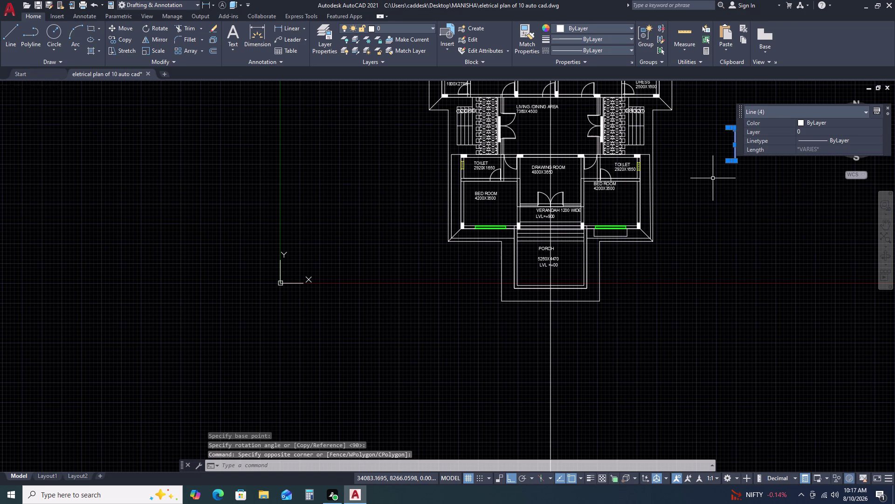
Move the rotated copy above and to the right of the plan.
key(m)
key(space)
click(723, 181)
scroll(down, 3)
middle_click(722, 149)
middle_drag(718, 186, 702, 242)
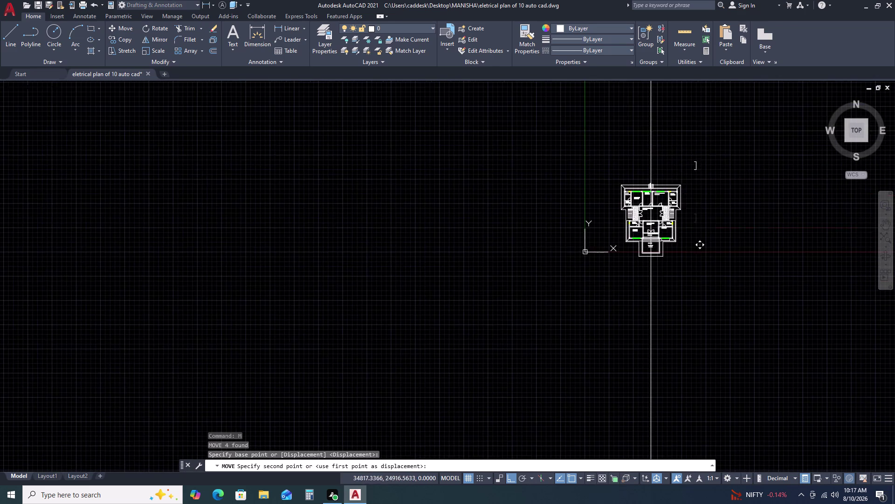
scroll(up, 3)
click(681, 172)
key(Escape)
click(737, 184)
click(687, 129)
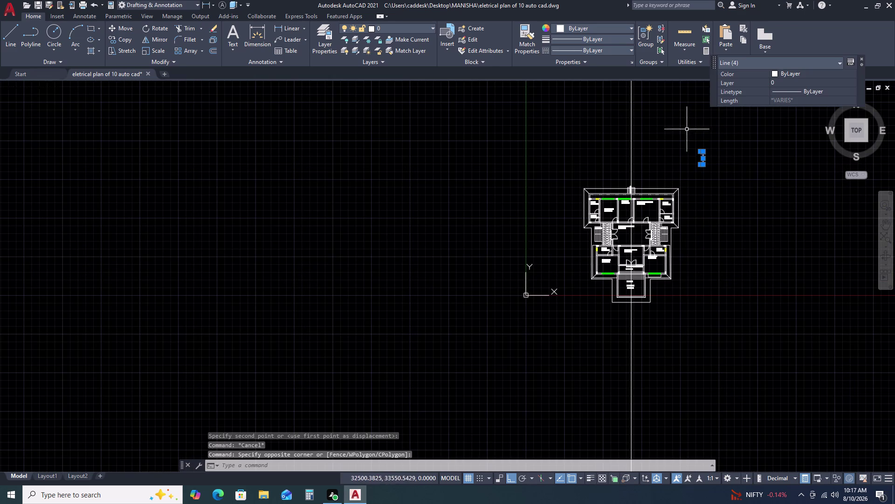
Rotate the moved copy again to a new angle about a fresh base point.
key(r)
text(O)
key(space)
drag(745, 165, 743, 159)
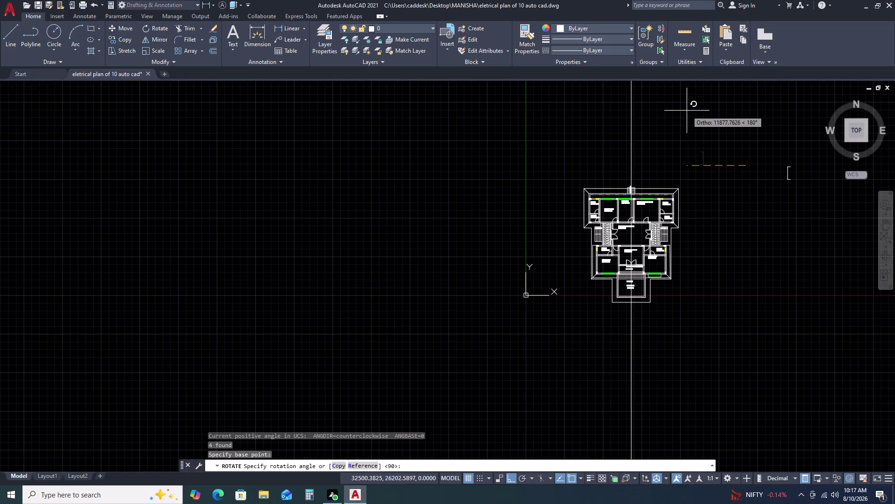
click(746, 116)
click(762, 168)
click(709, 233)
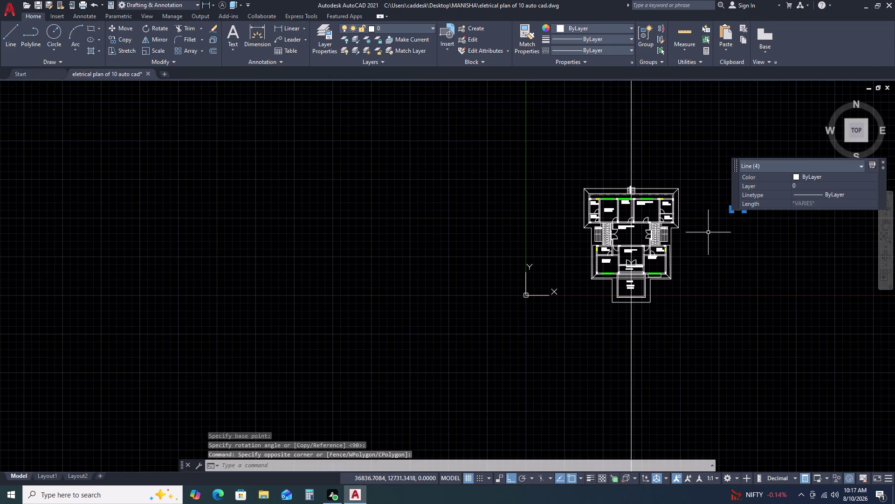
text(M)
key(space)
scroll(up, 3)
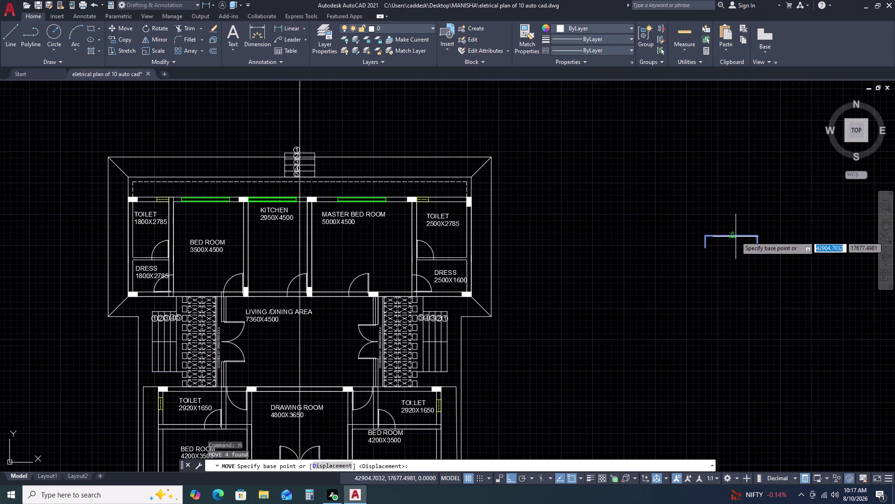
click(733, 236)
key(F8)
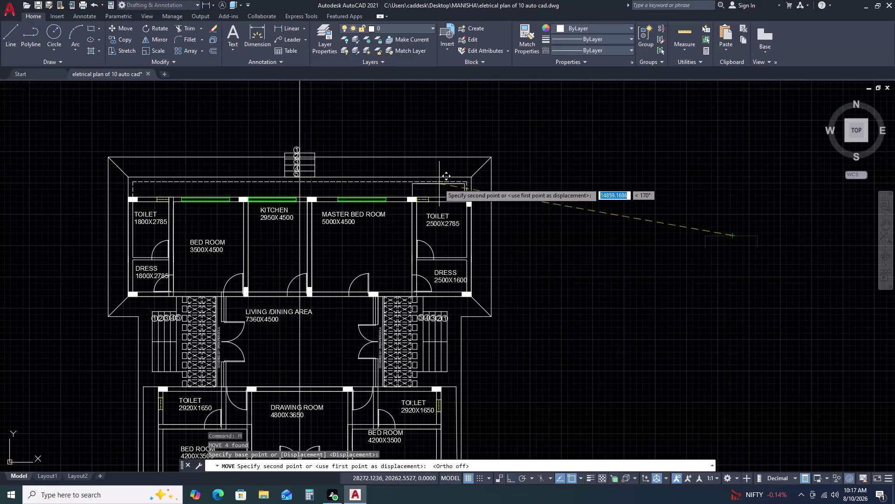
scroll(up, 3)
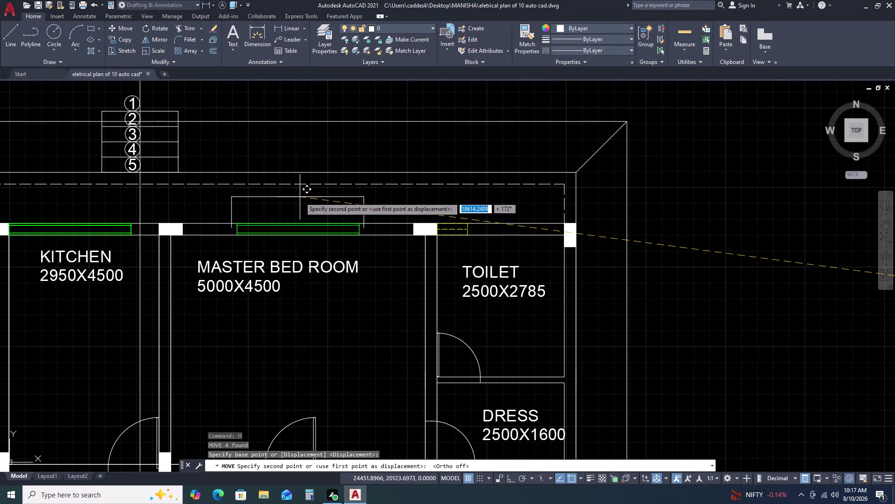
click(300, 193)
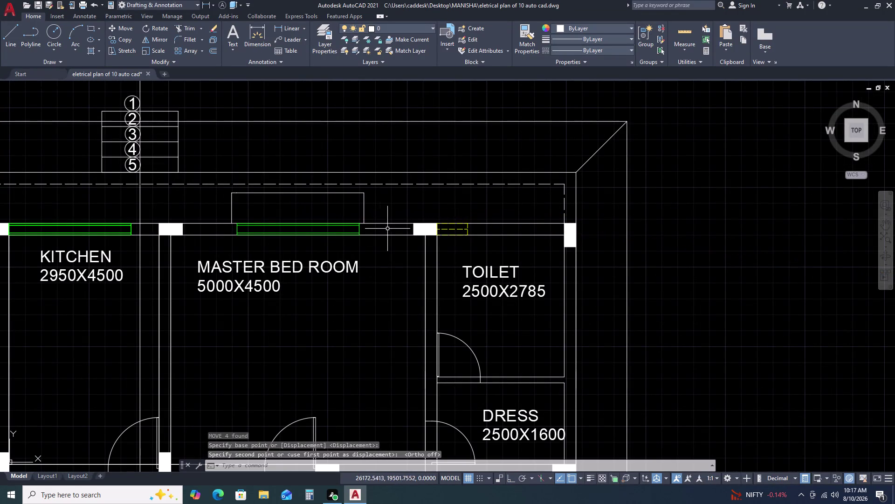
scroll(down, 3)
scroll(up, 3)
middle_drag(350, 223, 399, 228)
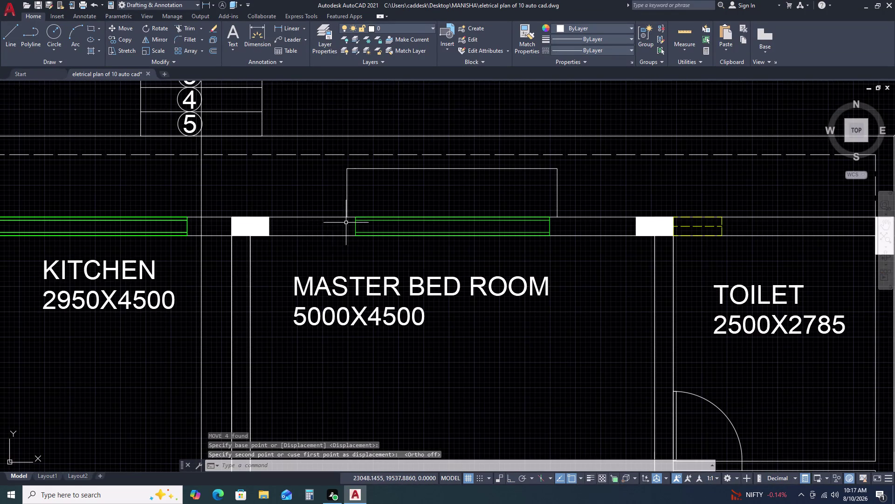
middle_drag(399, 227, 450, 232)
drag(680, 188, 673, 188)
click(597, 196)
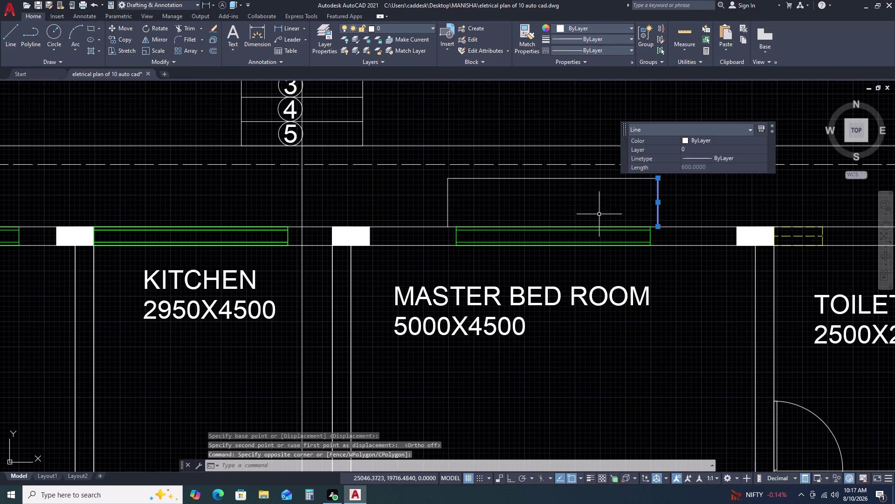
key(Escape)
drag(428, 159, 433, 167)
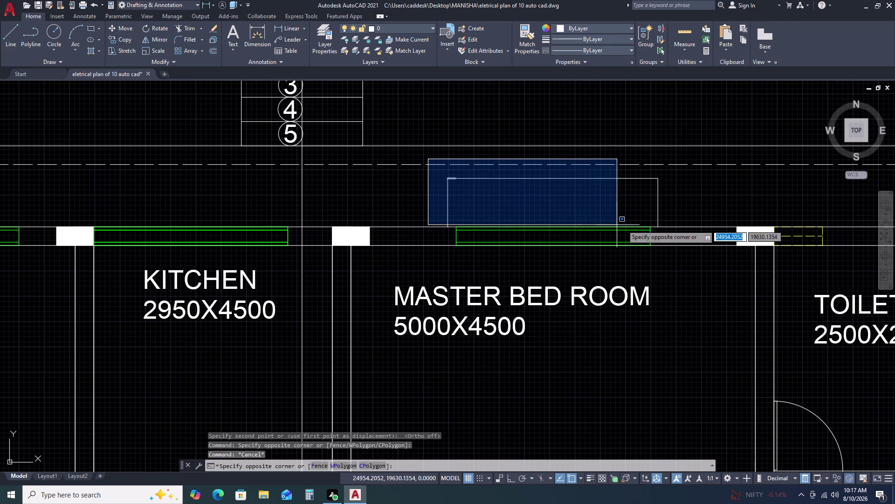
click(686, 214)
click(673, 206)
click(388, 208)
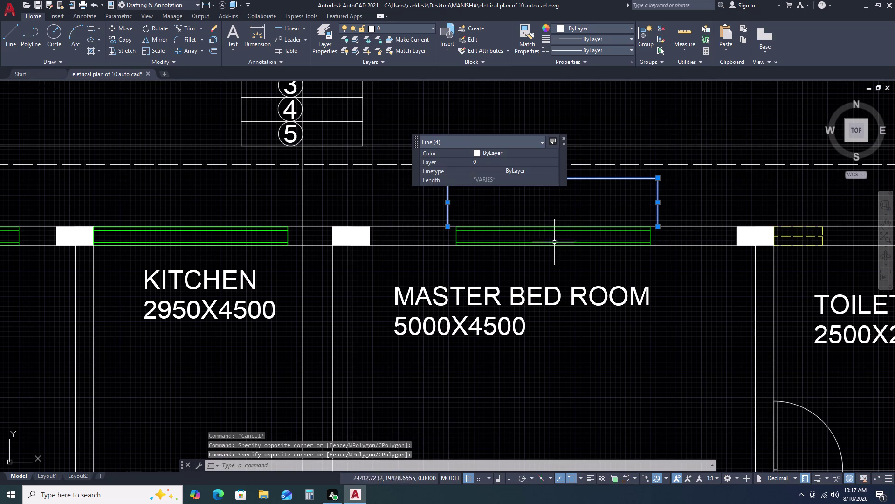
key(l)
key(space)
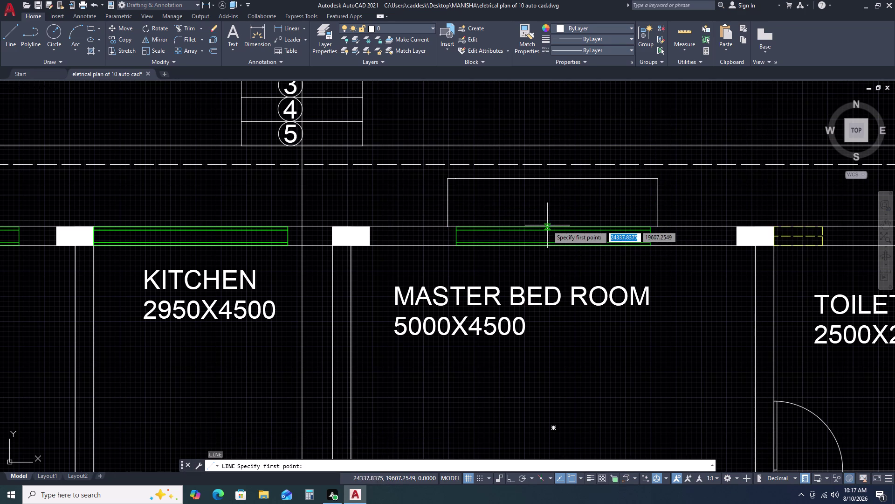
key(Escape)
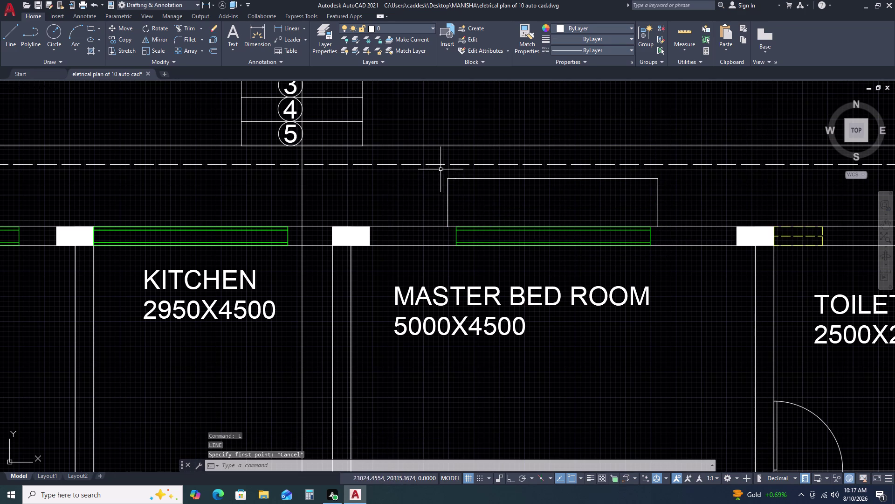
click(440, 170)
click(680, 225)
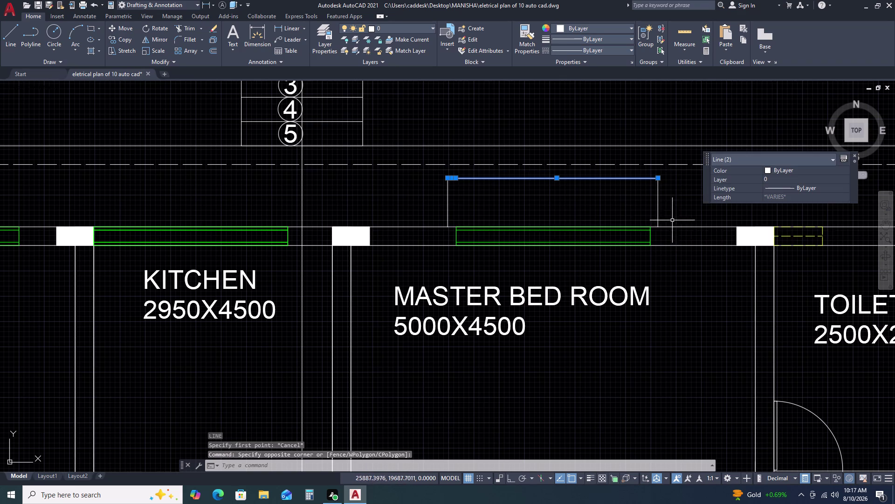
click(668, 210)
click(428, 207)
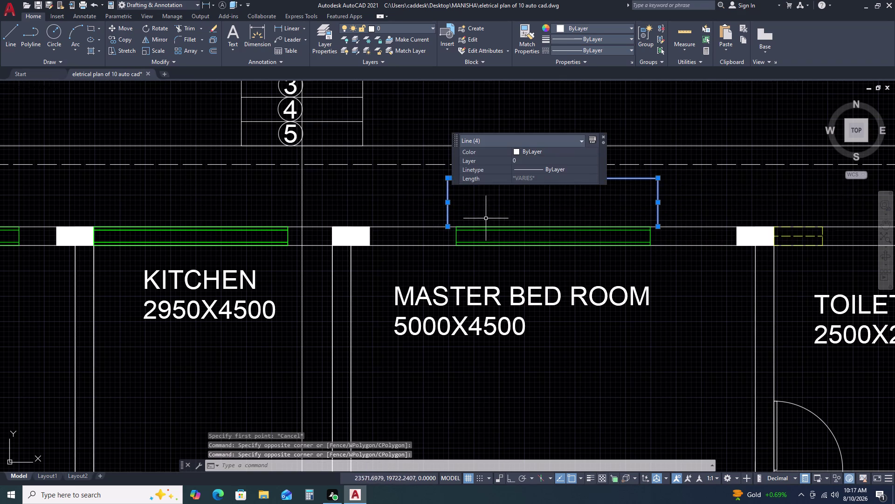
key(m)
key(space)
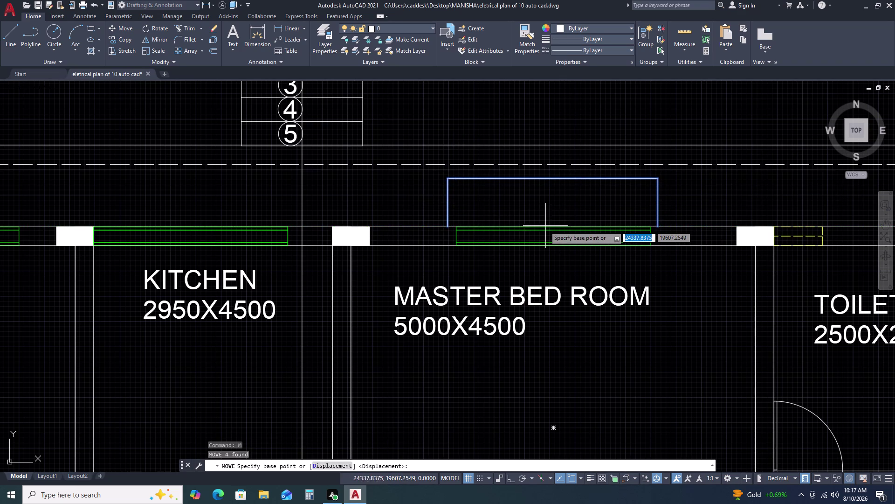
click(559, 178)
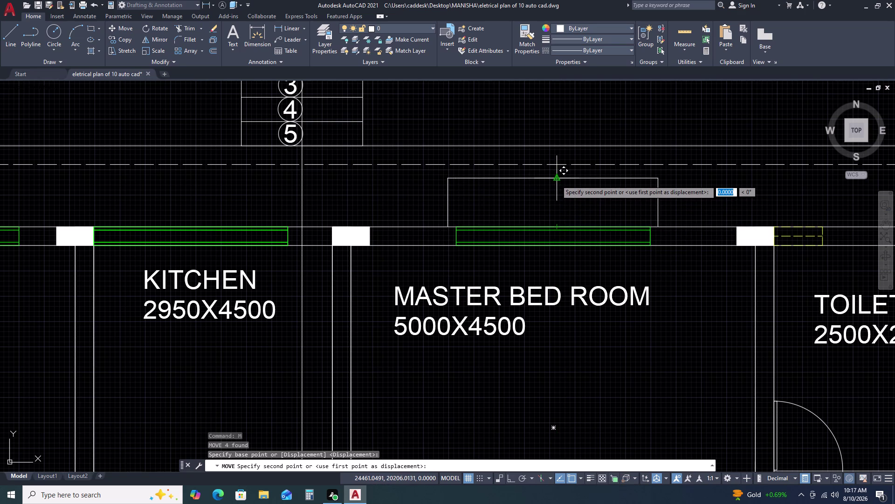
click(557, 180)
key(Escape)
scroll(down, 3)
click(676, 208)
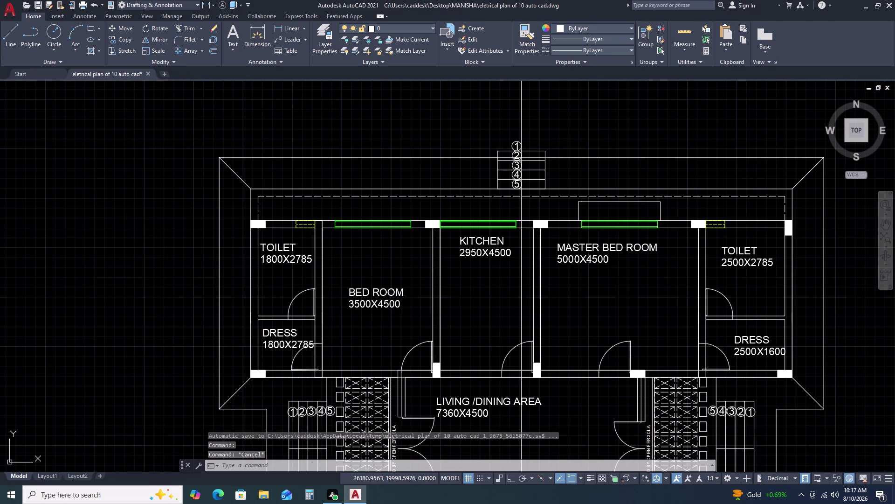
Copy the master bedroom's three outline lines to above the bed room wall.
click(556, 212)
click(612, 201)
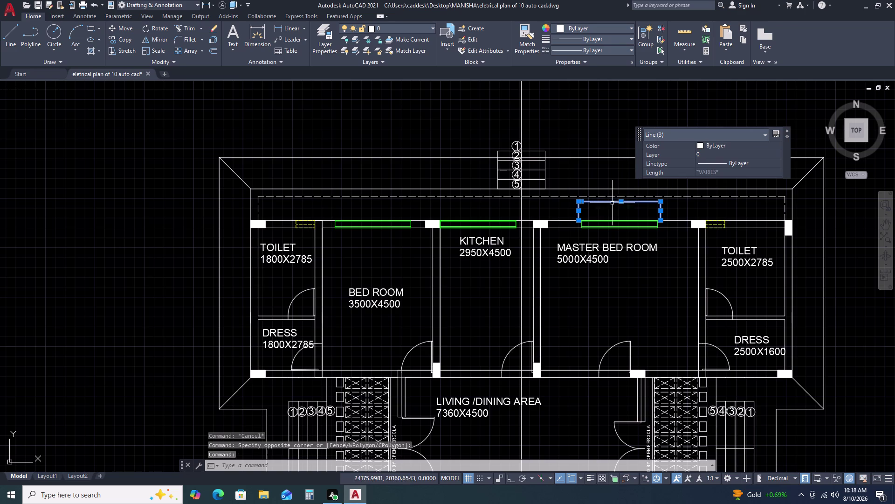
key(c)
text(O)
key(space)
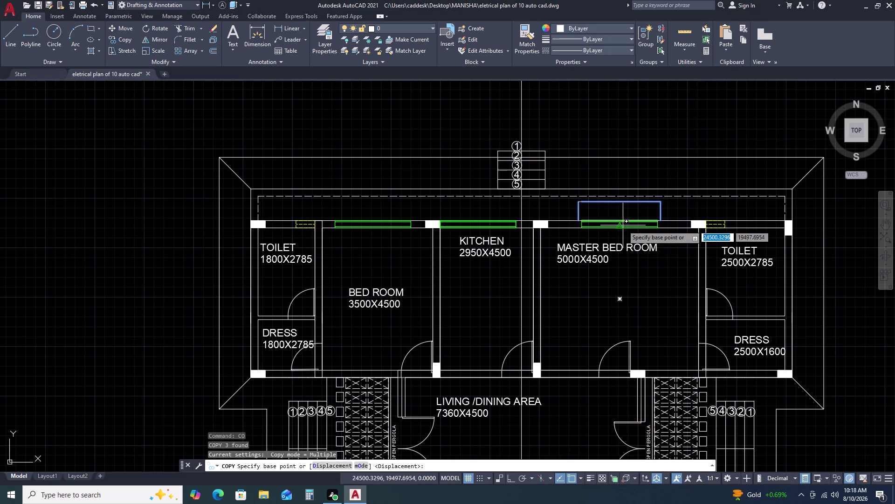
click(618, 219)
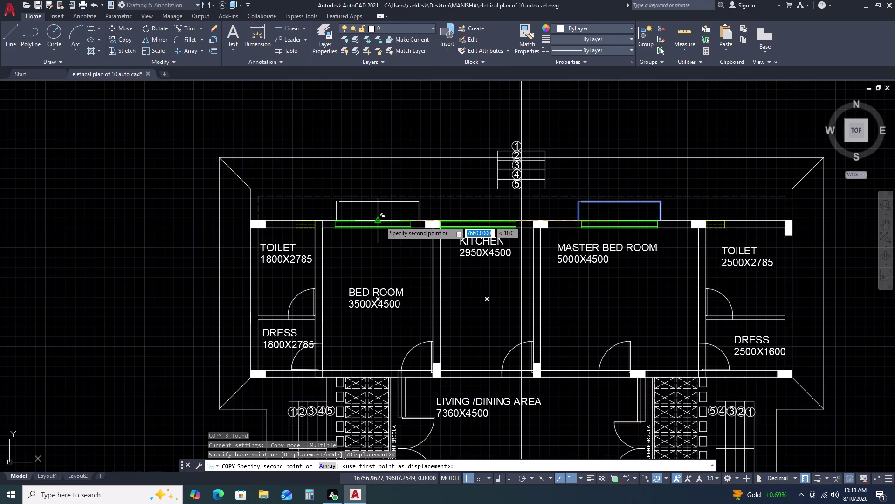
scroll(up, 3)
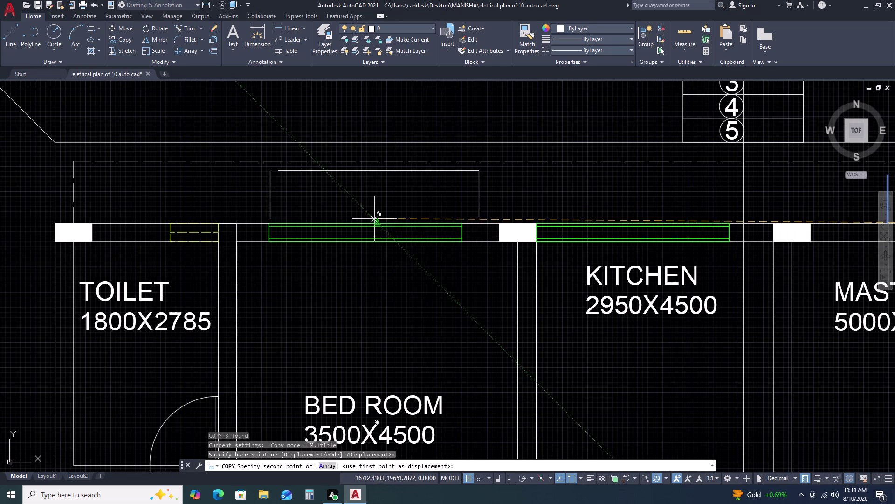
click(380, 224)
key(Escape)
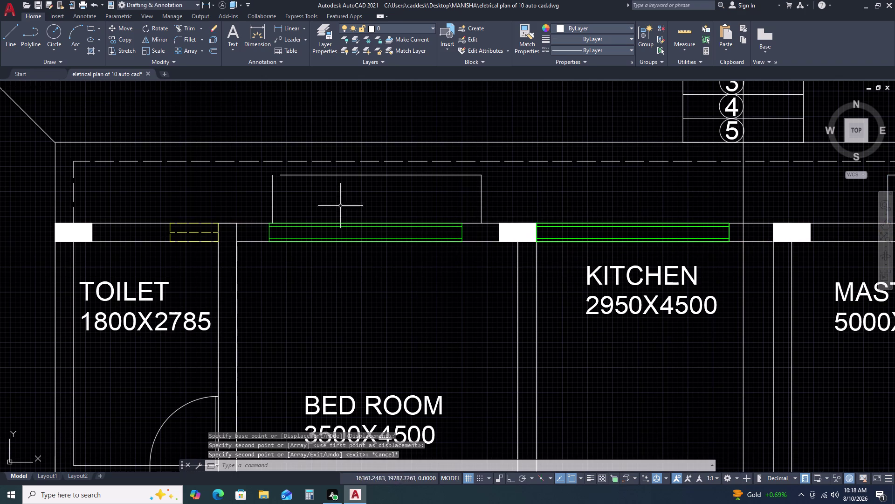
Extend the copied outline's top line to close it at the side.
scroll(up, 3)
text(L)
key(space)
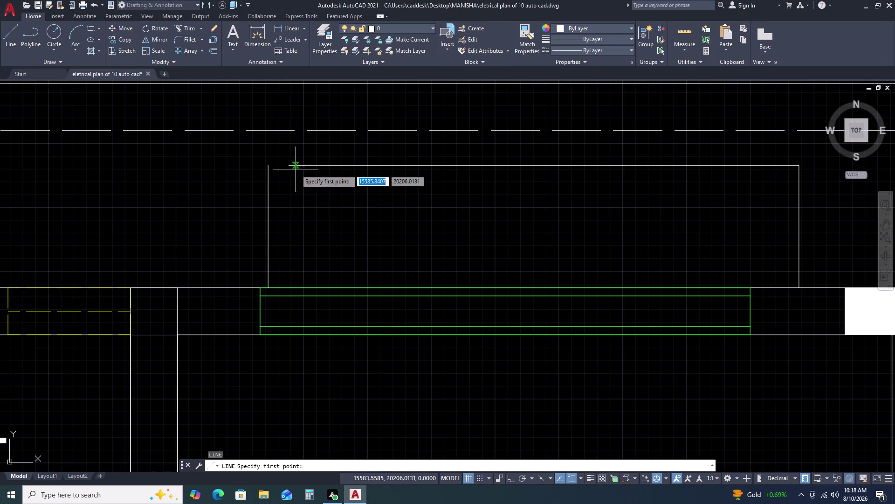
key(Escape)
key(e)
text(X)
key(space)
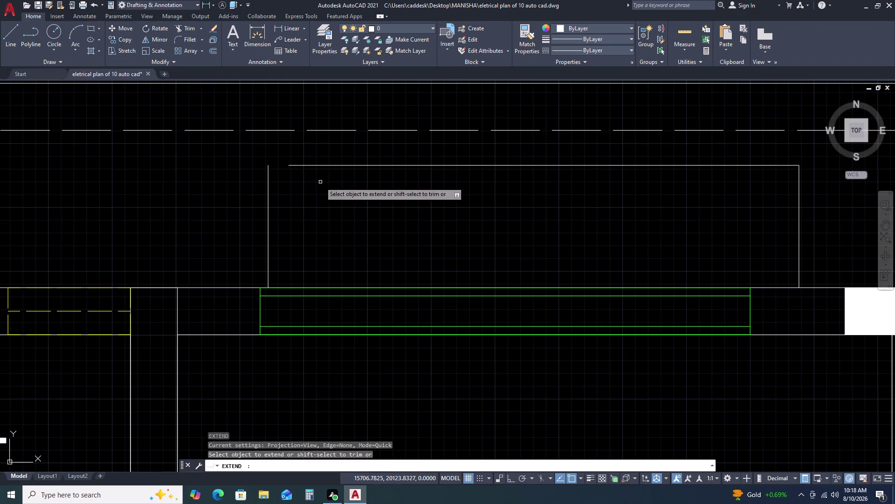
click(363, 156)
click(322, 186)
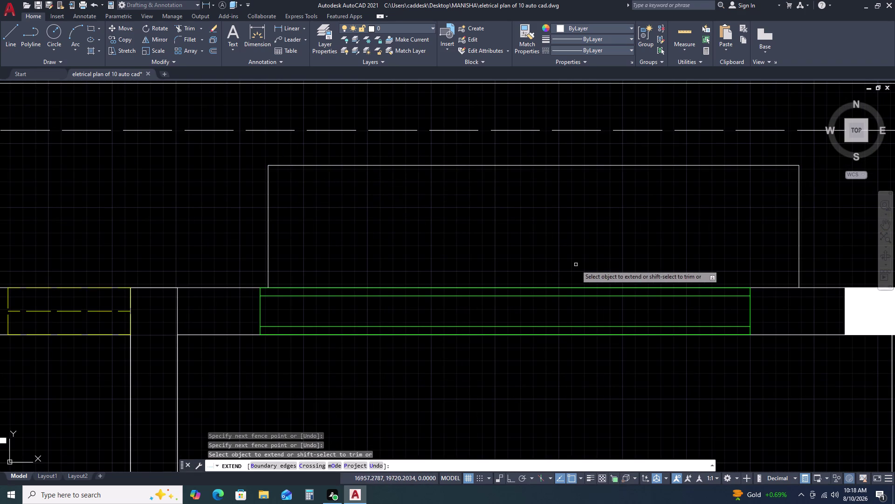
key(Escape)
scroll(down, 3)
Shift the copied outline 145 units left along the wall.
drag(746, 223, 741, 227)
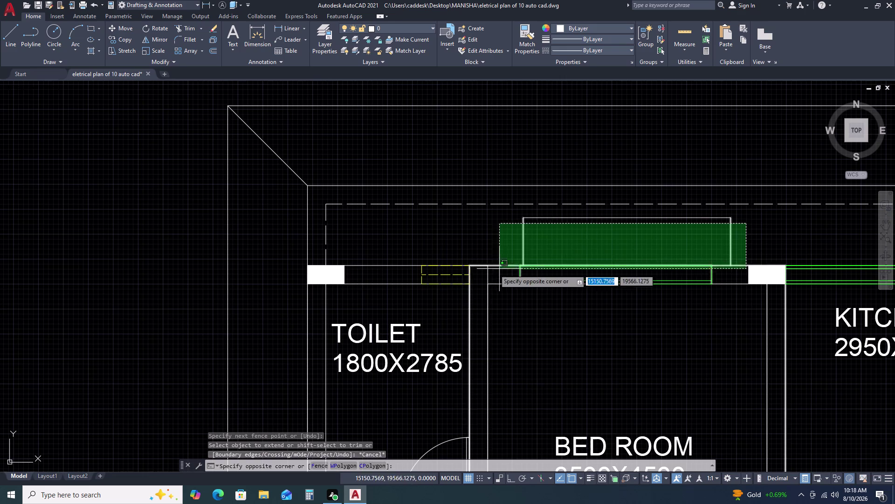
click(472, 256)
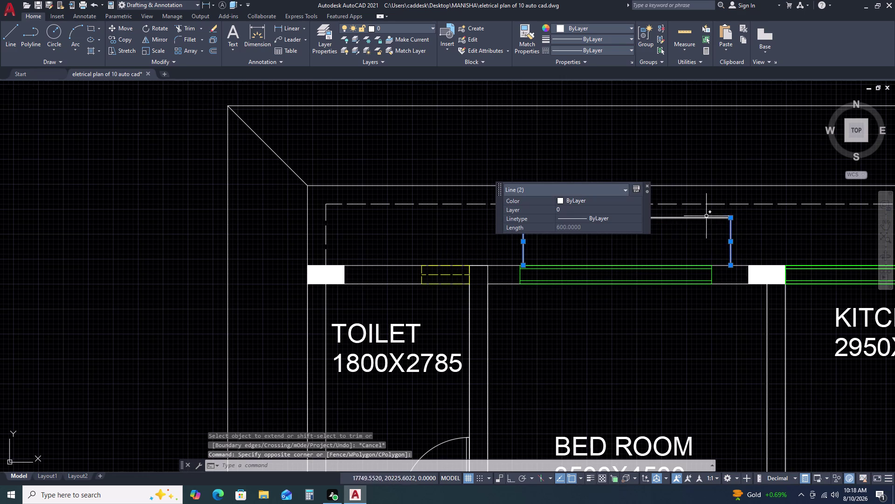
click(706, 215)
click(659, 228)
key(m)
key(space)
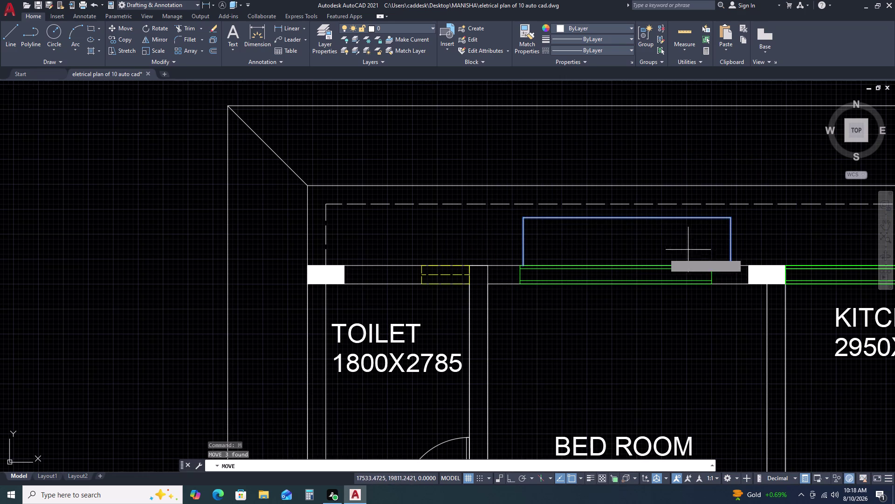
click(625, 264)
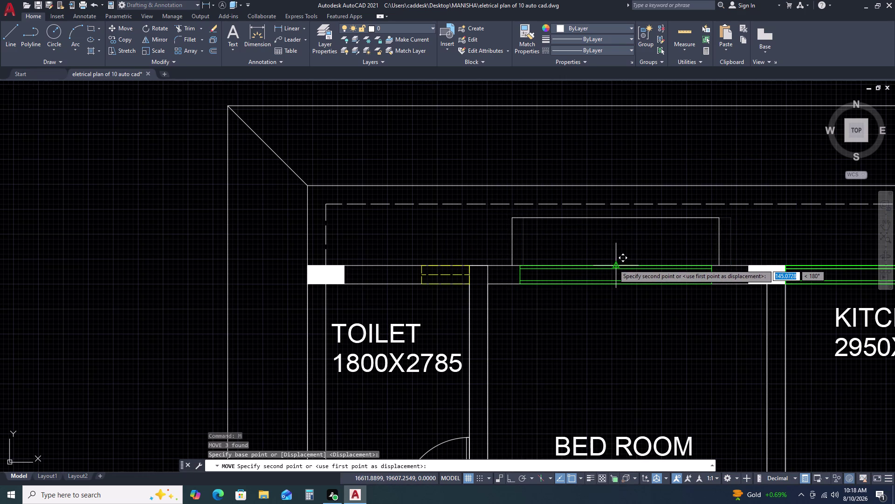
click(614, 263)
scroll(down, 3)
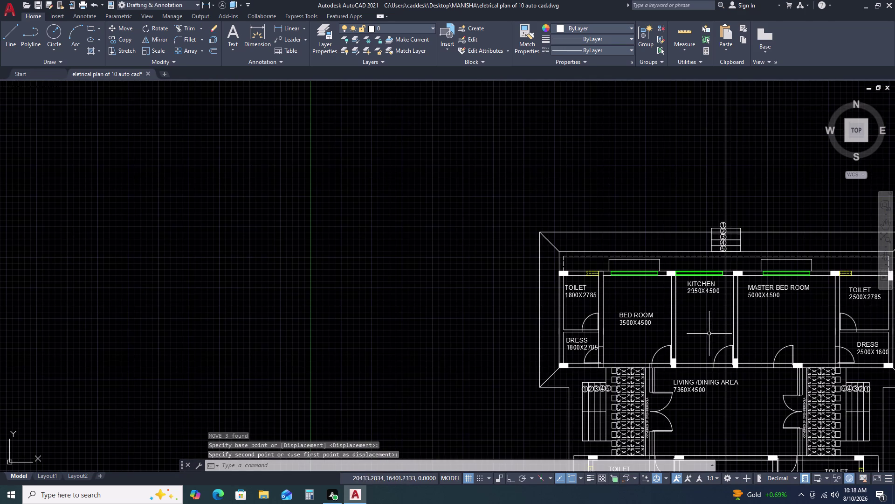
scroll(down, 3)
middle_drag(755, 328, 651, 267)
scroll(down, 3)
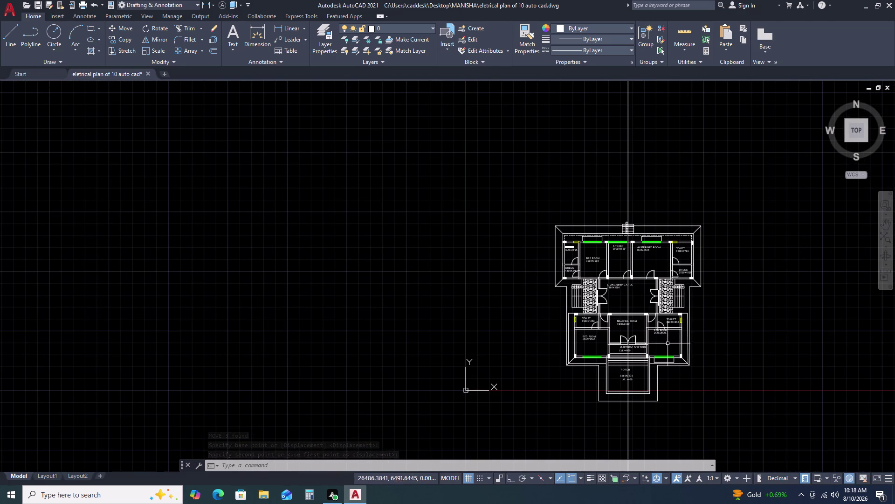
Draw a 1000-unit vertical line upward from the left toilet wall.
scroll(up, 3)
scroll(up, 3)
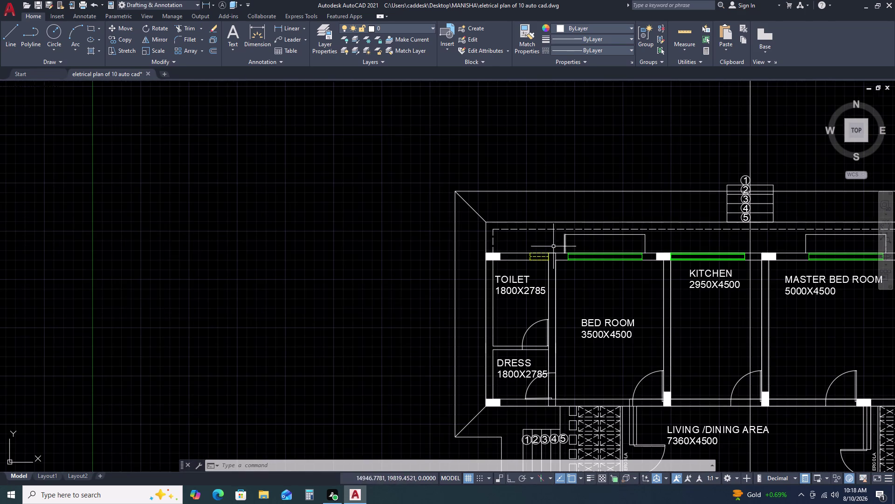
scroll(up, 3)
key(l)
key(space)
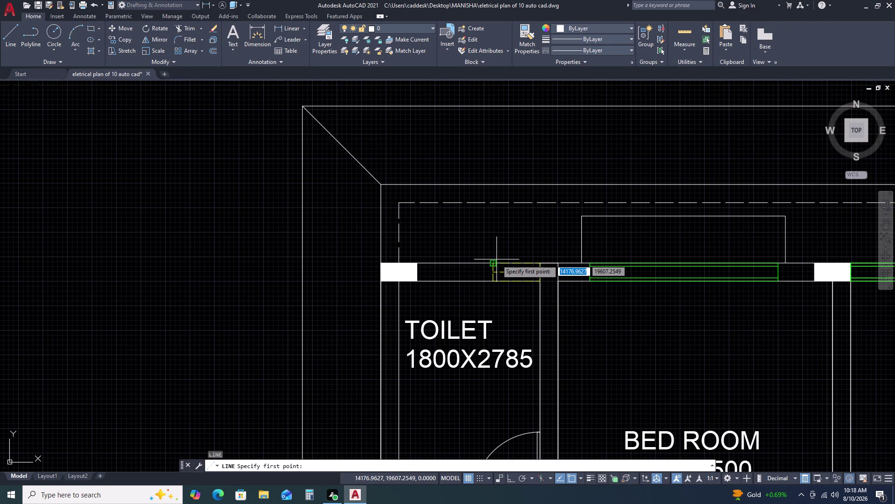
drag(492, 262, 493, 242)
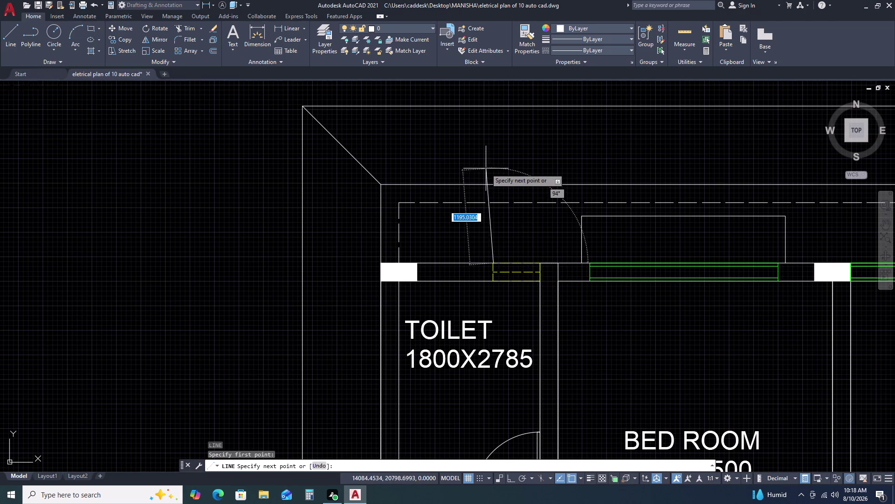
key(F8)
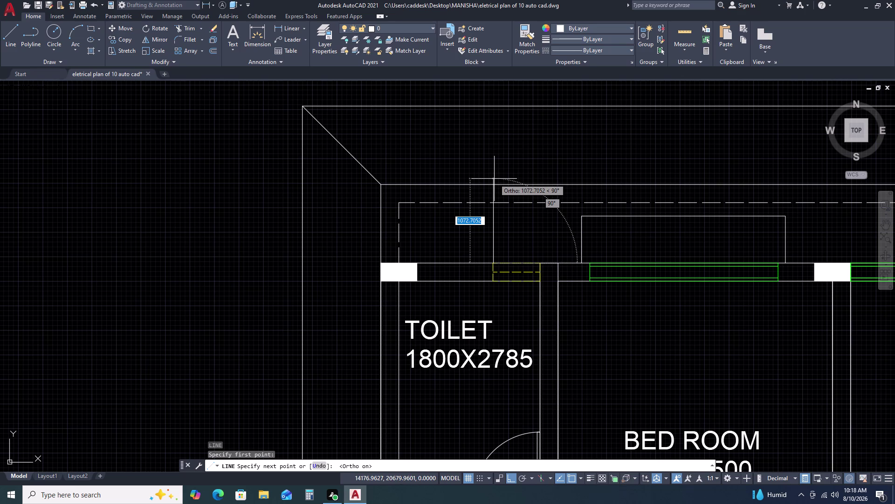
key(1)
text(000)
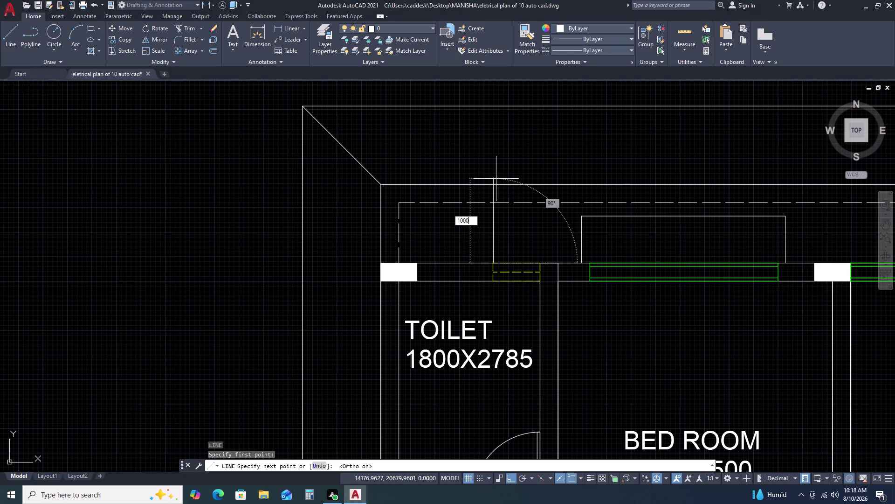
key(space)
key(Escape)
key(Escape)
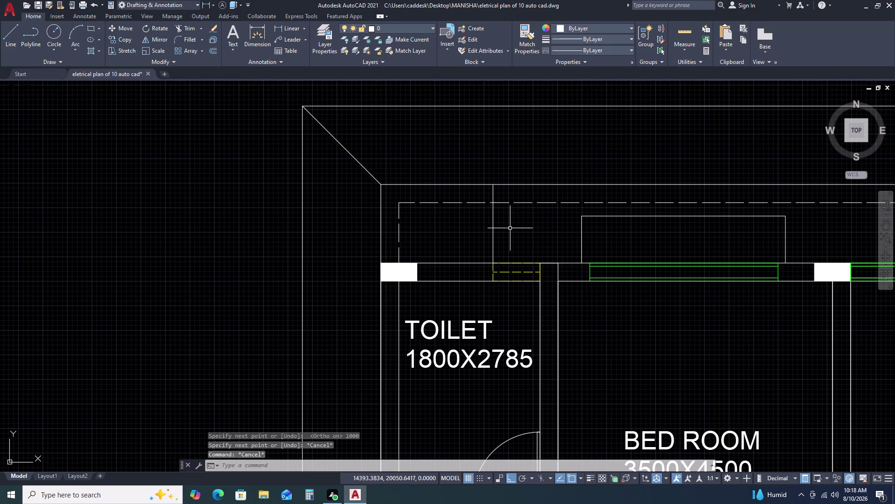
Copy the vertical line into a row of six at 300 spacing.
click(510, 228)
click(464, 231)
text(CO)
key(space)
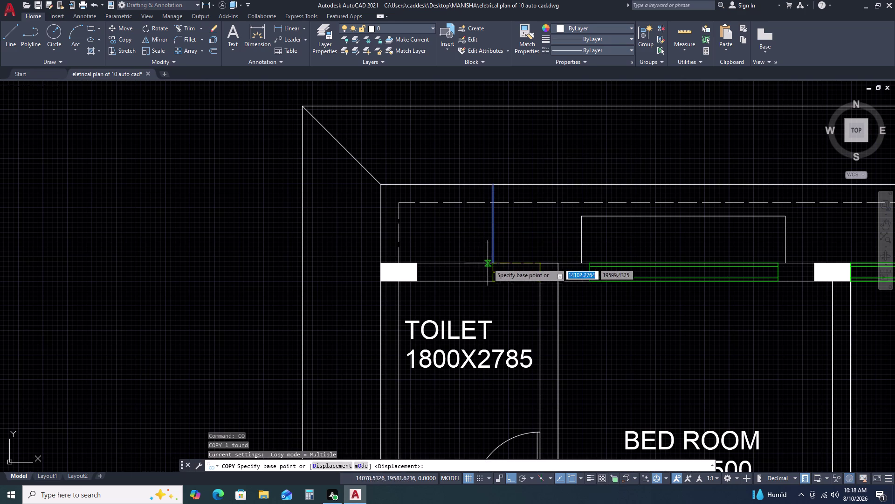
click(493, 261)
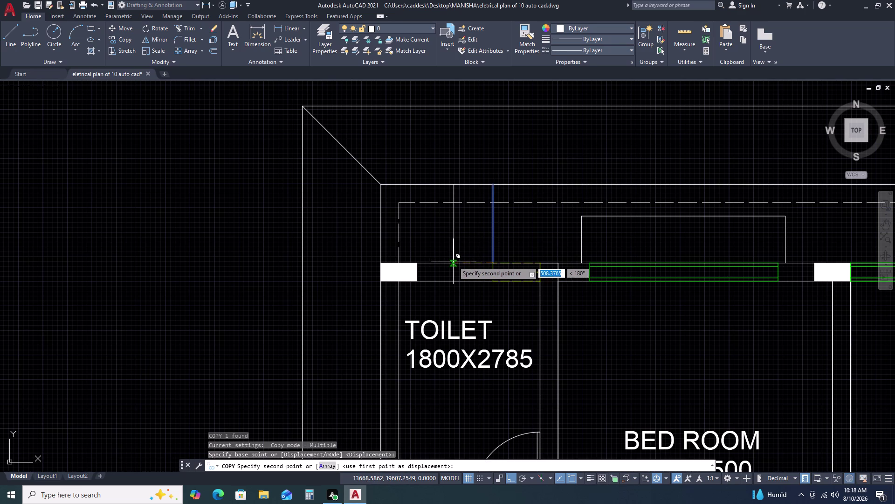
key(a)
text(R)
key(space)
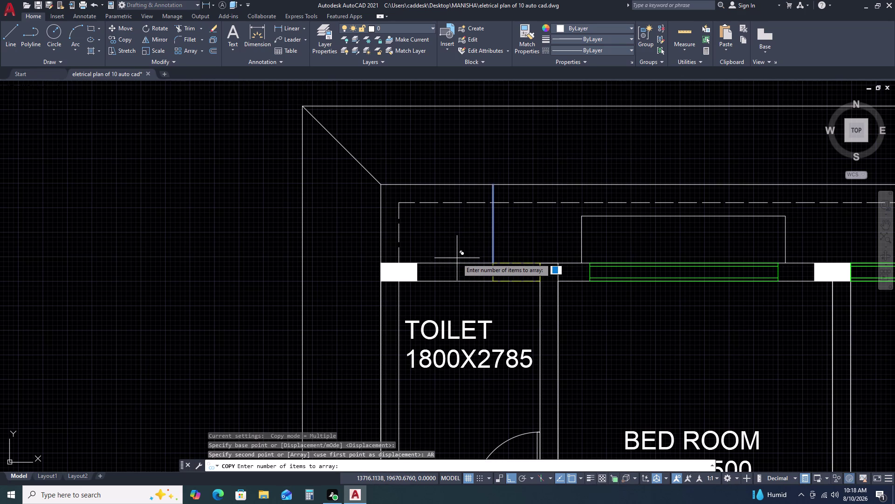
text(6)
key(space)
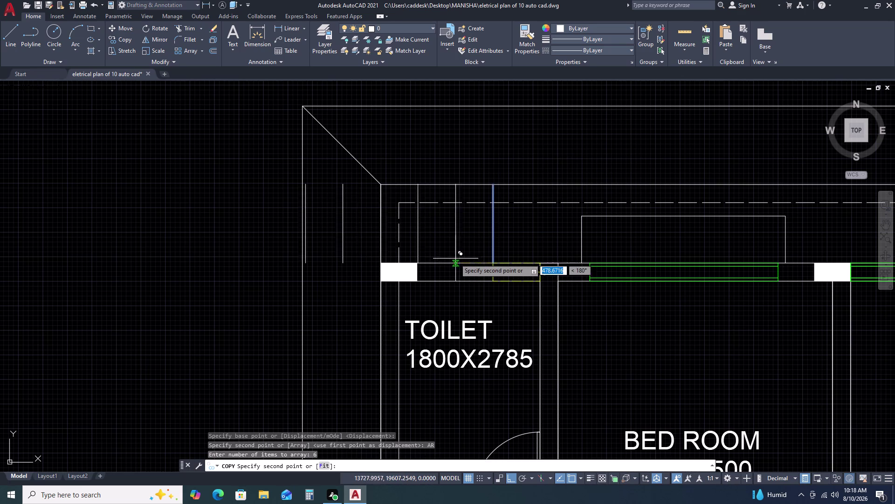
text(300)
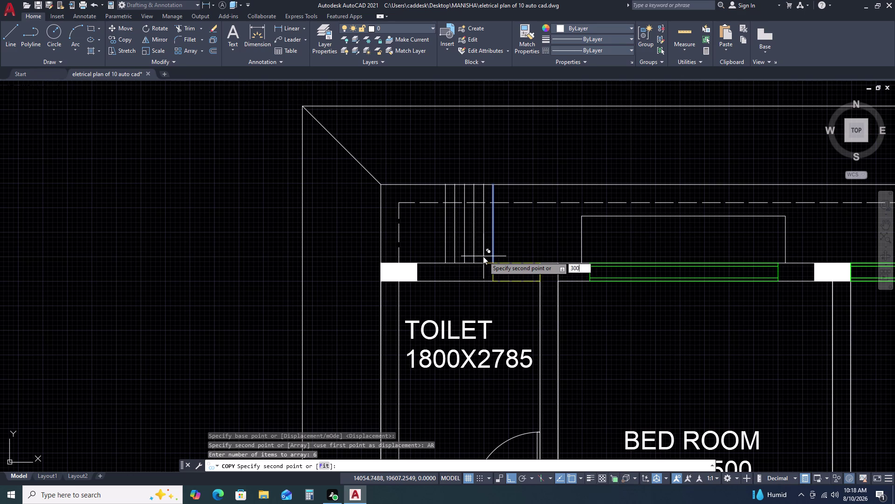
key(space)
key(Escape)
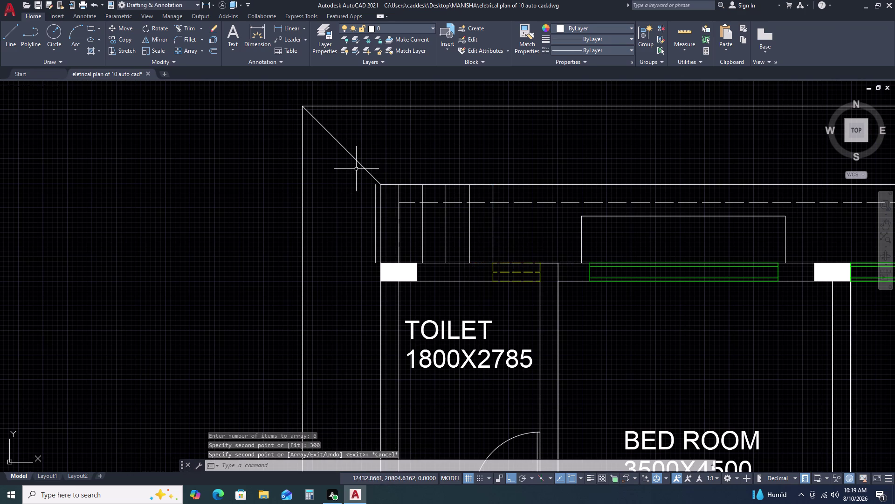
Window-select the newly created step lines.
click(356, 167)
double_click(516, 271)
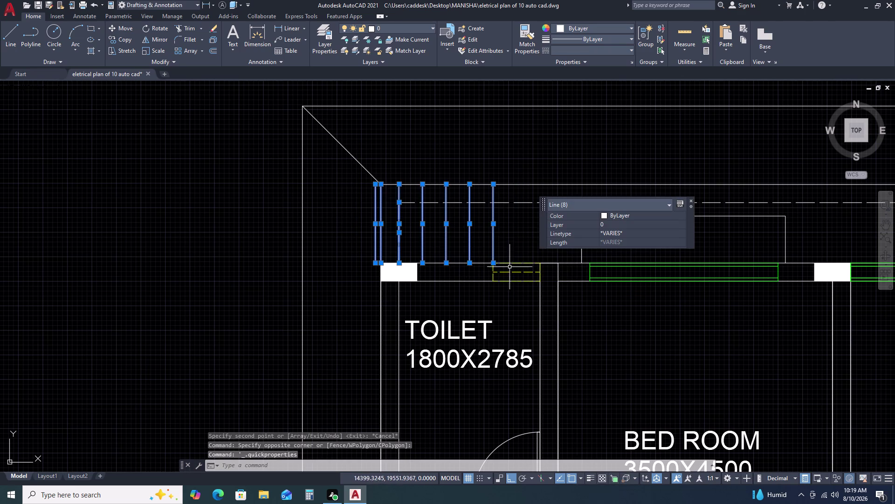
scroll(up, 3)
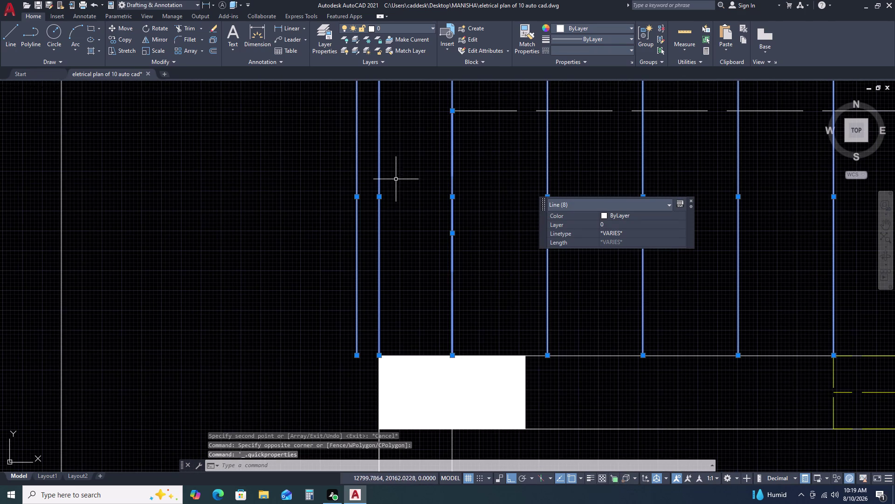
click(397, 179)
click(371, 230)
Start moving the selected step lines, then cancel the move.
scroll(down, 3)
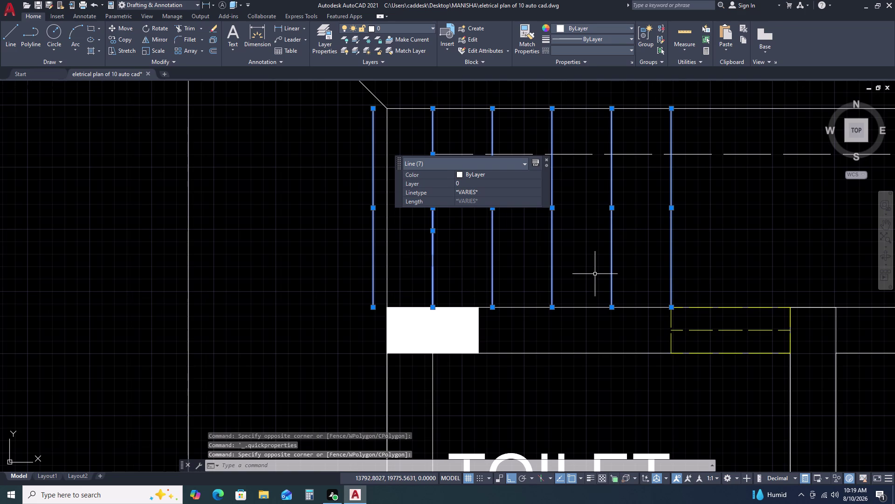
key(m)
key(space)
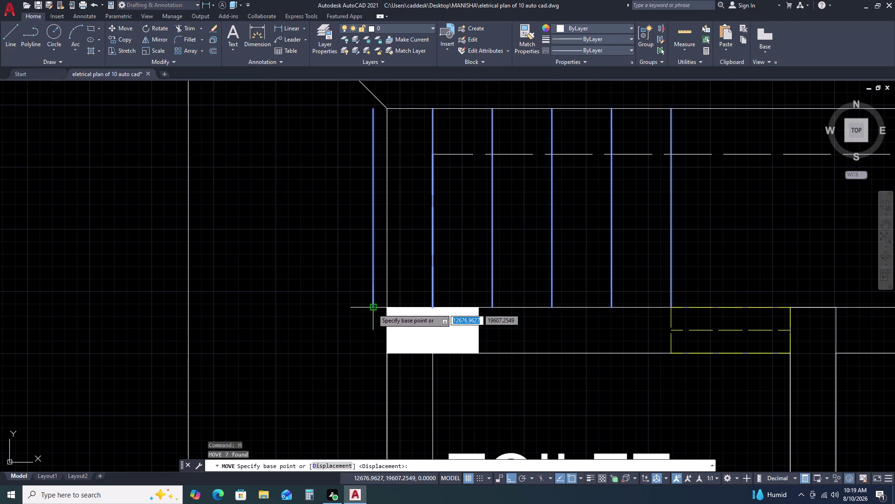
click(372, 309)
click(386, 308)
key(Escape)
Trim away the dashed roof line between each of the step lines.
scroll(down, 3)
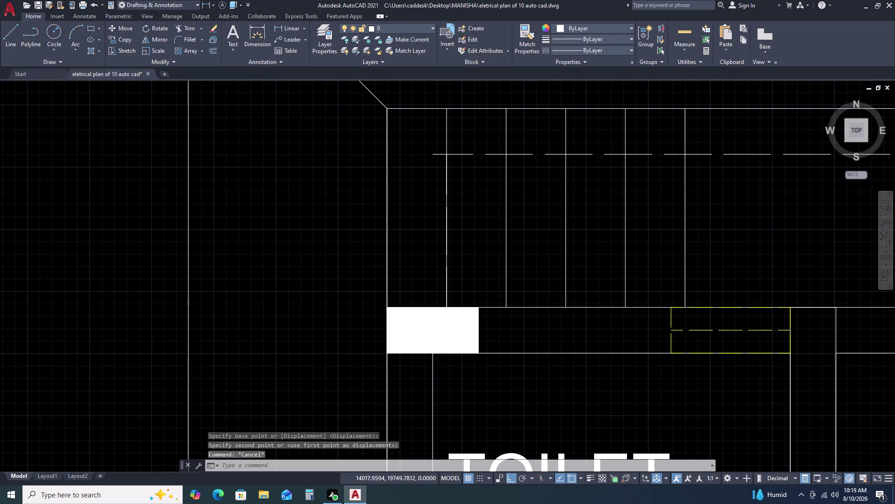
scroll(down, 3)
middle_drag(686, 264, 614, 242)
scroll(up, 3)
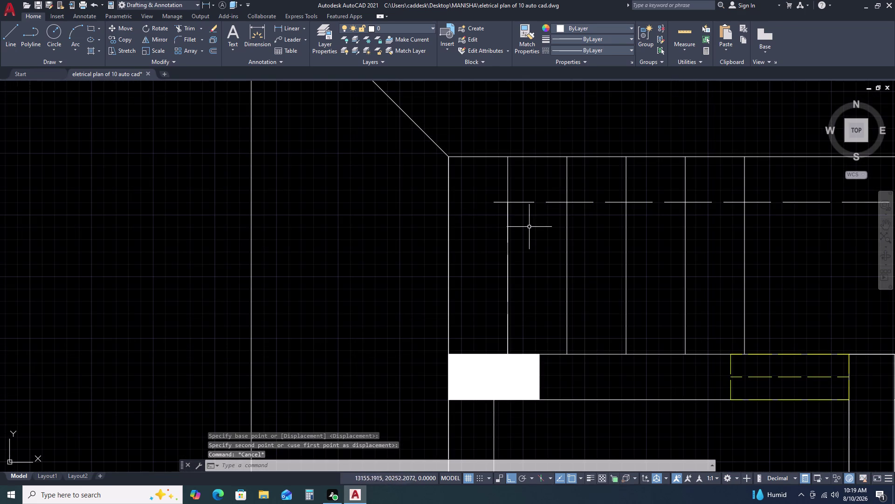
scroll(down, 3)
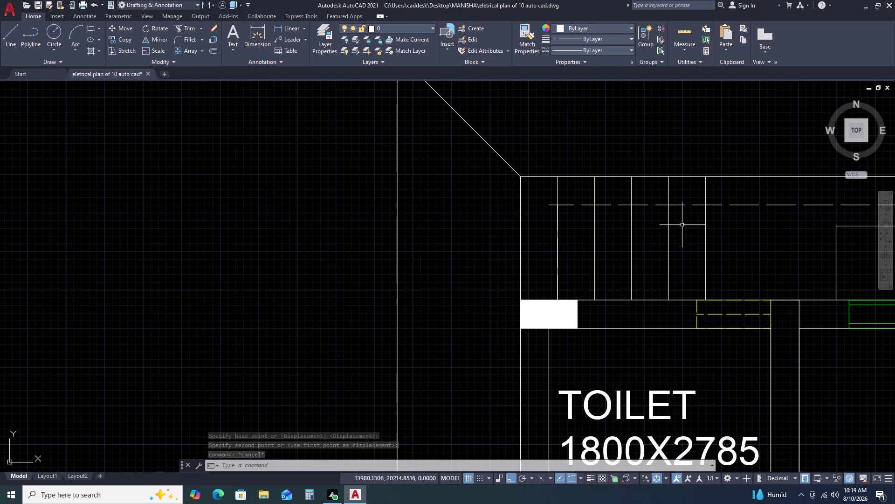
text(TR)
key(space)
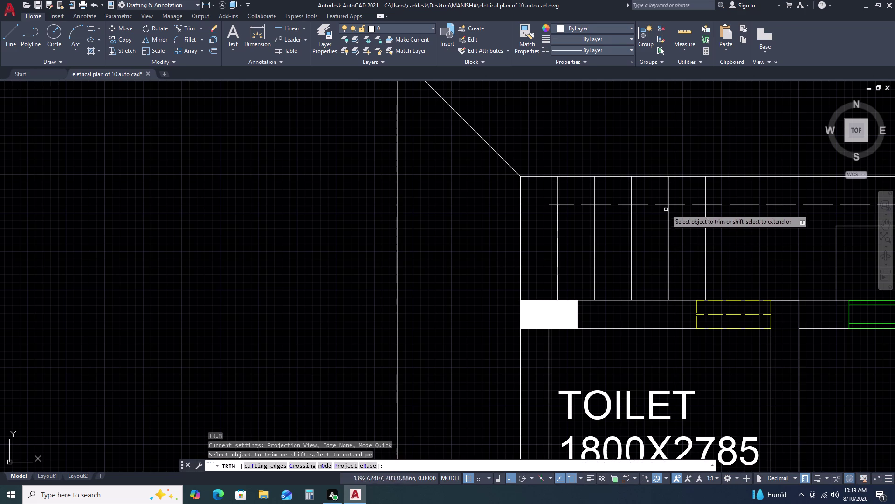
click(690, 193)
click(675, 226)
click(656, 195)
click(652, 222)
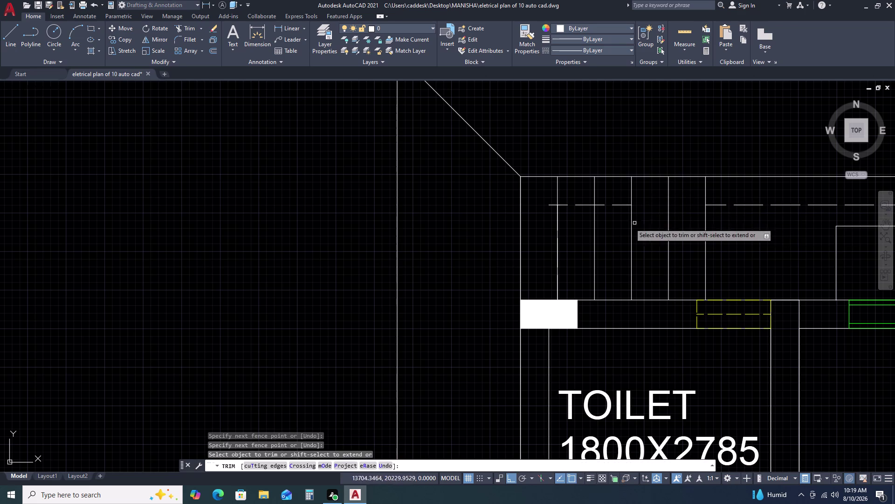
click(613, 195)
click(619, 222)
click(584, 196)
click(577, 222)
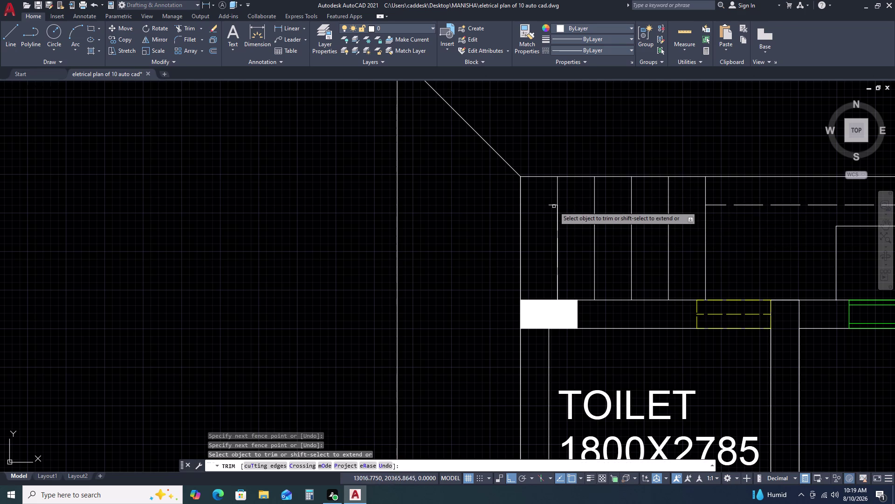
double_click(554, 199)
drag(555, 199, 553, 207)
click(551, 215)
key(Escape)
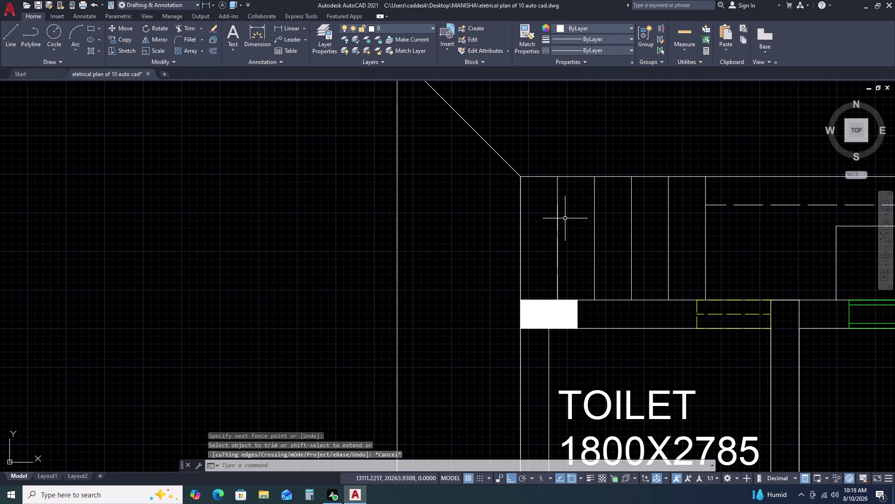
key(Escape)
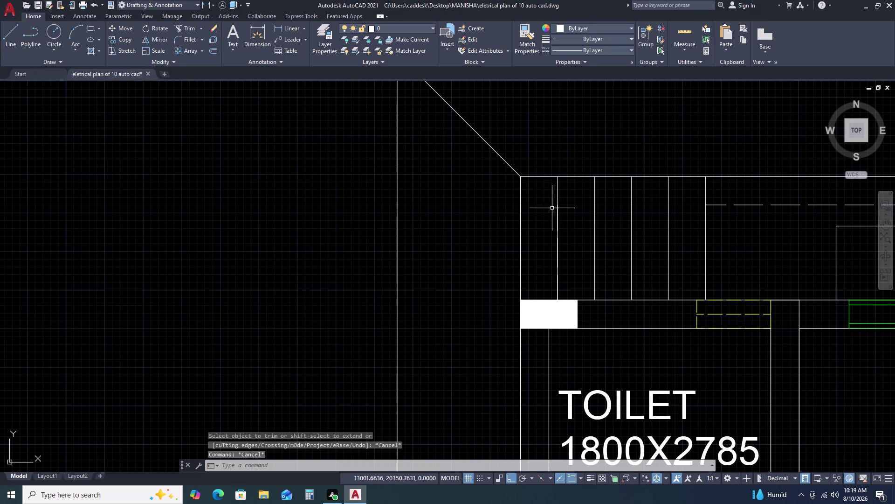
Cancel a stray selection and pan to the new steps beside the toilet.
click(544, 195)
click(575, 283)
scroll(up, 3)
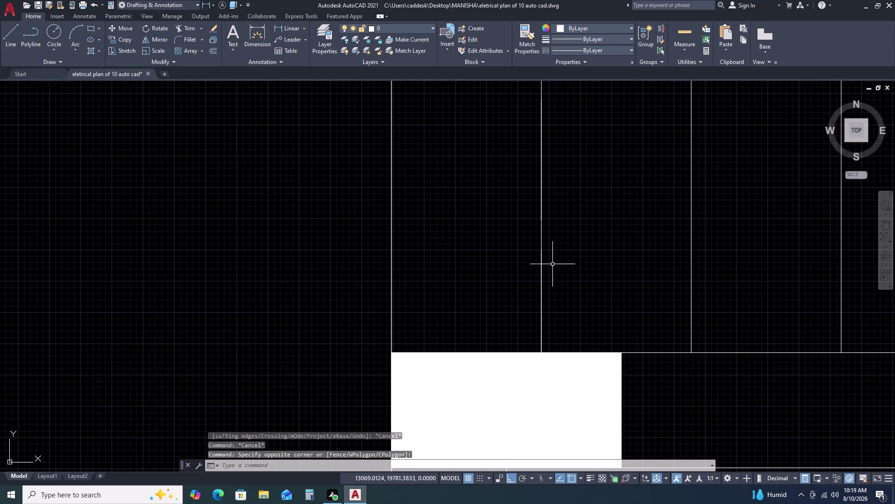
key(Escape)
scroll(down, 3)
scroll(down, 3)
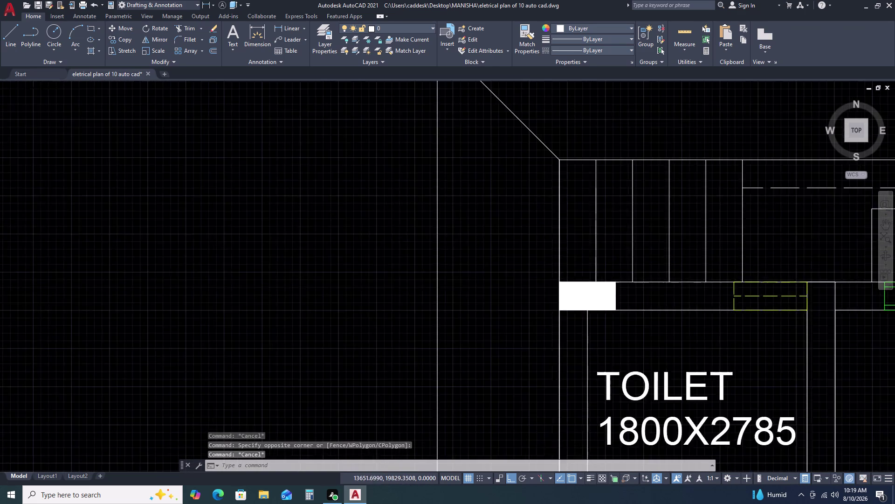
middle_drag(726, 256, 655, 252)
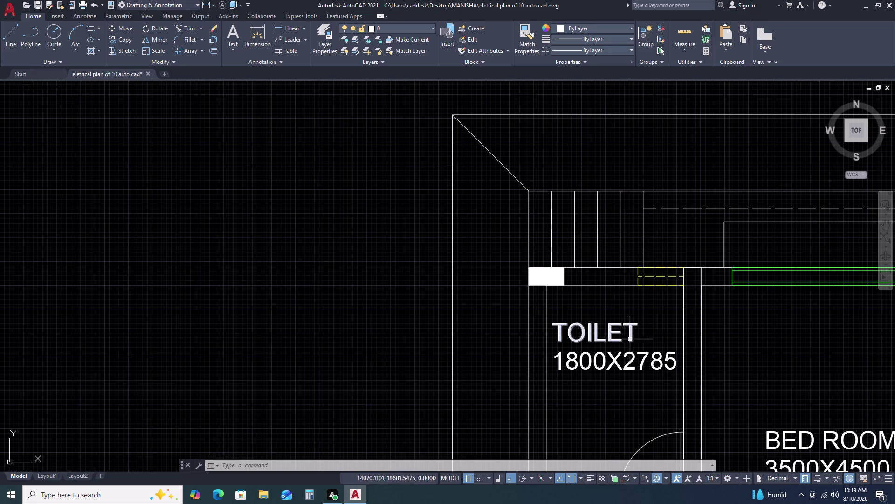
Copy the circled number 1 onto the new steps beside the toilet.
scroll(down, 3)
scroll(up, 3)
scroll(up, 3)
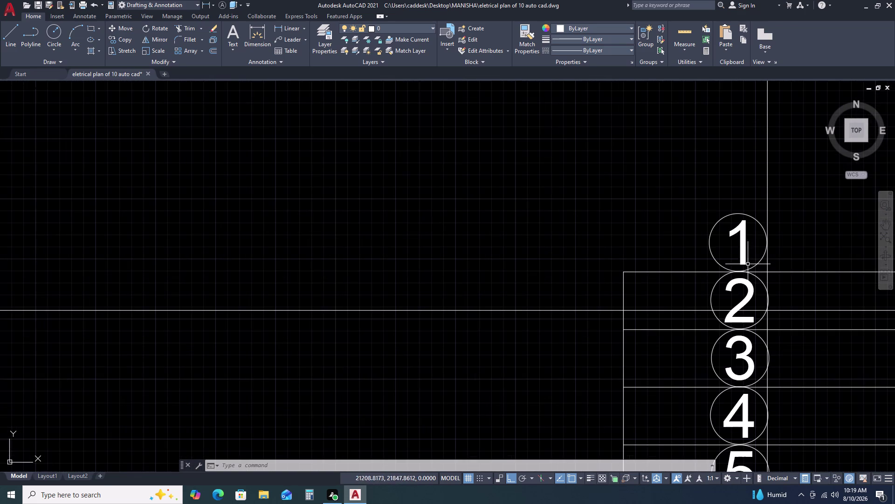
click(750, 262)
click(720, 239)
key(c)
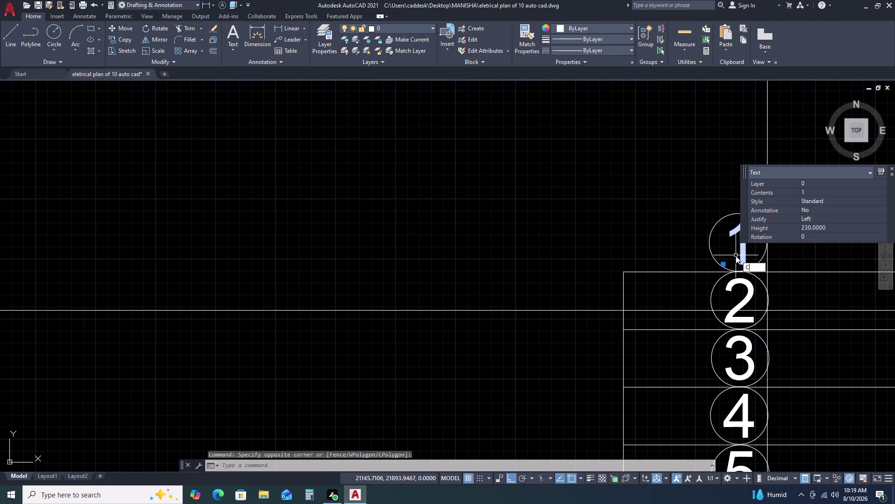
text(O)
key(space)
click(735, 263)
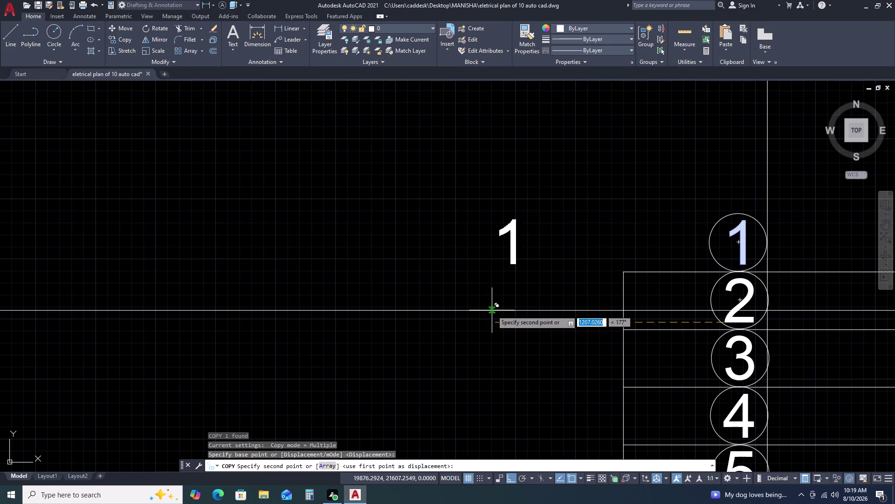
scroll(down, 3)
scroll(down, 3)
key(F8)
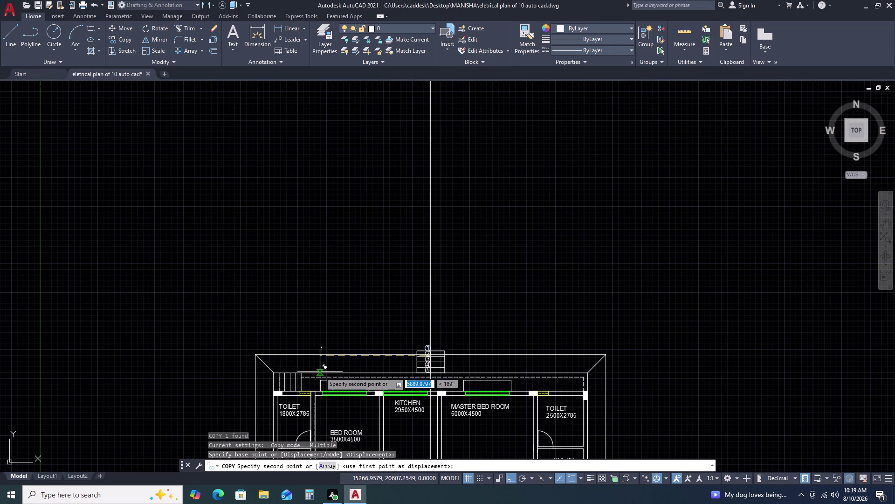
scroll(up, 3)
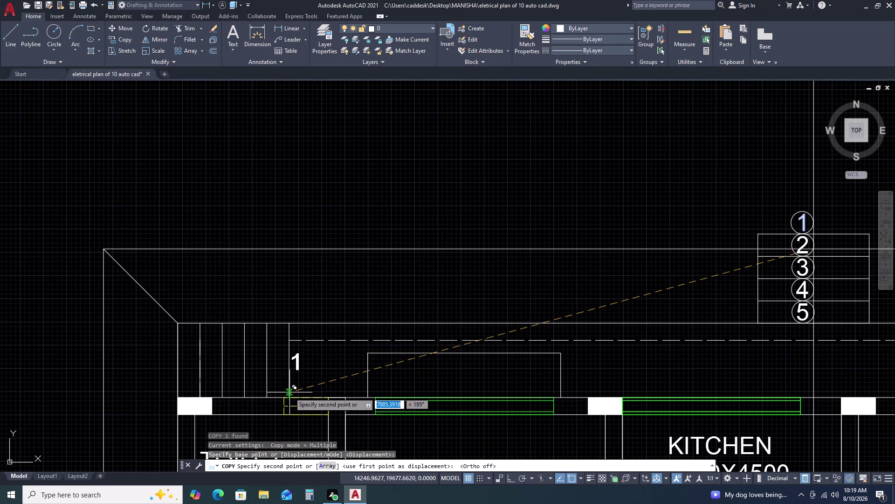
click(272, 379)
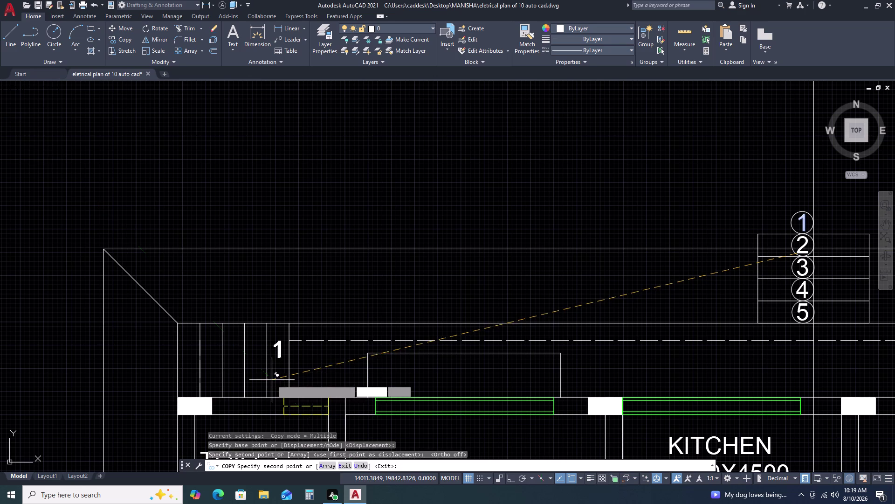
key(Escape)
Array the placed 1 into a row of six copies at 300 spacing.
click(262, 335)
click(291, 364)
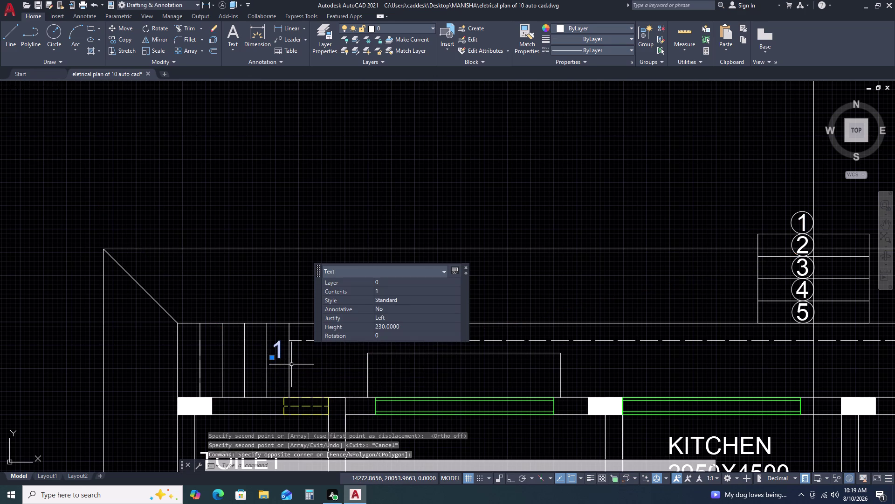
text(CO)
key(space)
click(291, 367)
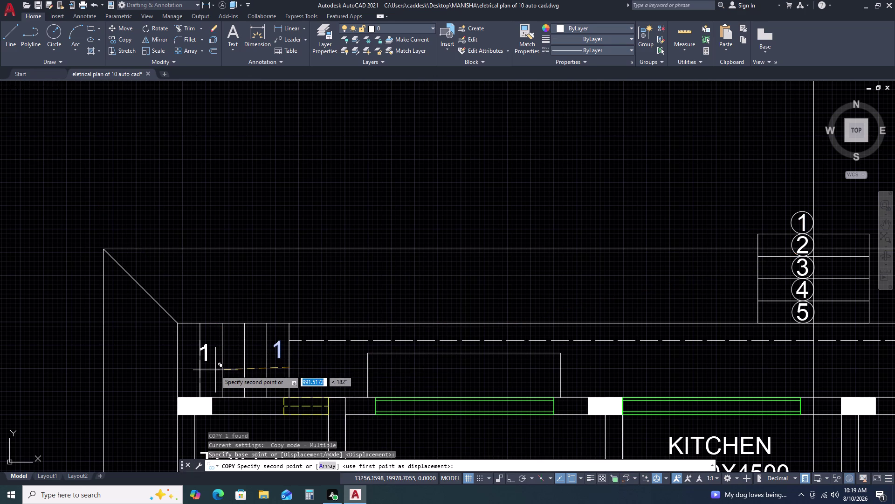
key(a)
text(R)
key(space)
text(6)
key(space)
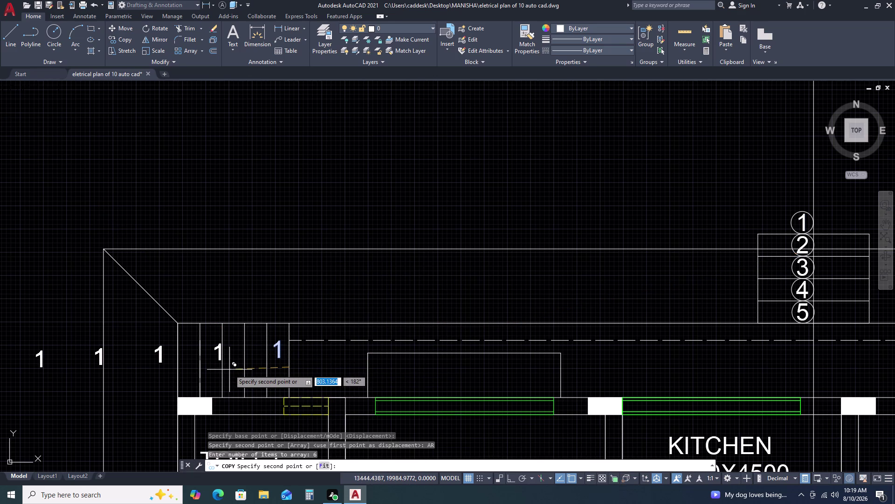
key(3)
text(00)
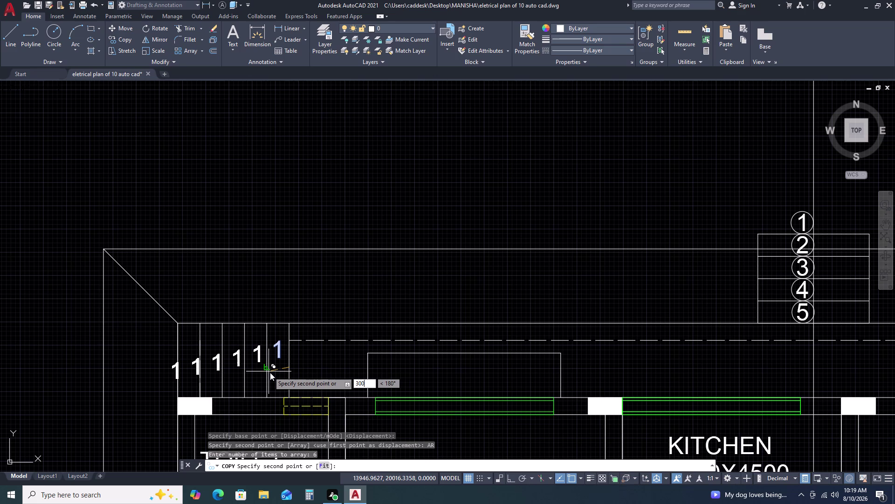
key(space)
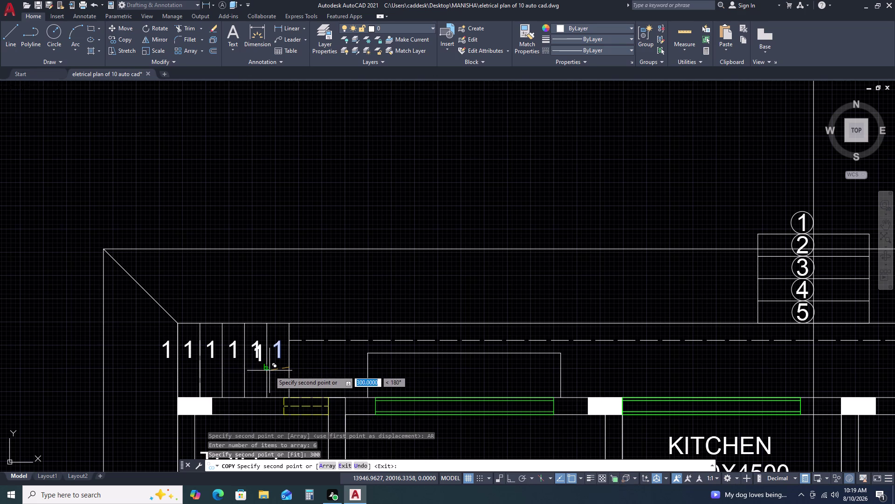
key(Escape)
scroll(down, 3)
middle_drag(256, 371, 539, 310)
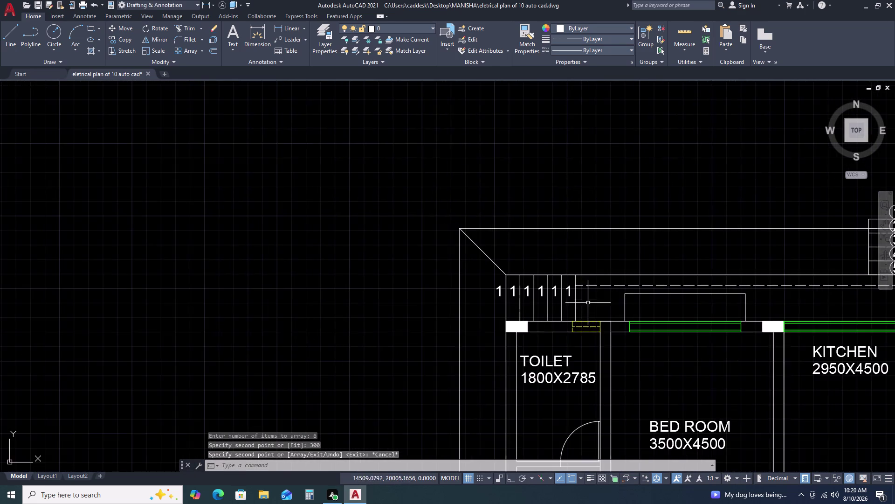
scroll(up, 3)
Renumber the six '1' labels 1–6 left to right with TCOUNT, overwriting them.
drag(559, 241, 538, 285)
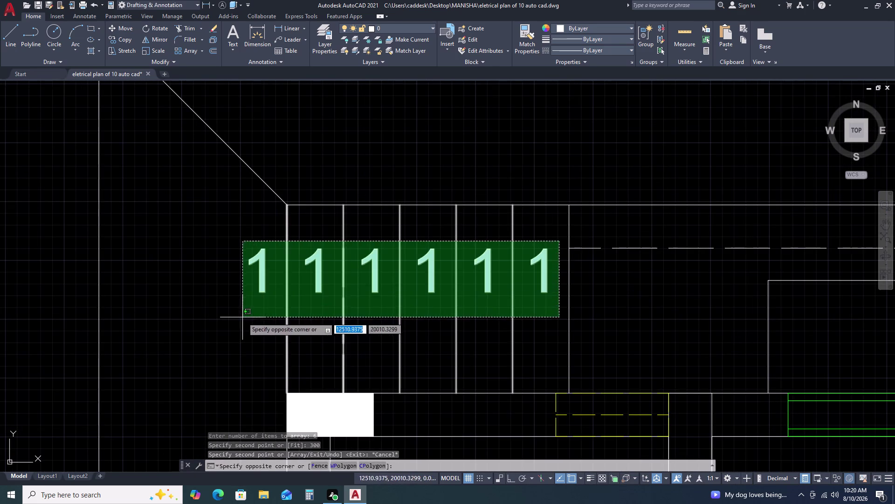
click(243, 317)
key(Escape)
drag(233, 222, 234, 230)
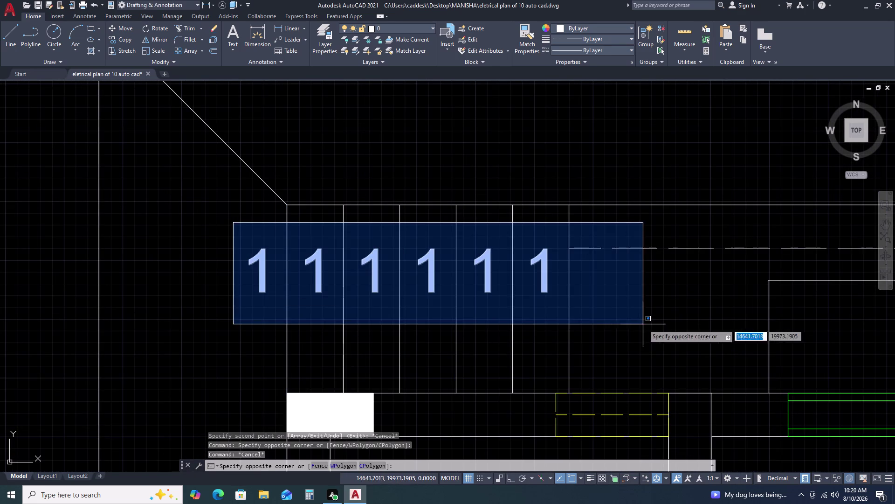
click(600, 326)
key(t)
key(c)
key(space)
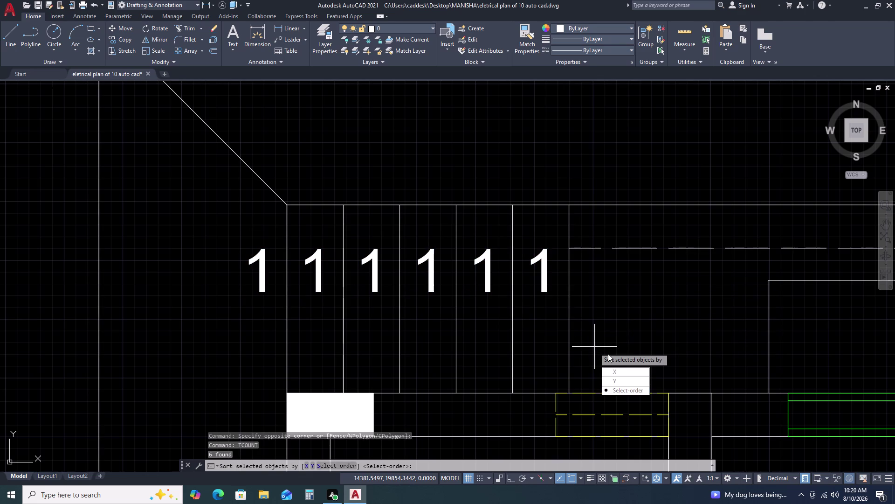
drag(616, 390, 595, 347)
key(space)
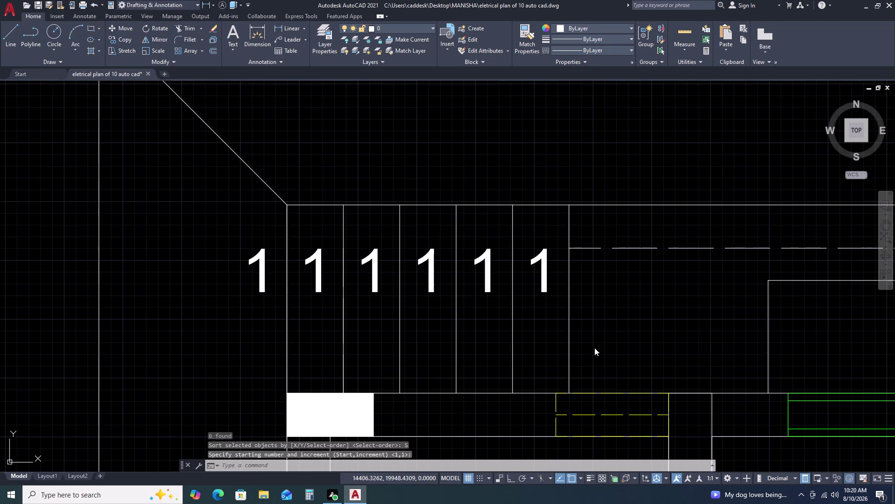
click(613, 368)
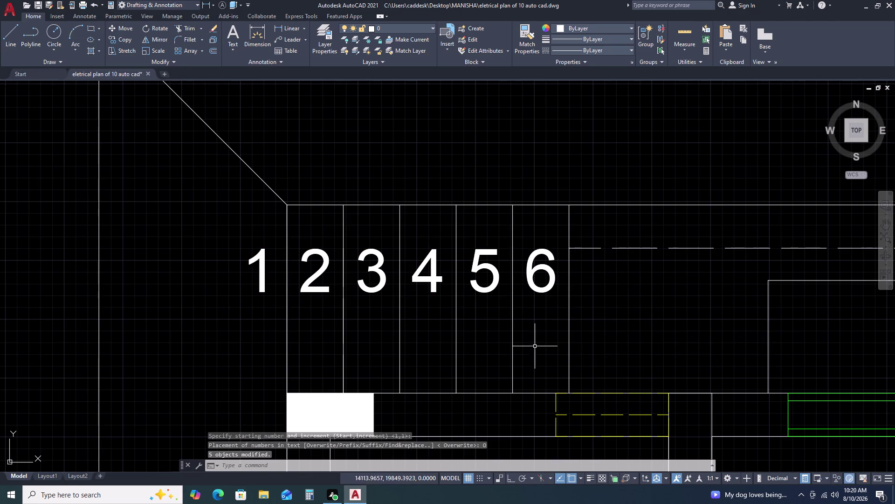
key(Escape)
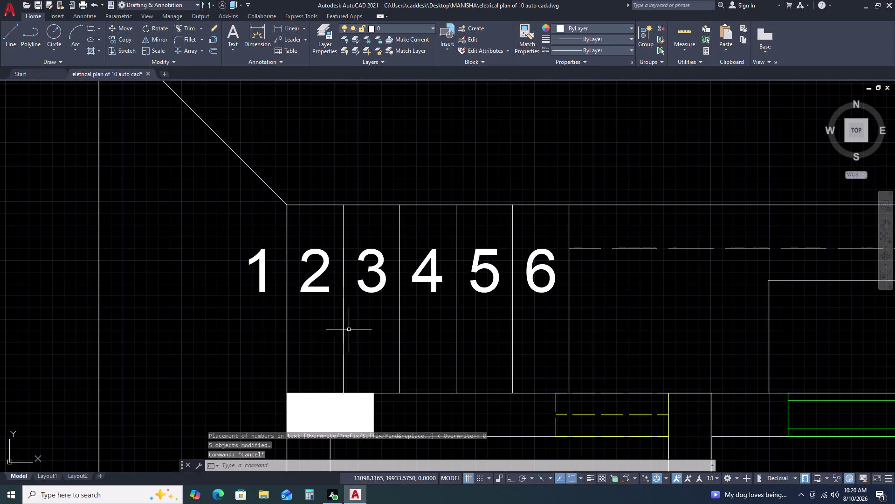
click(230, 235)
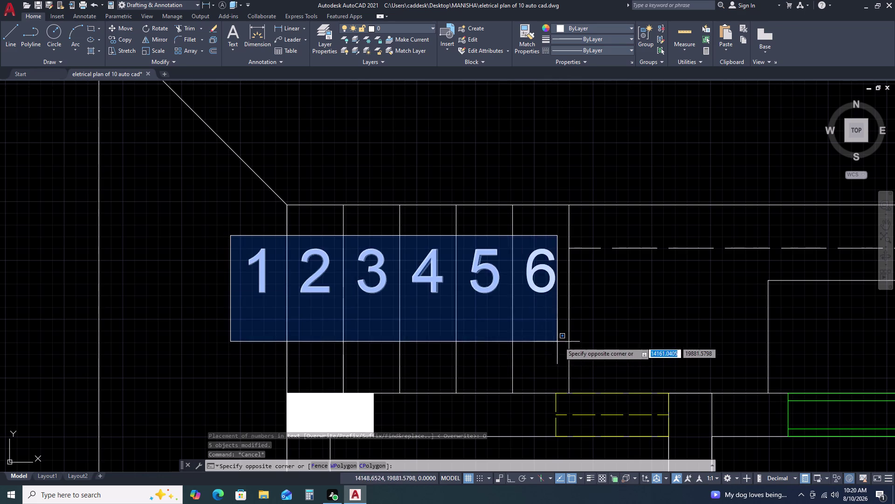
Start mirroring the 1–6 labels, then cancel the unwanted upward mirror copy.
double_click(576, 338)
key(m)
key(i)
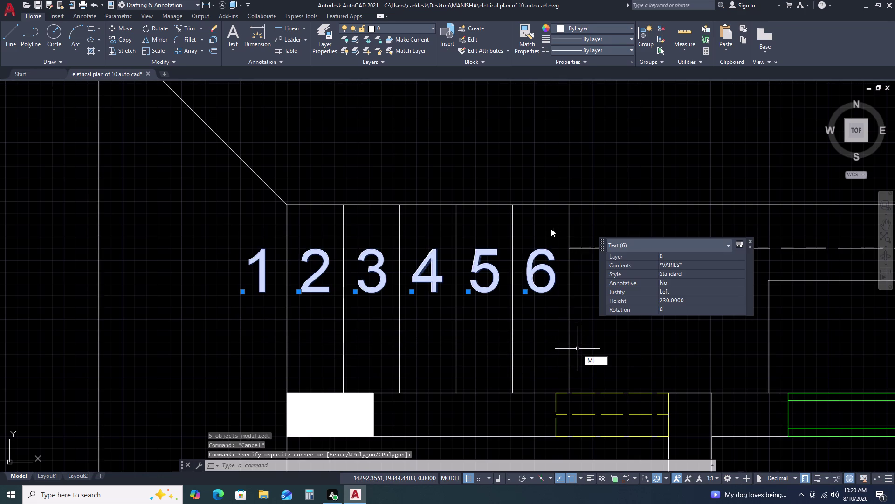
key(space)
click(549, 198)
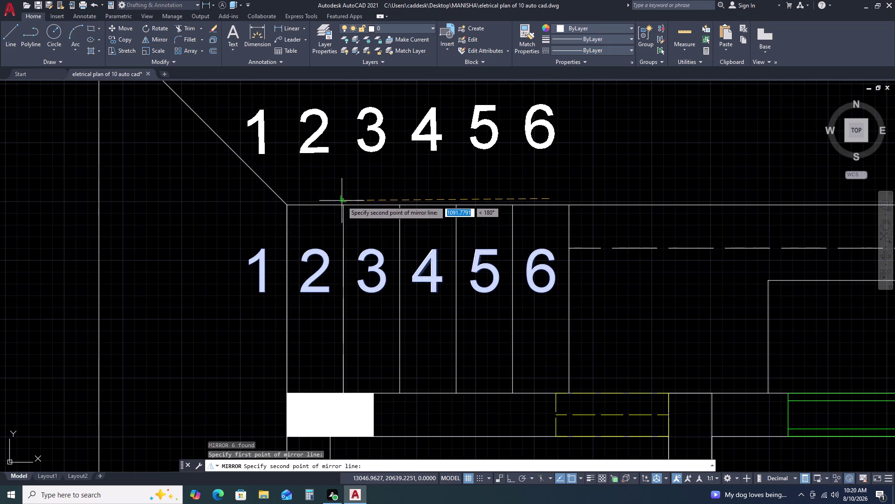
scroll(down, 3)
key(F8)
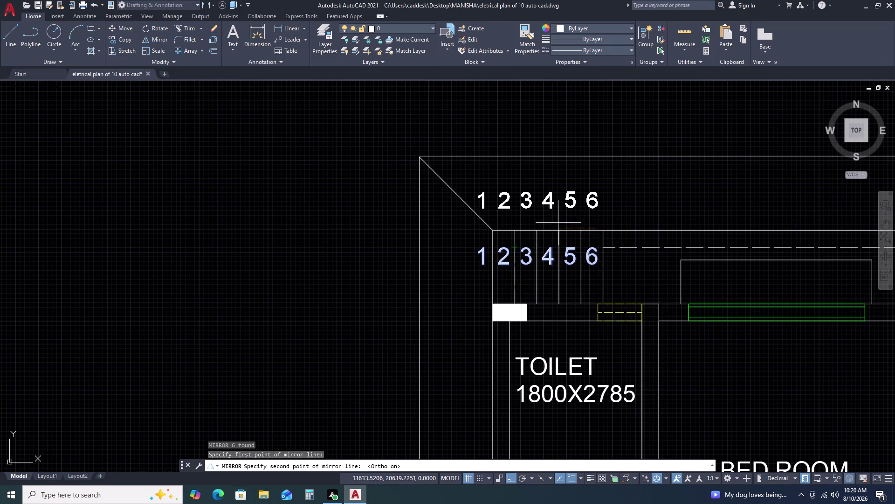
click(606, 280)
key(Escape)
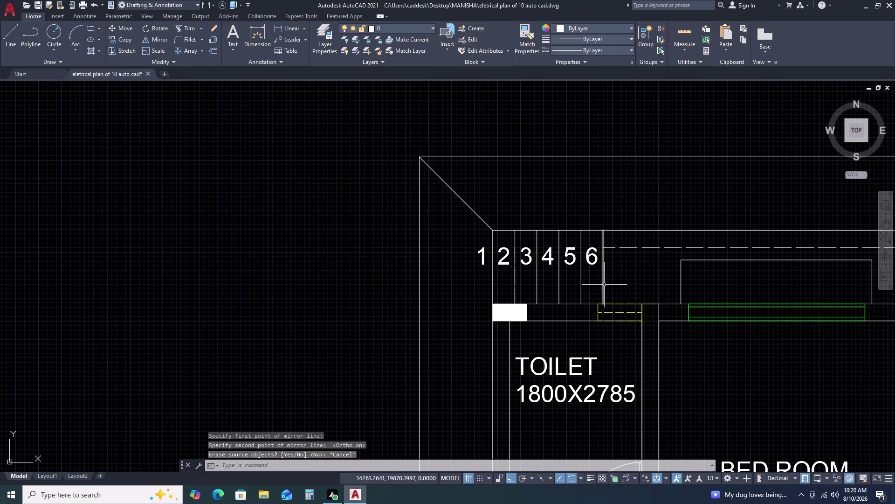
Mirror the labels about a vertical line, erasing the originals, so they read 6–1.
click(458, 232)
click(652, 283)
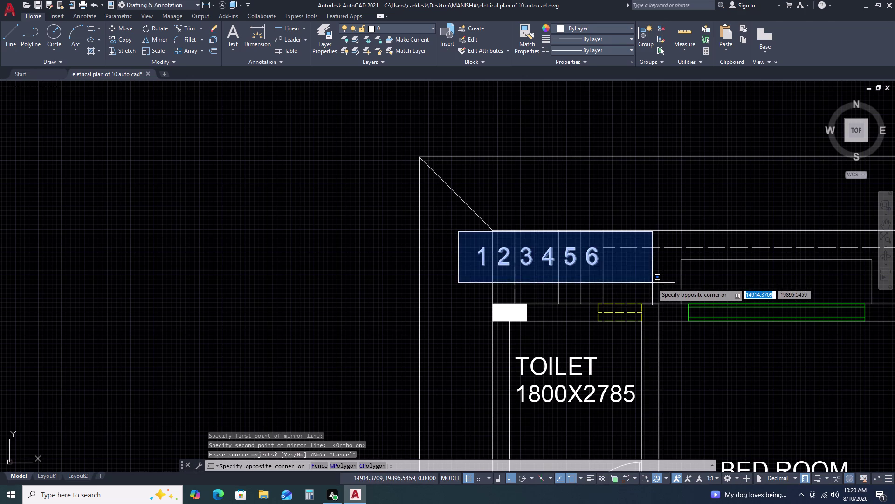
text(MI)
key(space)
double_click(620, 276)
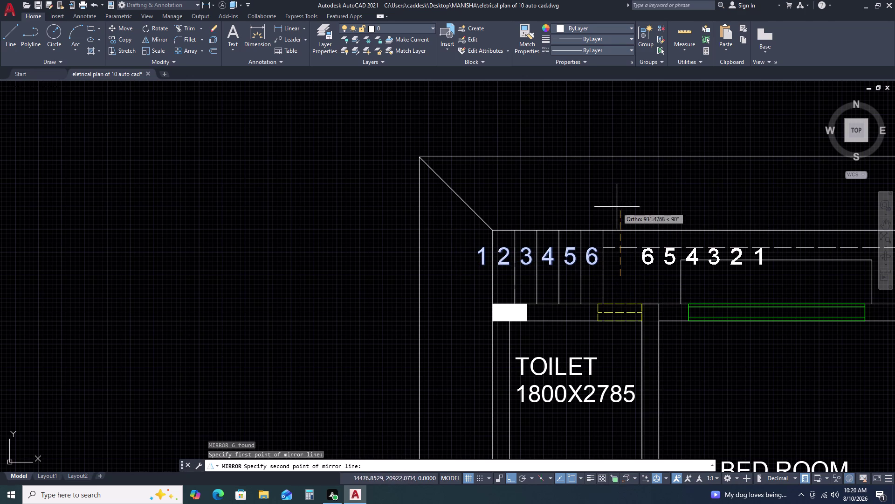
key(F8)
key(F8)
click(622, 169)
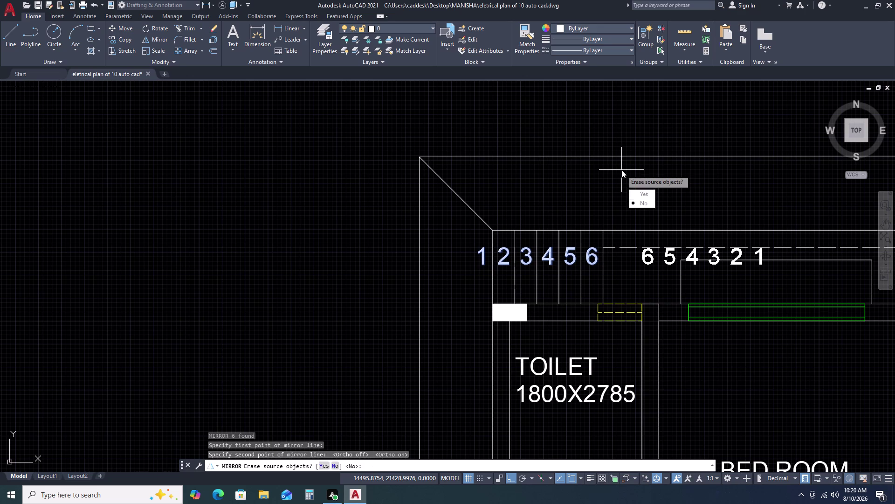
drag(641, 195, 621, 170)
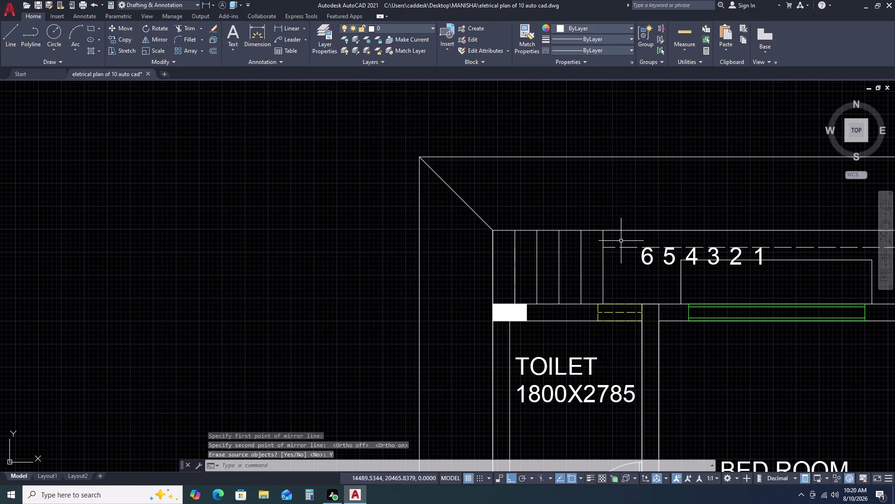
Begin moving the reversed 6–1 numbers back over the steps.
drag(625, 217, 629, 237)
click(799, 283)
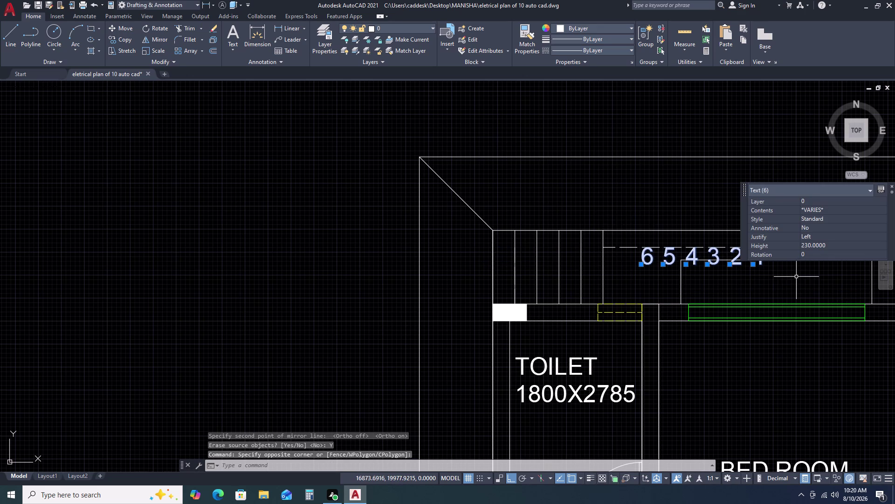
key(m)
key(space)
click(772, 259)
scroll(up, 3)
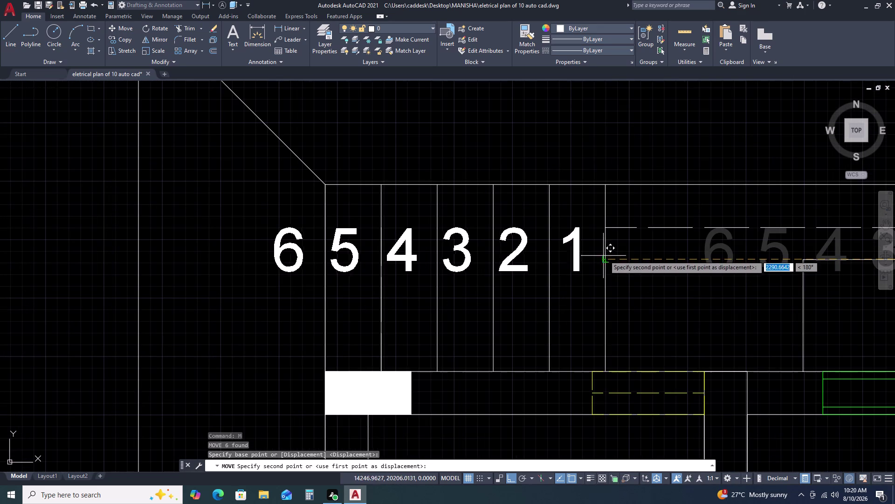
Place the reversed step numbers over the treads and select all six numbers.
click(605, 253)
key(Escape)
drag(265, 200, 266, 209)
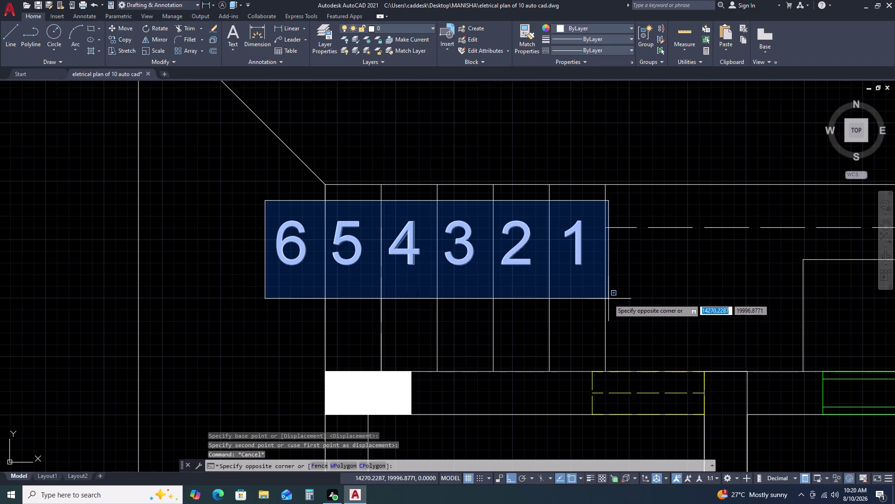
click(608, 298)
Circle each selected number with TCIRCLE, using the default offset and variable-size circles.
text(TC)
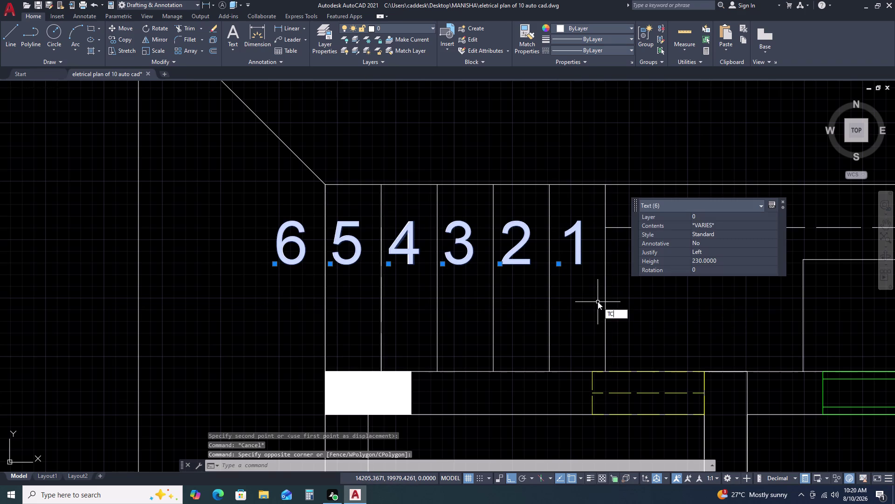
key(i)
key(space)
key(space)
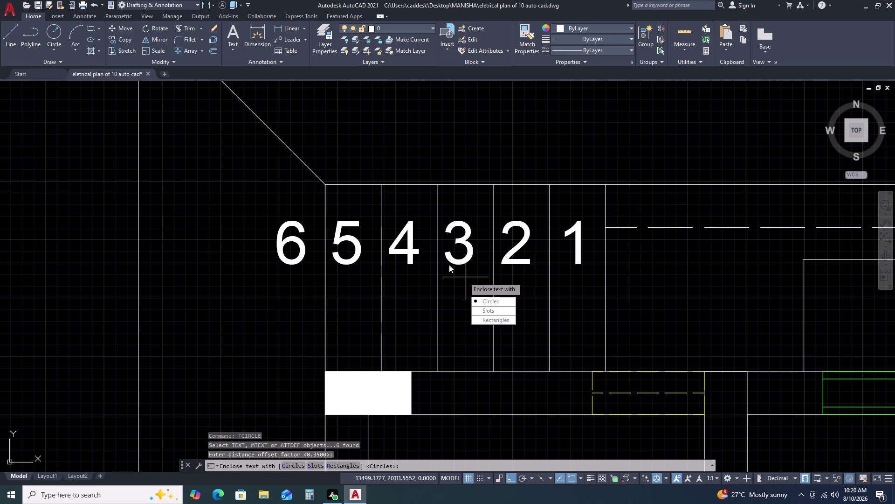
click(502, 299)
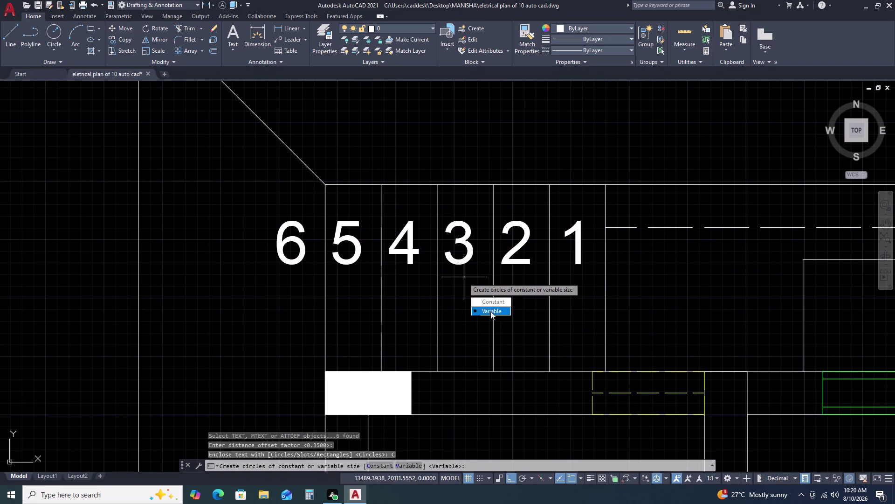
drag(490, 311, 464, 278)
key(Escape)
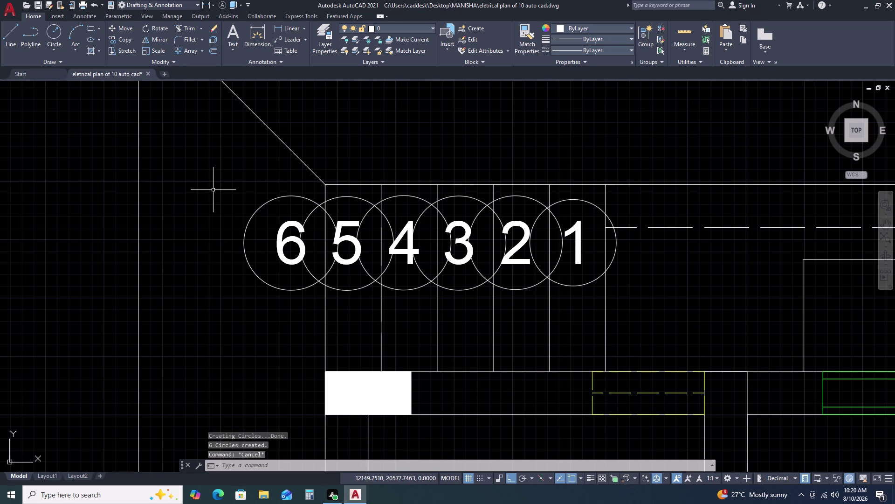
click(214, 182)
Select the six circles around numbers 1 through 6.
click(631, 321)
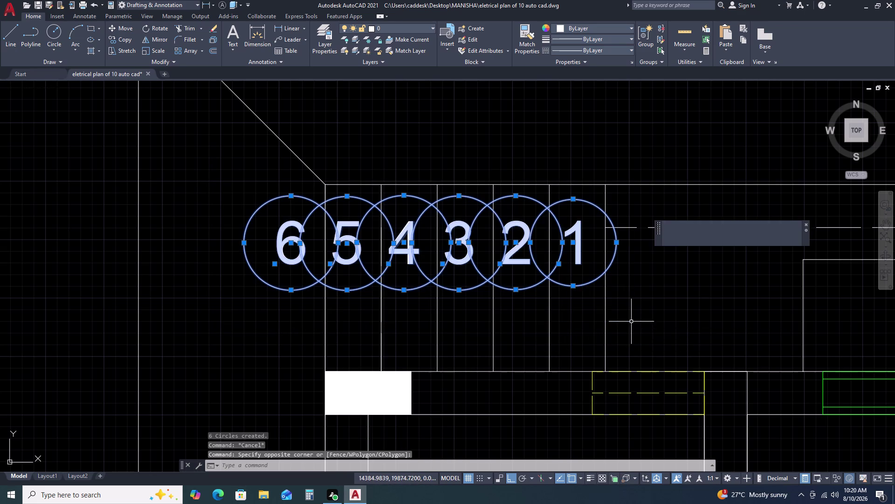
key(Escape)
click(577, 213)
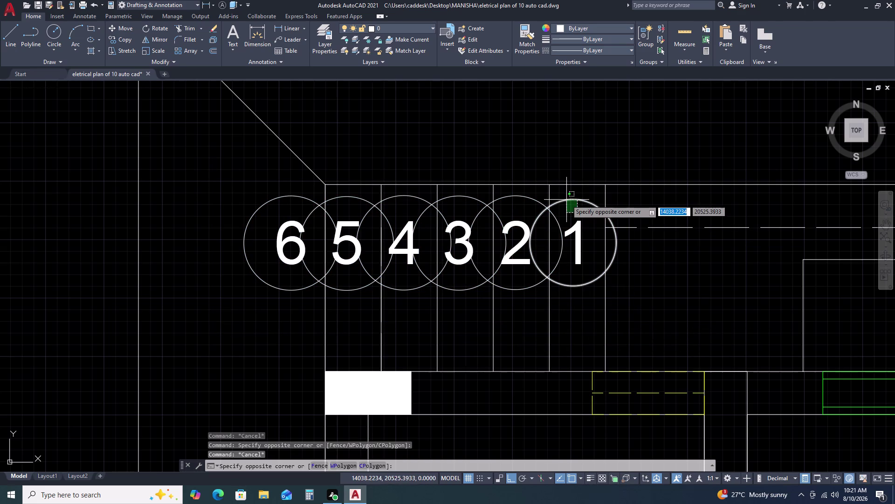
click(567, 200)
click(515, 202)
click(510, 195)
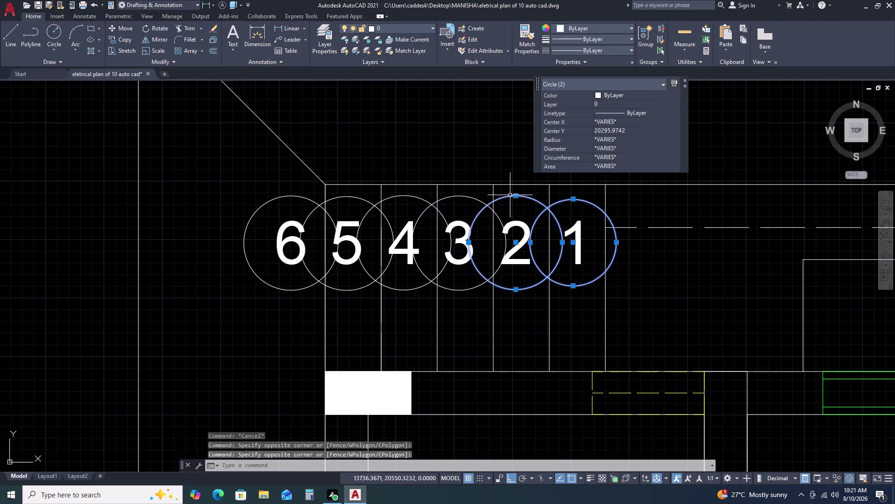
click(472, 205)
click(459, 195)
click(415, 207)
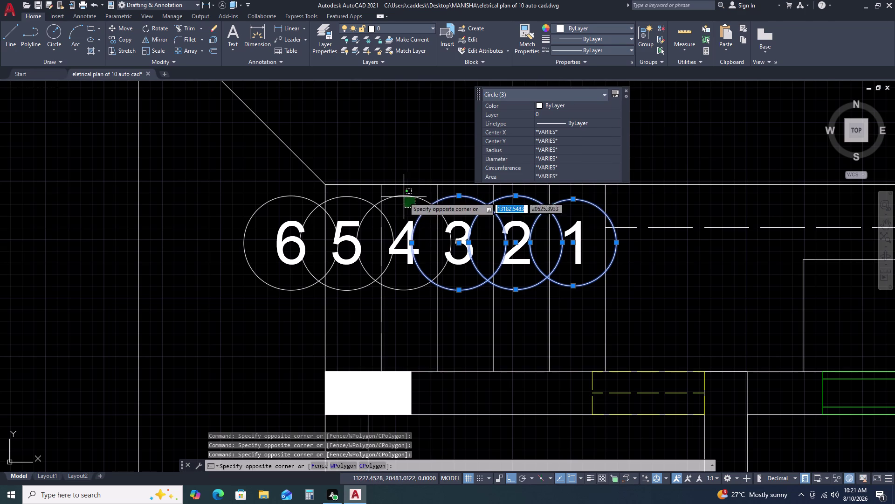
click(400, 193)
click(354, 208)
click(349, 195)
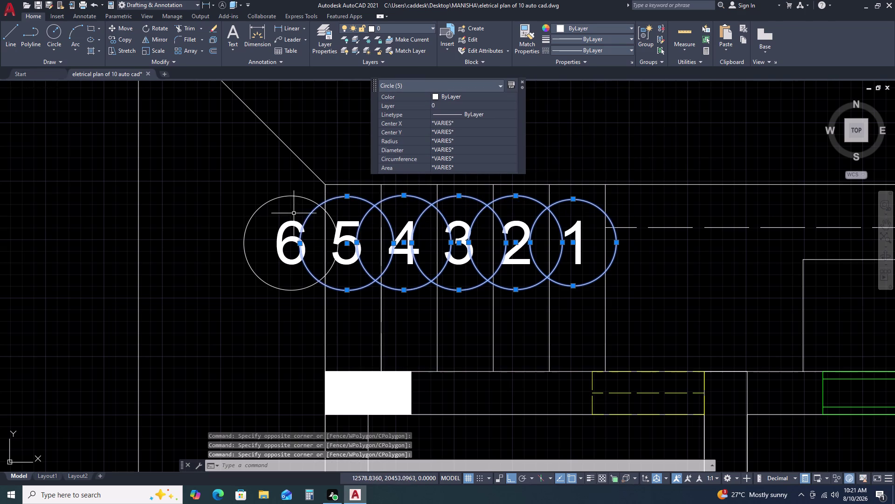
drag(292, 211, 279, 203)
Set the selected circles' radius to 150 in Quick Properties.
click(254, 181)
click(367, 124)
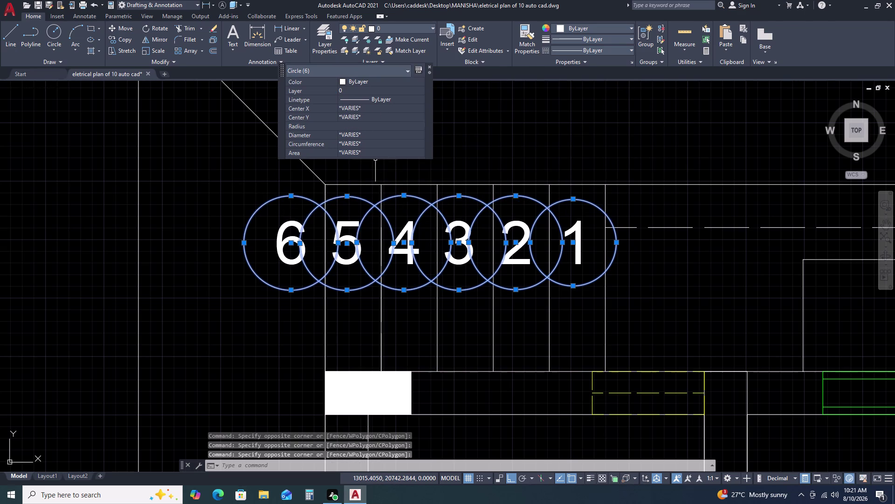
key(1)
key(5)
key(0)
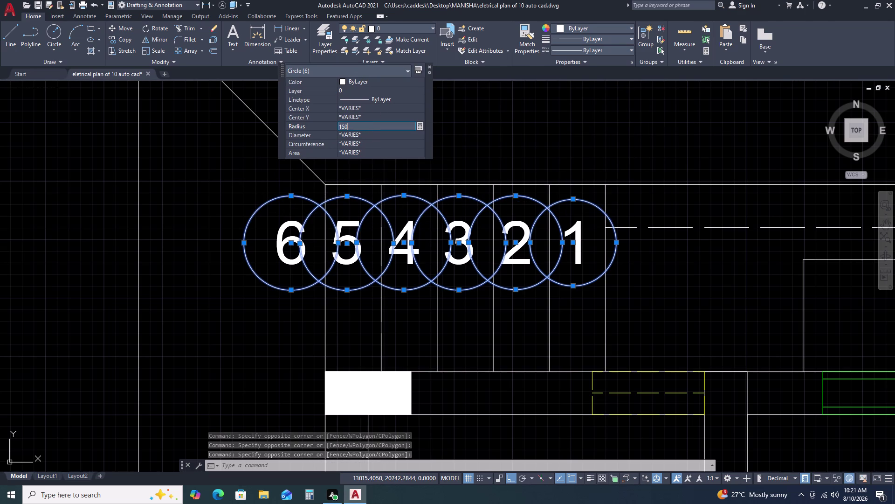
key(Return)
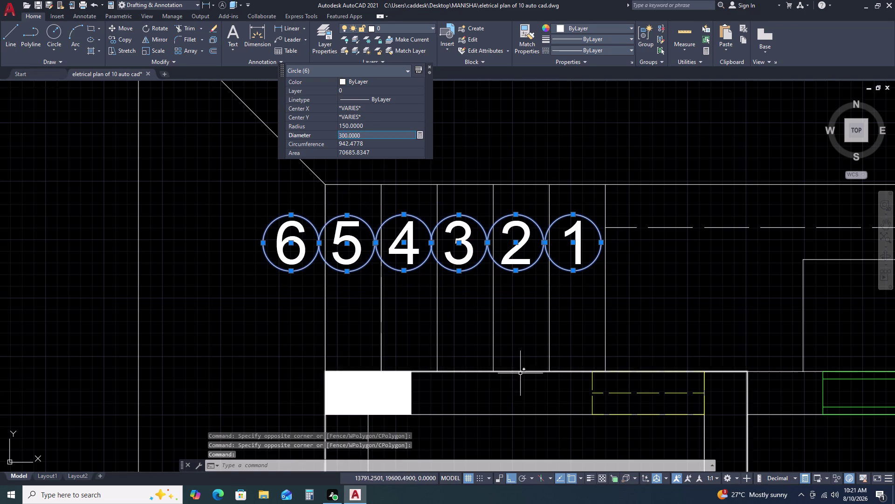
key(Escape)
scroll(down, 3)
Erase the left outer wall line, then undo to restore it.
scroll(down, 3)
middle_drag(598, 389, 631, 275)
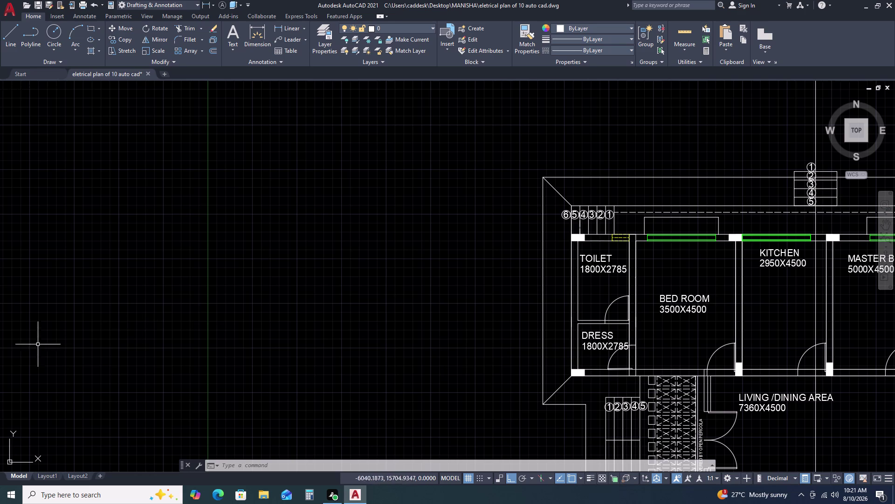
click(549, 283)
double_click(517, 296)
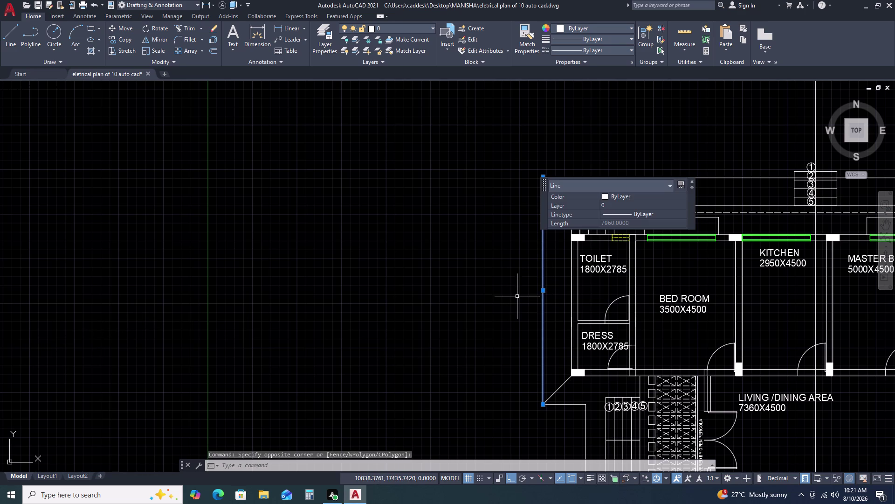
key(Delete)
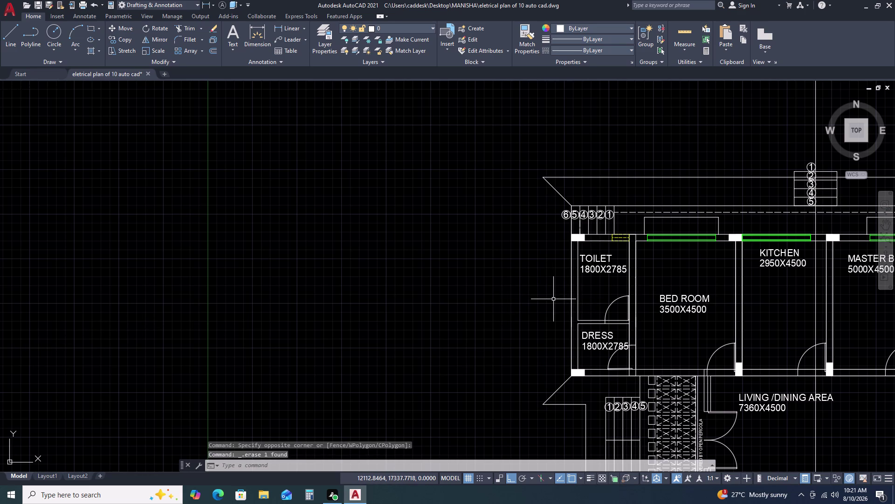
key(ctrl+z)
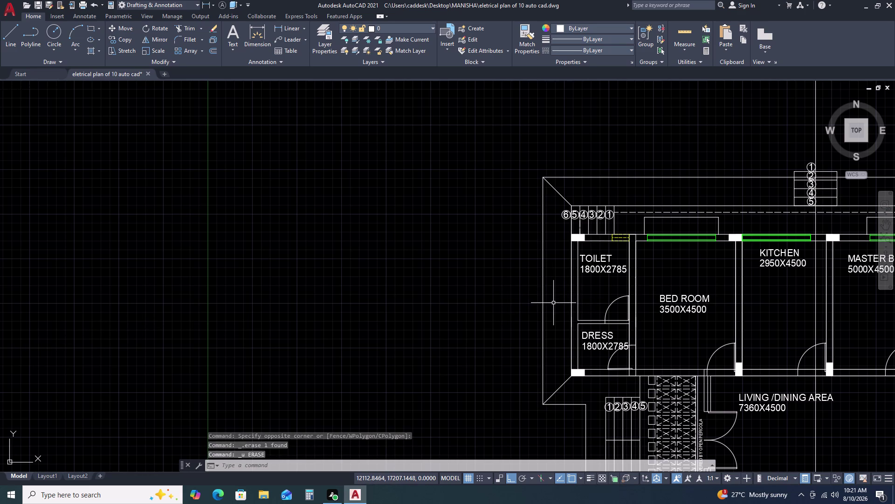
Delete the diagonal line at the upper-left roof corner.
scroll(up, 3)
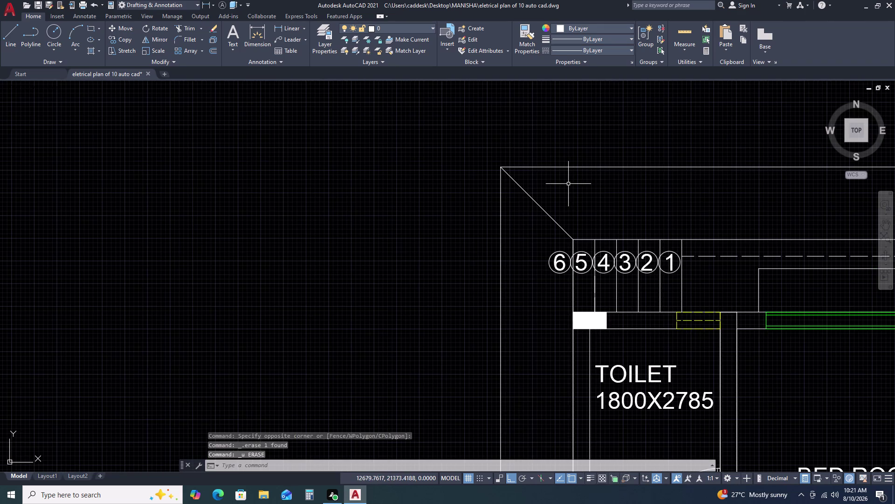
scroll(up, 3)
scroll(down, 3)
scroll(down, 3)
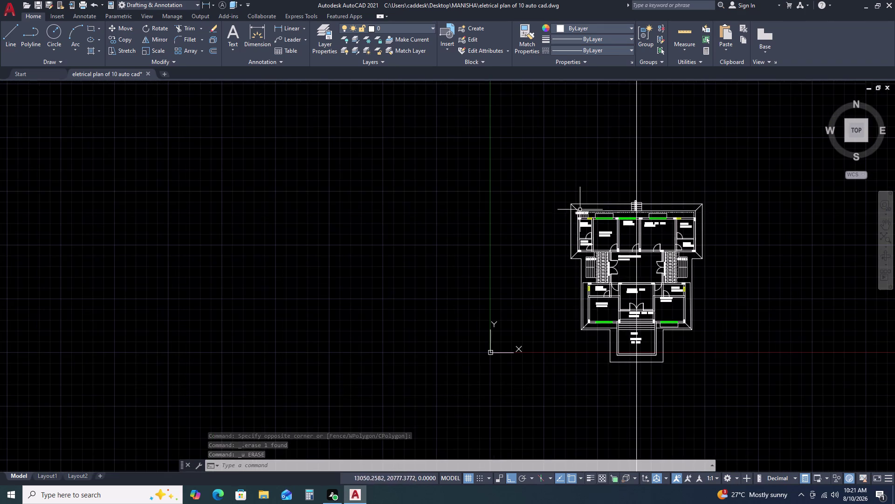
scroll(up, 3)
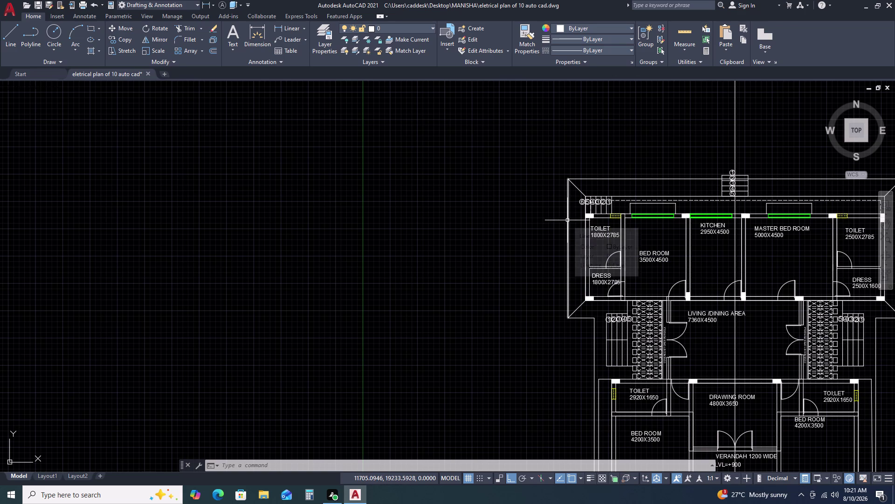
scroll(down, 3)
scroll(up, 3)
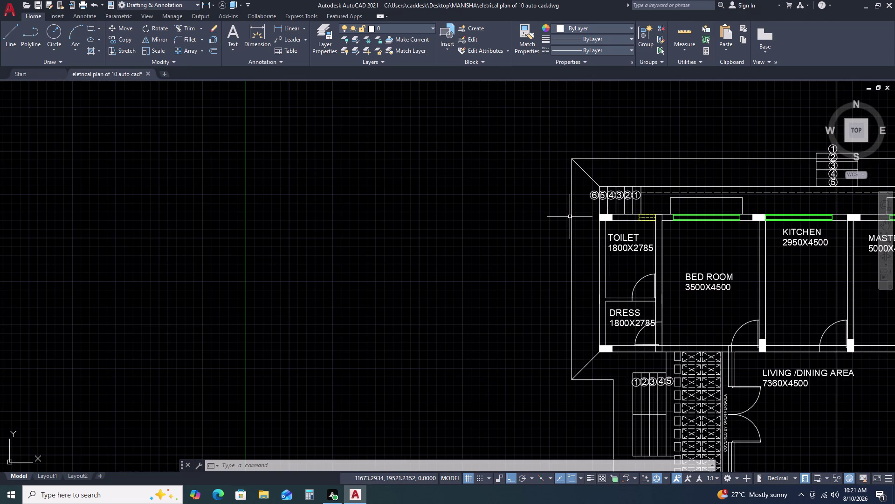
scroll(up, 3)
click(585, 177)
click(544, 207)
key(Delete)
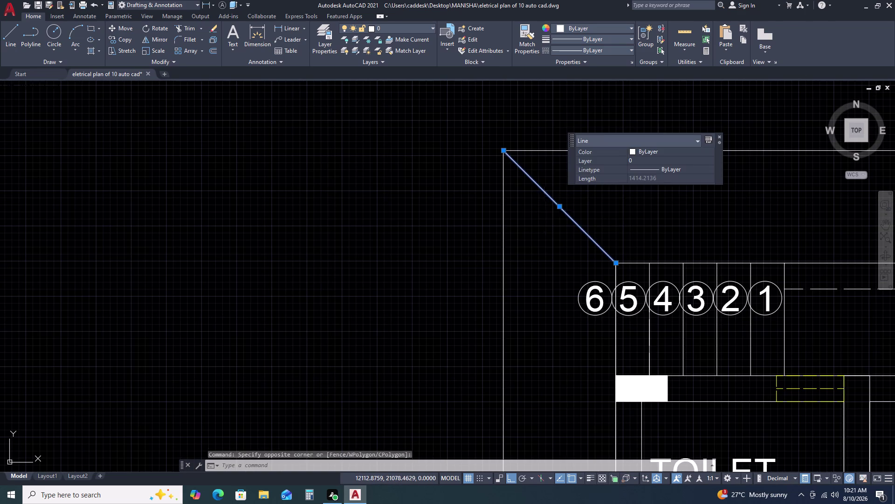
click(519, 246)
key(Escape)
Pan to the toilet area and start the LINE command with L.
scroll(down, 3)
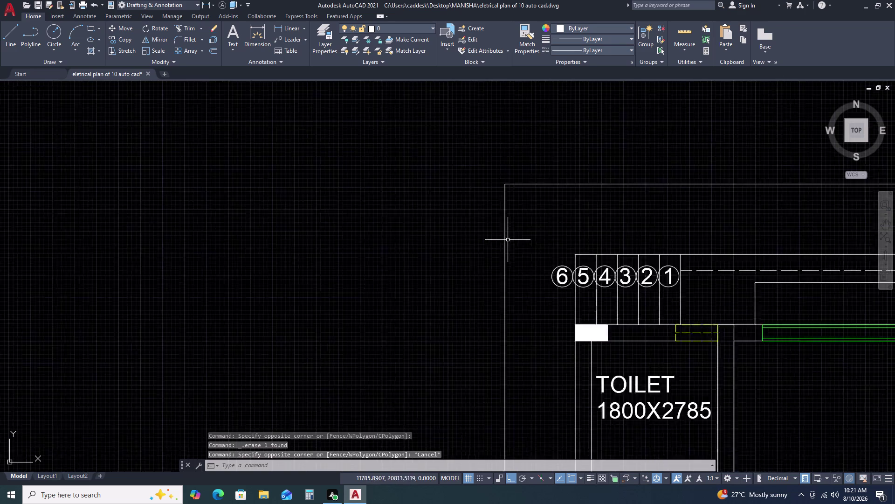
scroll(down, 3)
scroll(down, 3)
middle_drag(498, 331, 510, 310)
middle_click(527, 276)
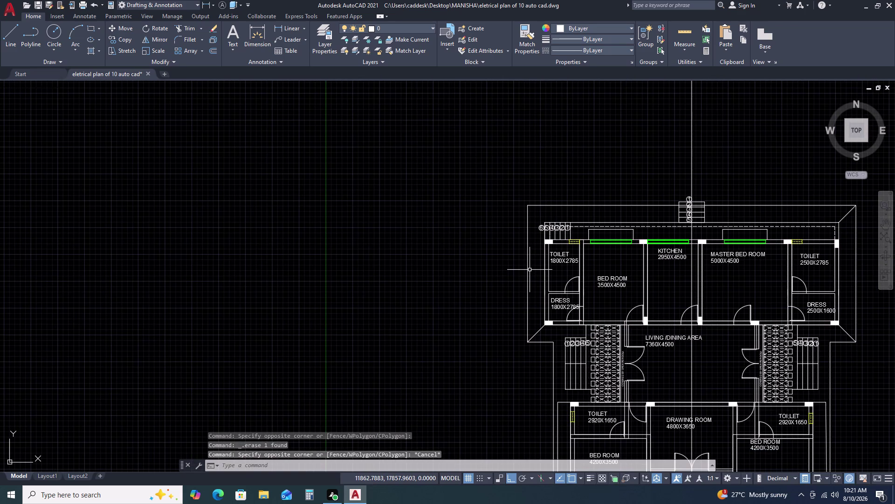
text(L)
key(space)
Draw a 1000-unit line leftward from the toilet's upper wall corner.
scroll(up, 3)
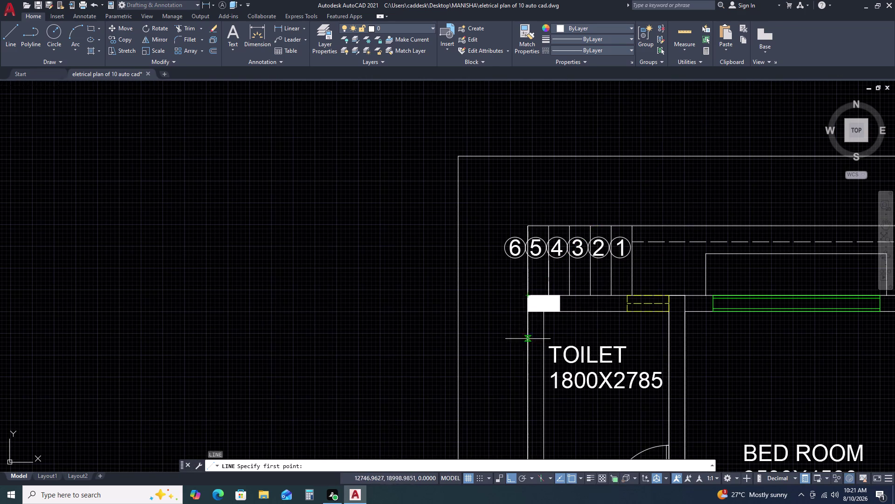
scroll(up, 3)
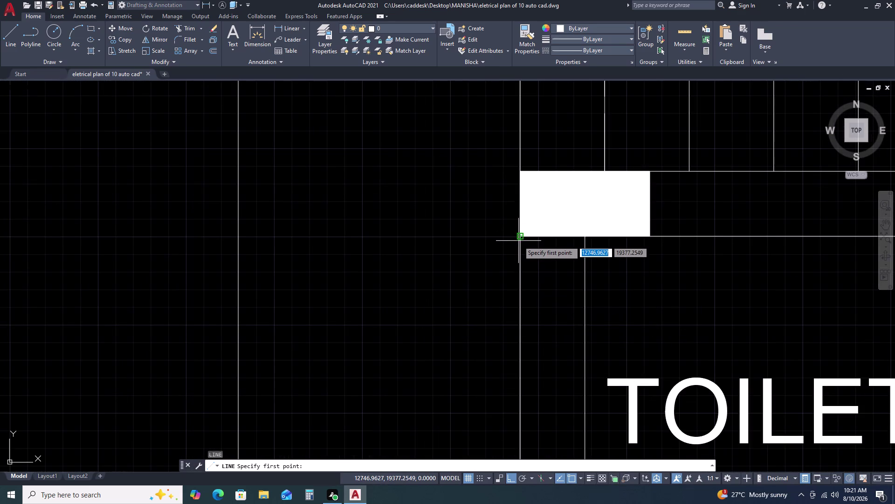
click(521, 238)
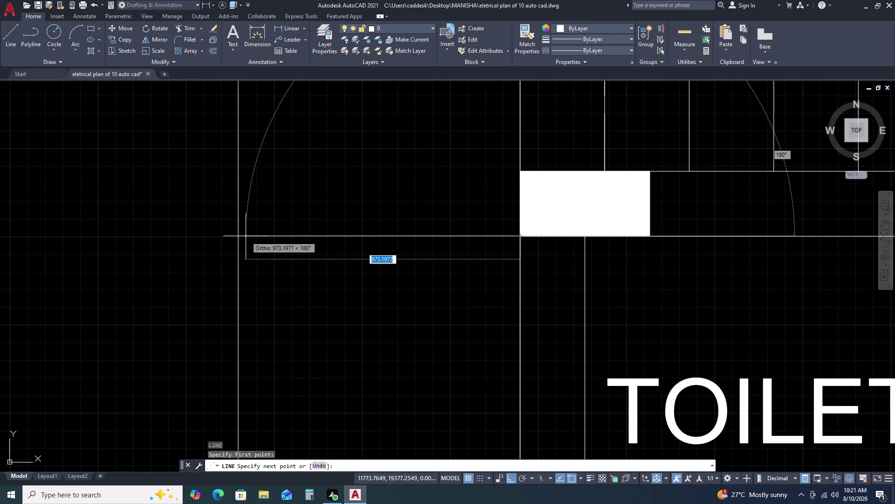
key(1)
text(000)
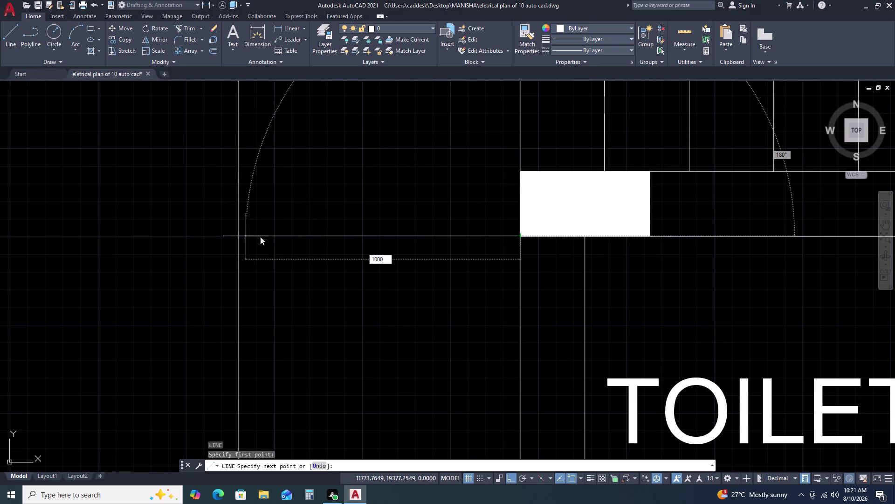
key(space)
scroll(down, 3)
scroll(down, 3)
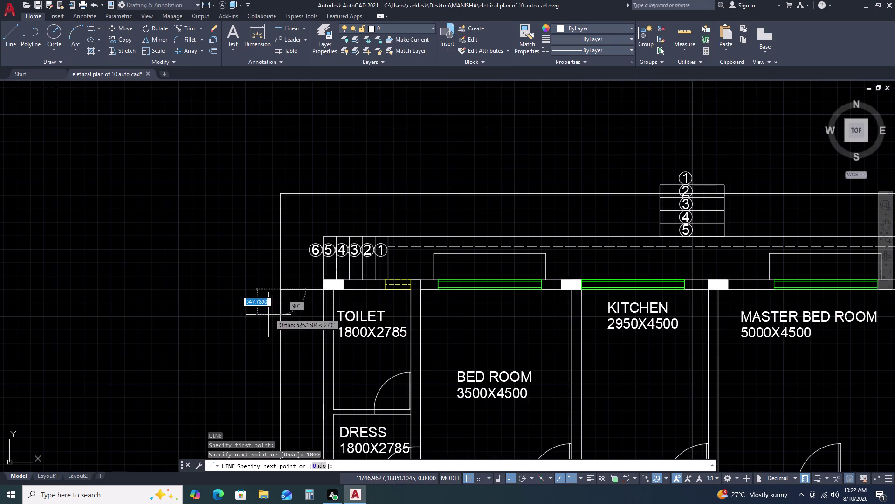
key(Escape)
Select the new line and start copying it, with its end as the base point.
click(305, 279)
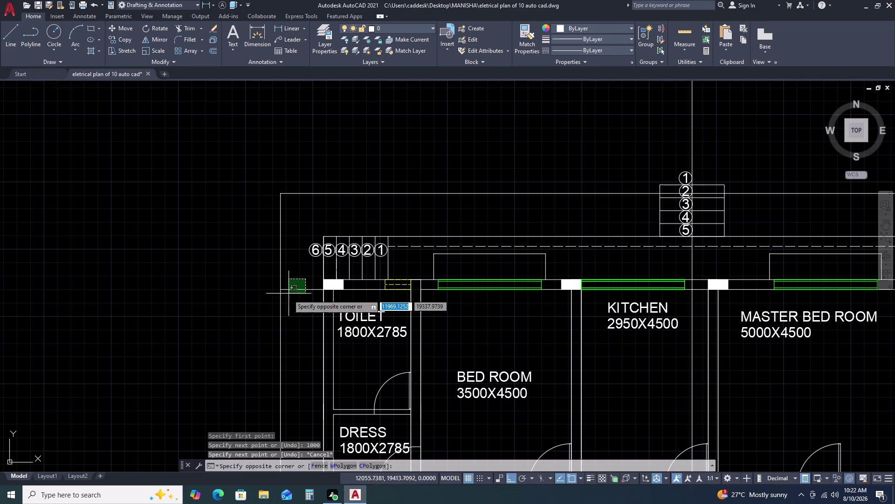
click(287, 298)
key(c)
key(o)
key(space)
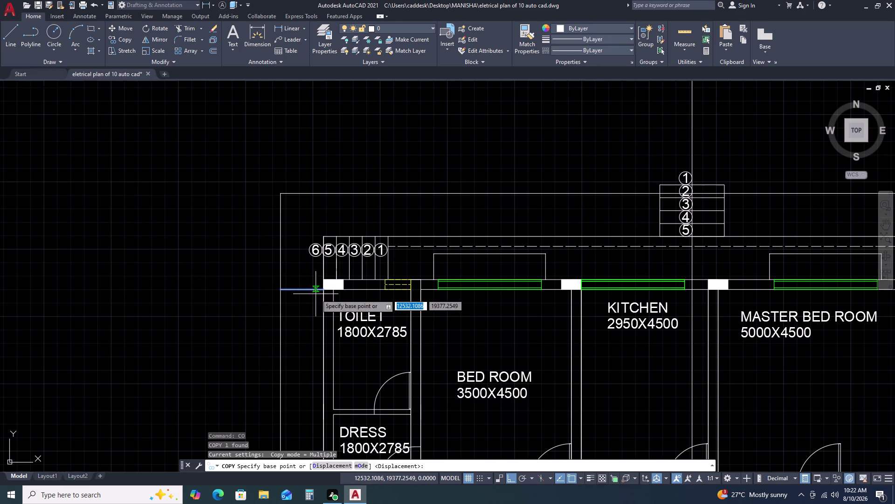
click(325, 289)
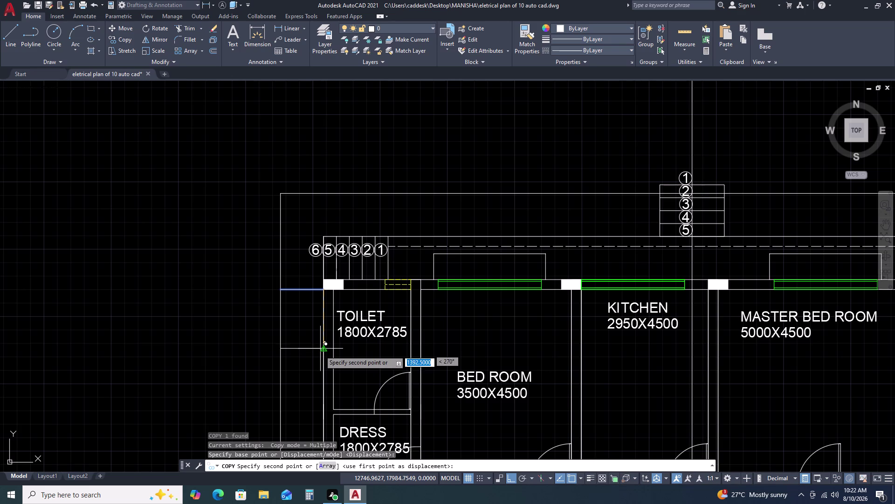
Array the line into 12 treads spaced 300 apart downward.
key(a)
key(space)
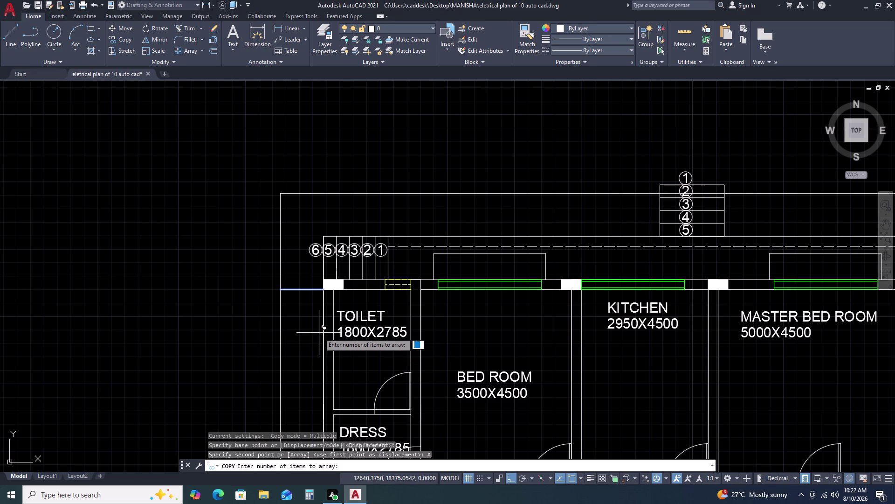
text(12)
key(space)
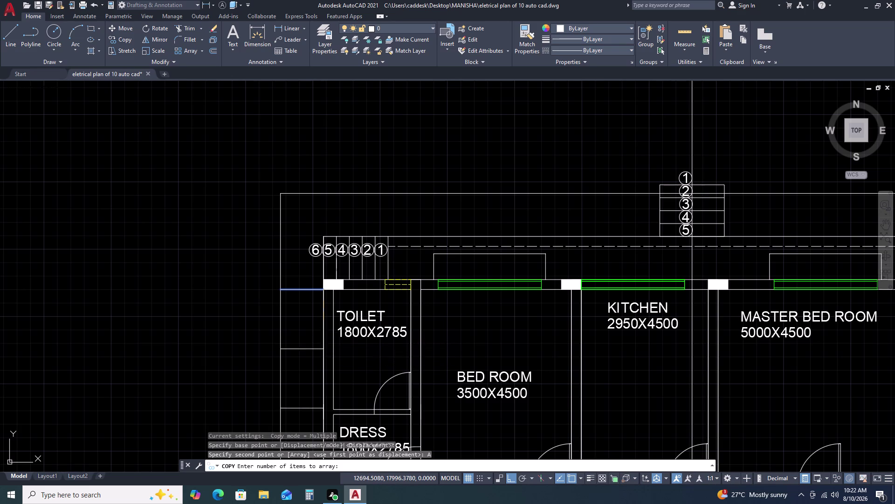
text(300)
key(space)
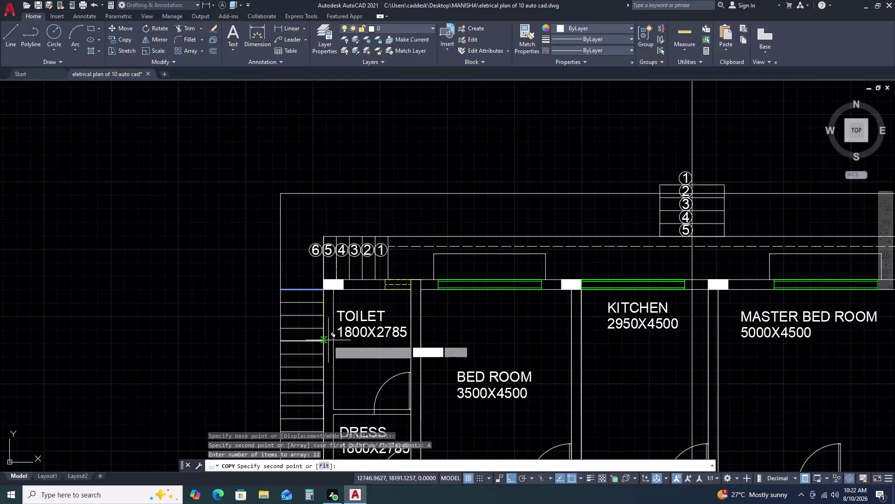
scroll(down, 3)
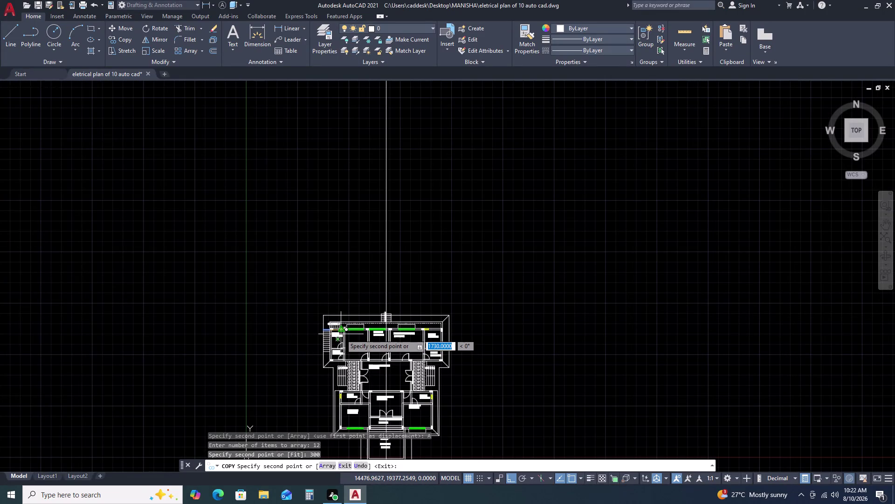
key(Escape)
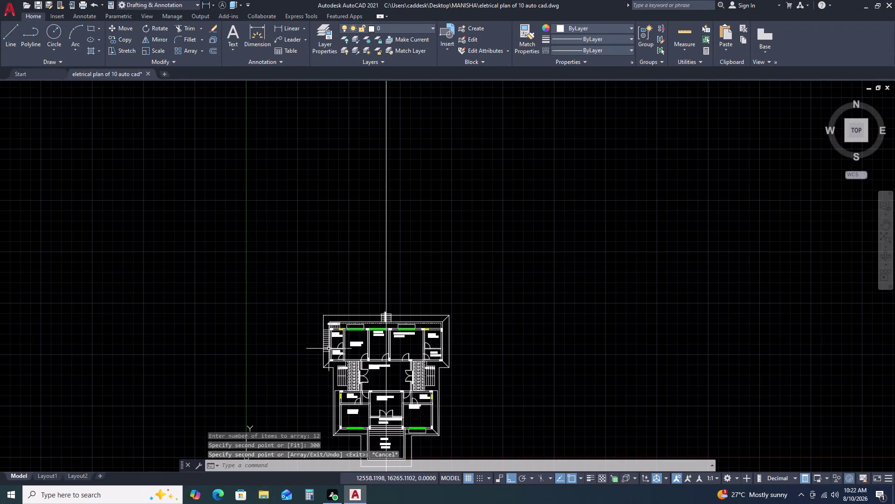
Copy the step number 1 from its base point, with ortho turned off.
scroll(up, 3)
scroll(up, 3)
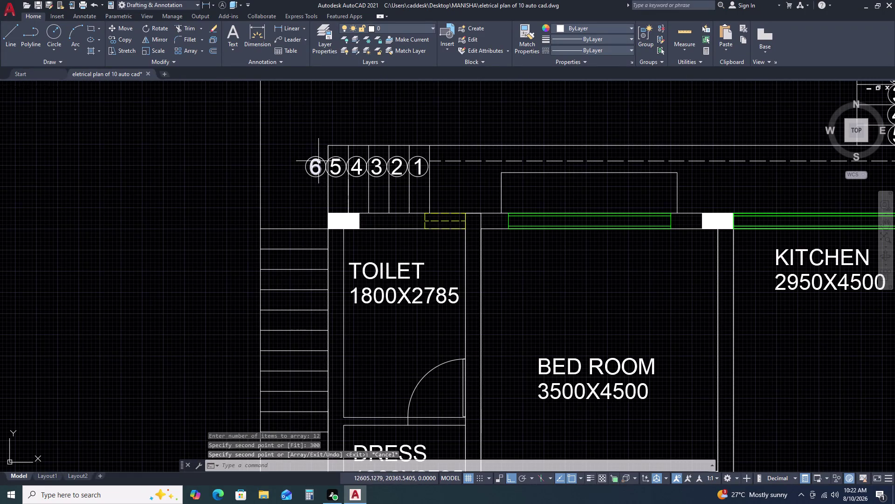
scroll(up, 3)
click(481, 170)
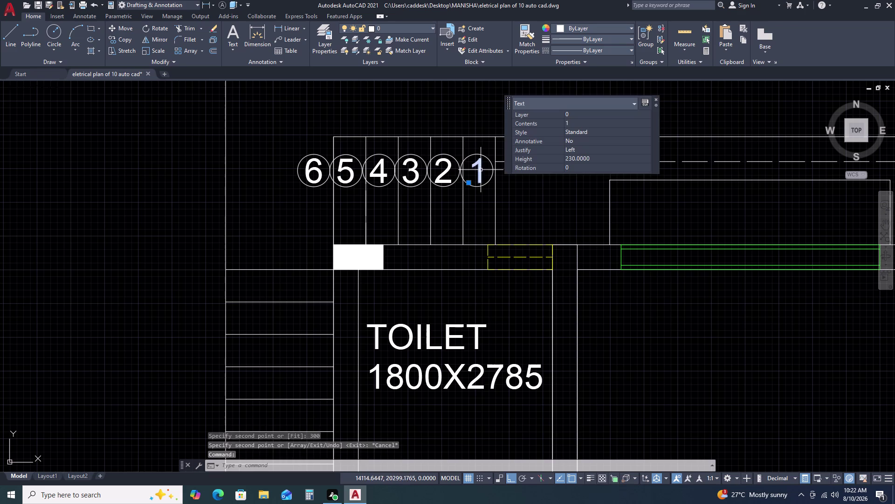
key(c)
key(o)
key(space)
click(459, 194)
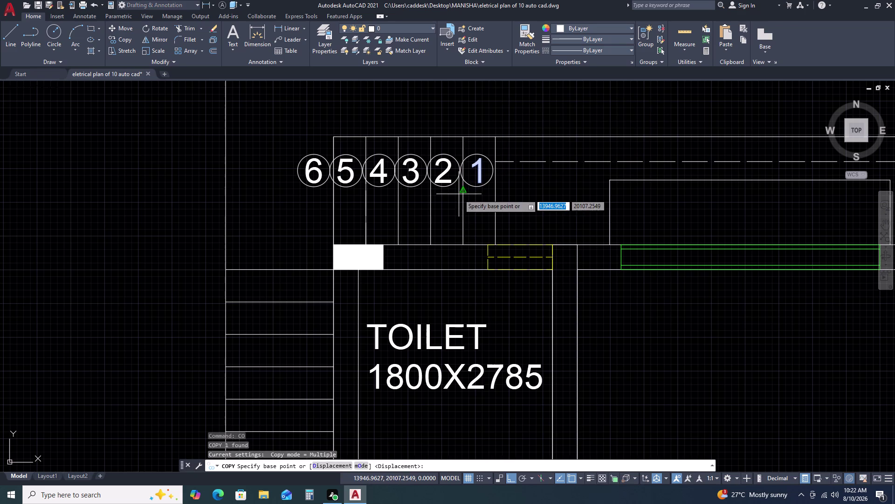
key(F8)
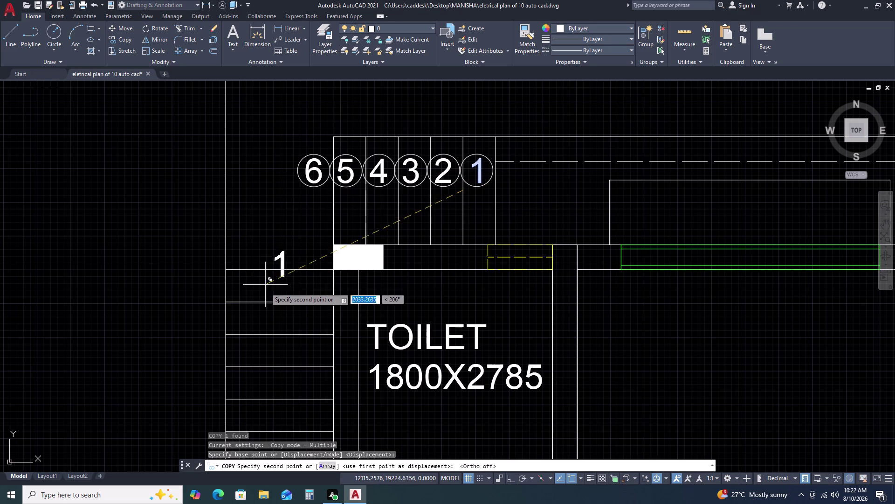